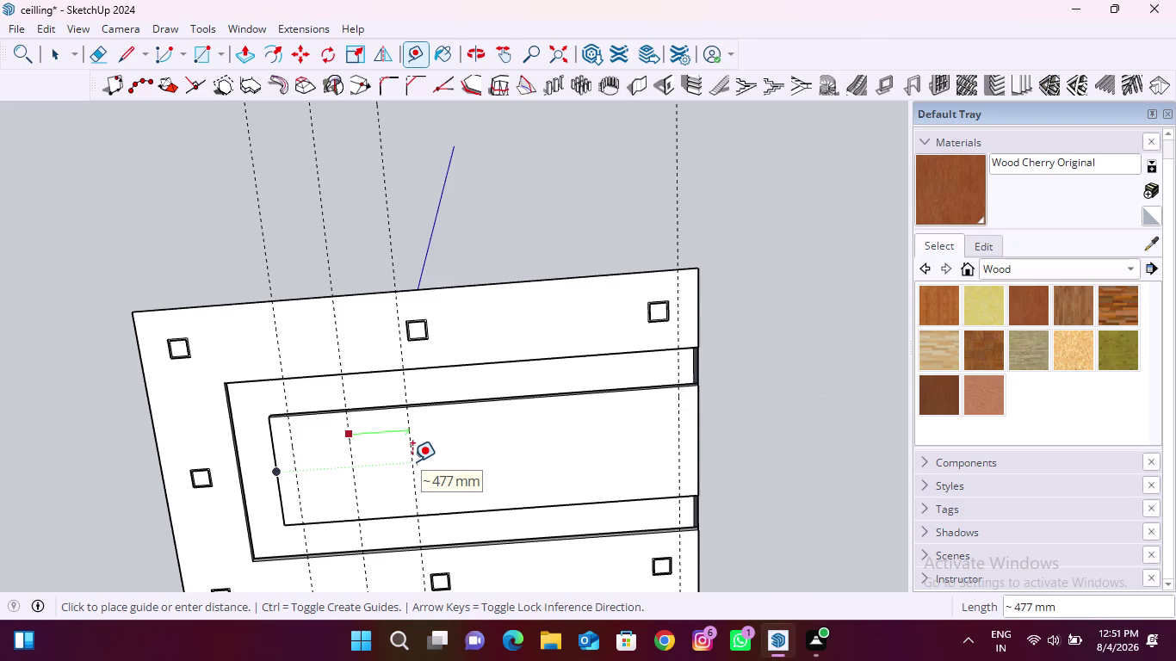
Add the first guide lines spaced 1.5 feet apart across the ceiling strips.
text(1.5')
key(Return)
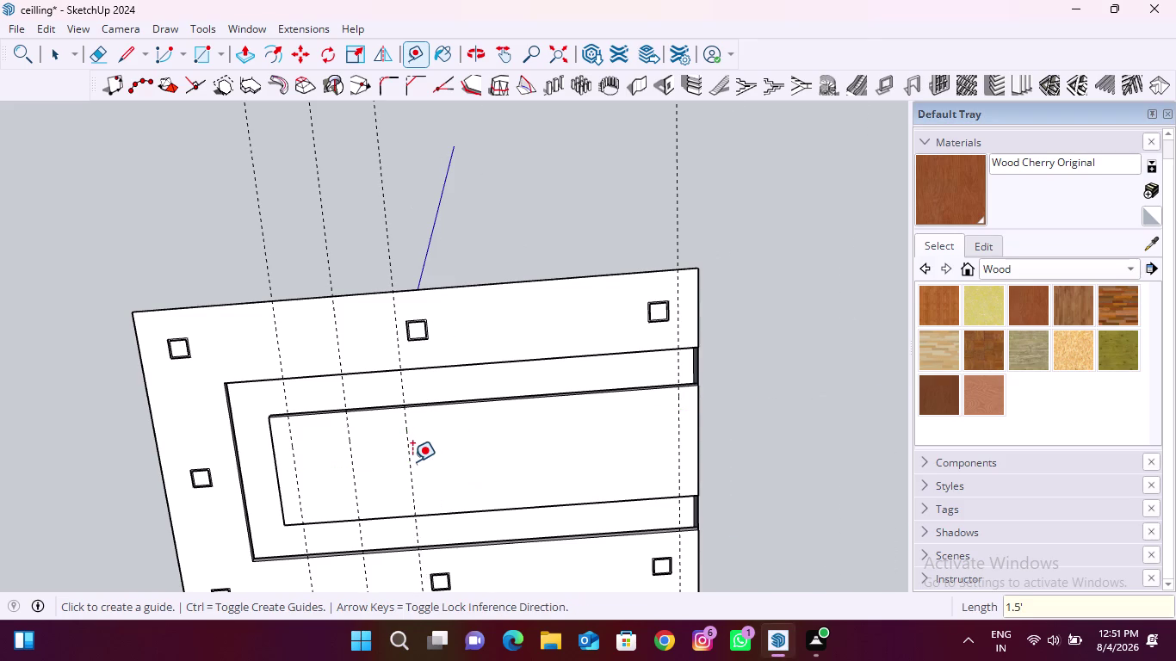
click(412, 456)
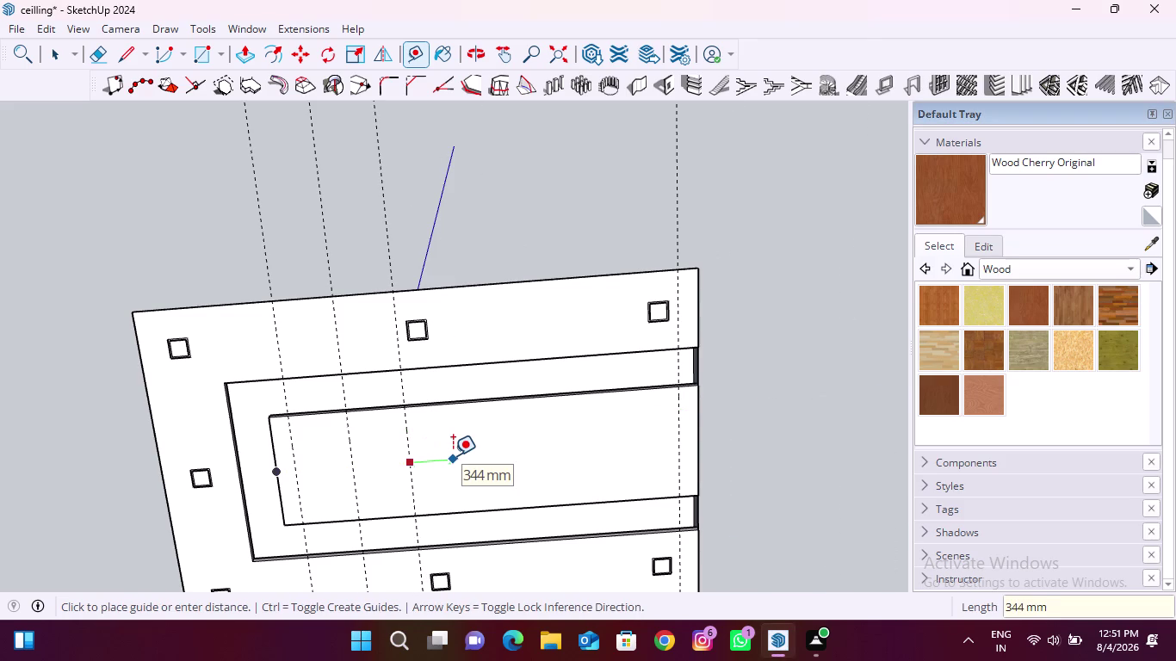
key(Escape)
click(403, 435)
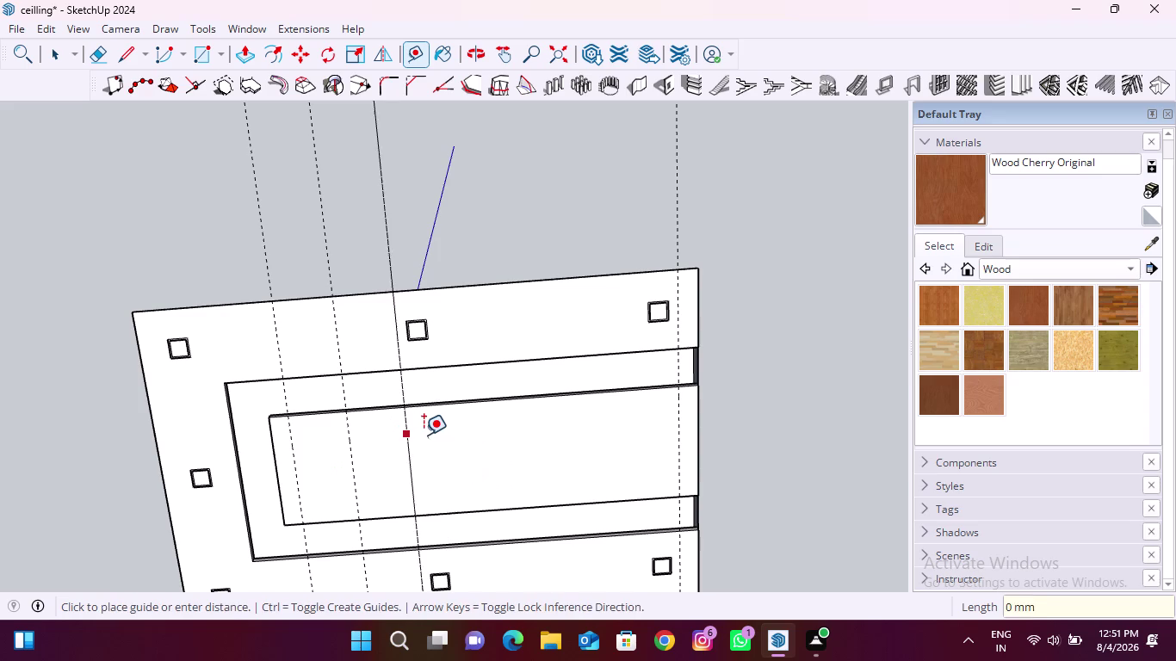
text(1.5')
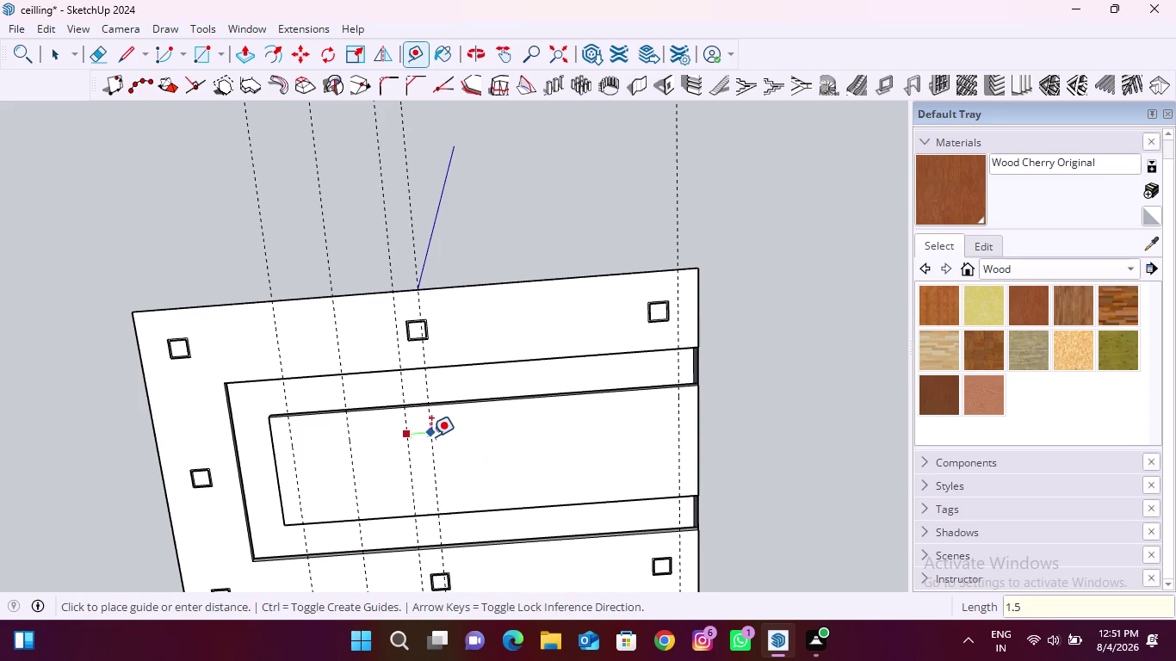
key(Return)
Add three more parallel guides at 1.5-foot spacing across the panel.
click(463, 427)
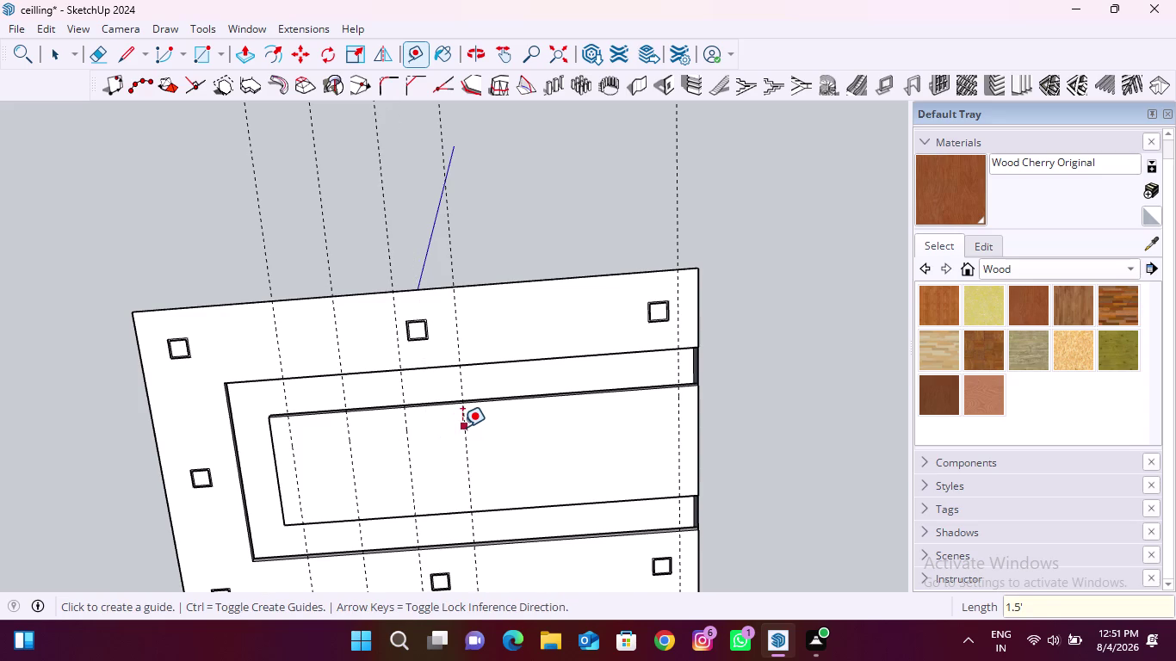
text(1.5)
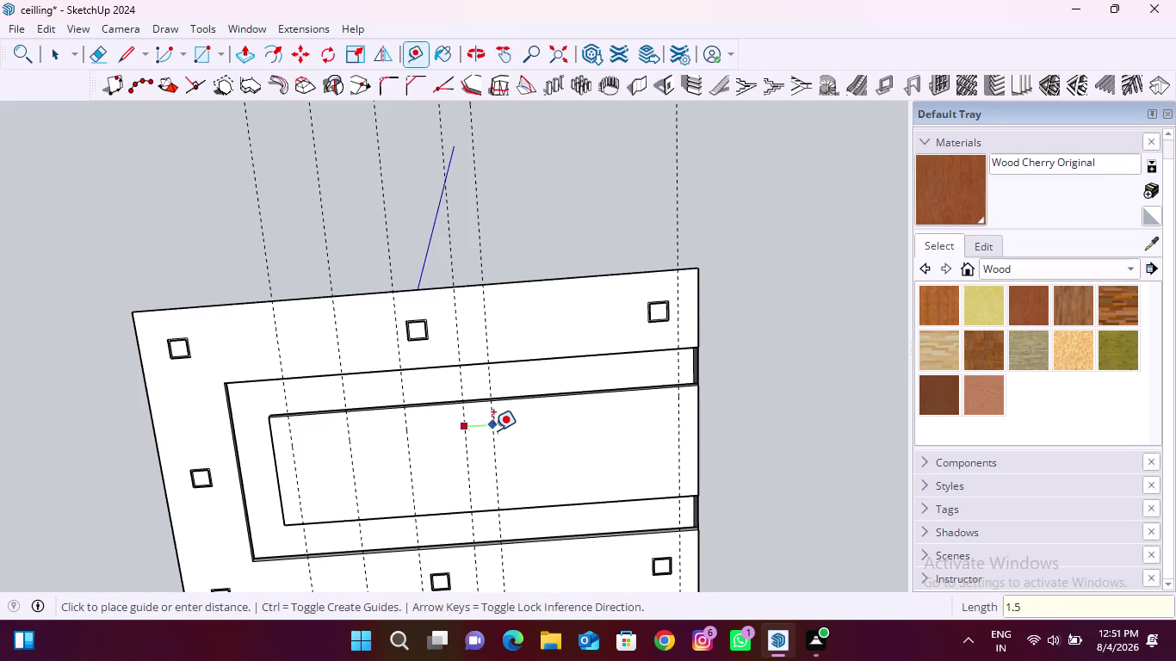
text(')
key(Return)
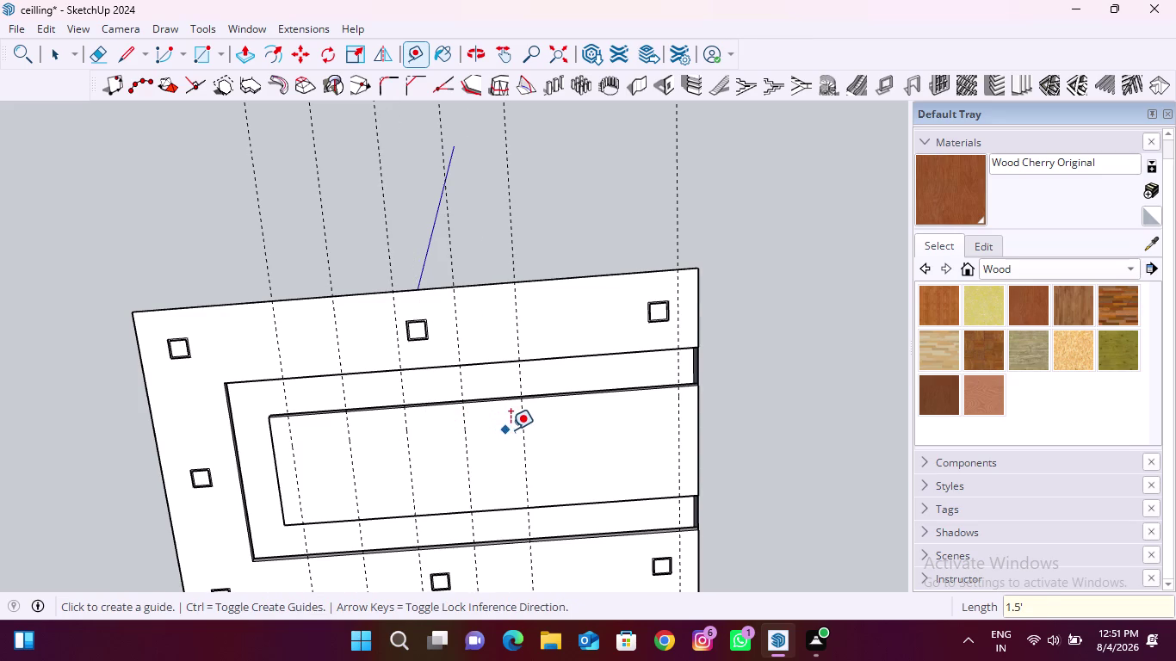
click(521, 422)
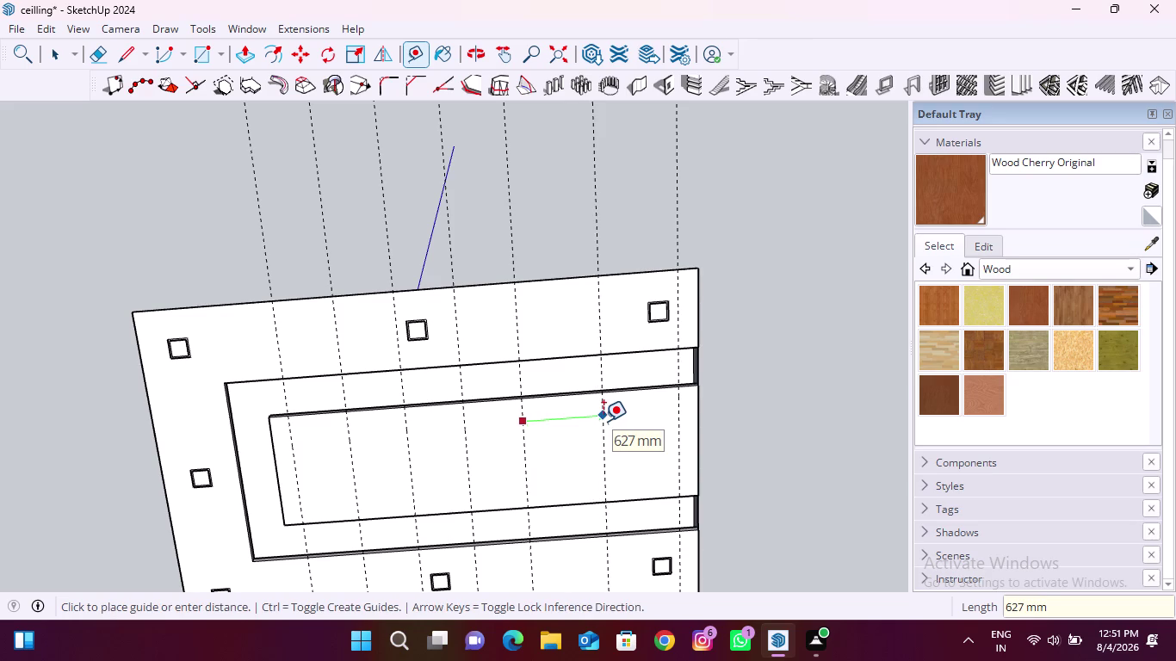
text(1)
text(.5')
key(Return)
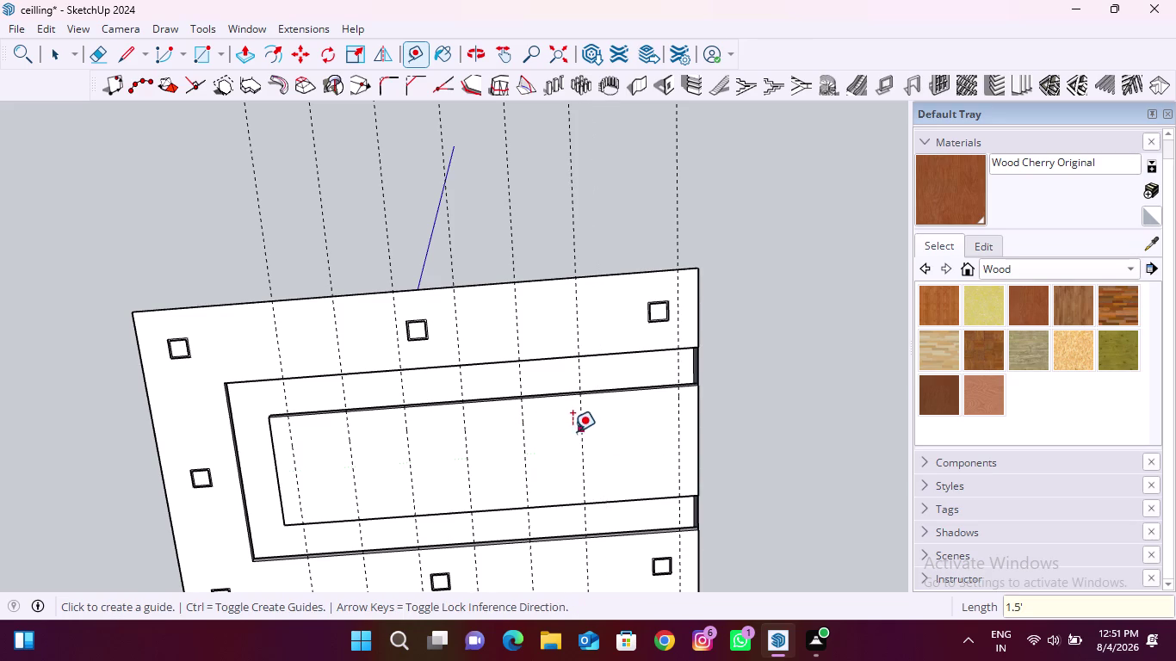
click(582, 433)
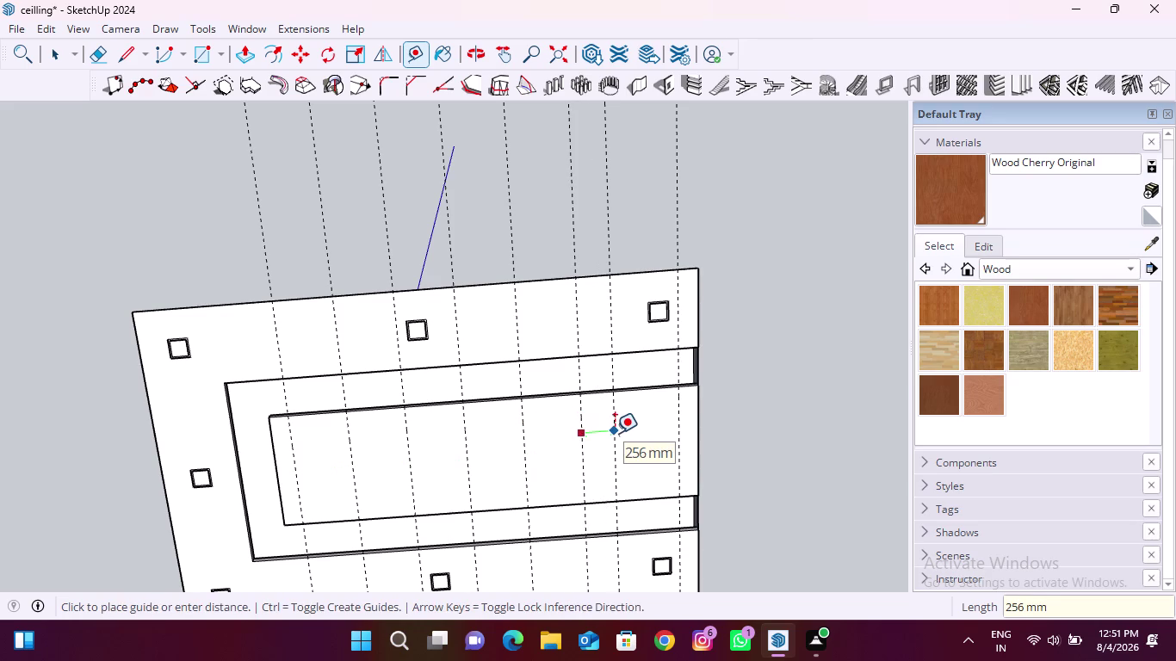
text(1.5')
key(Return)
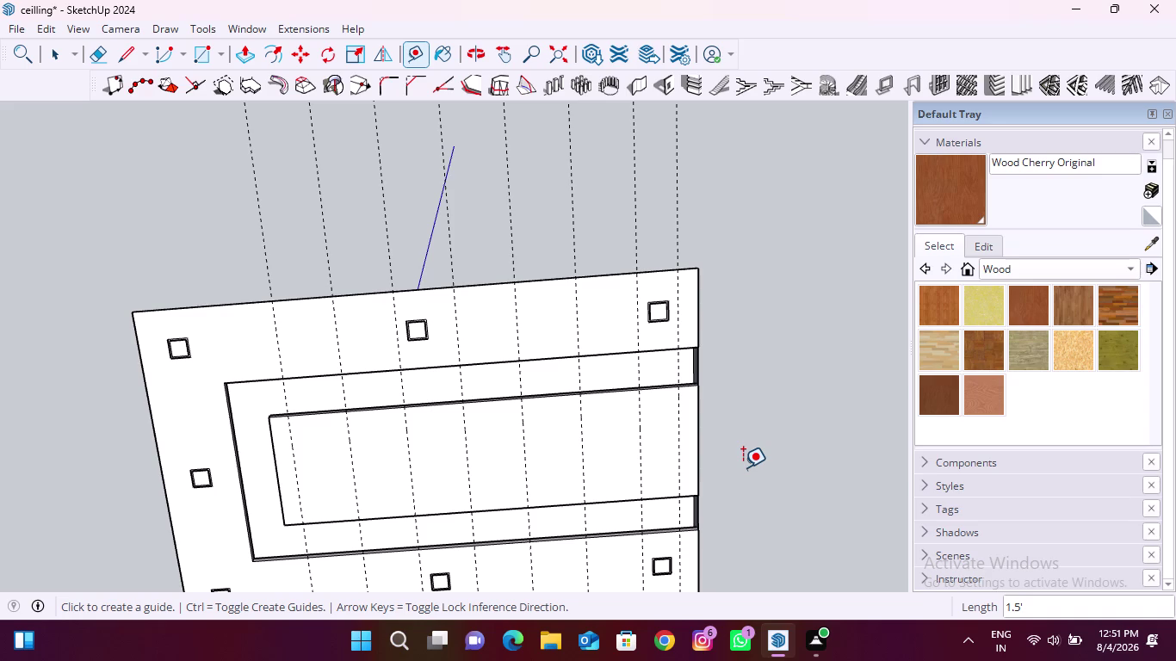
Remove the unwanted extra guide.
click(346, 439)
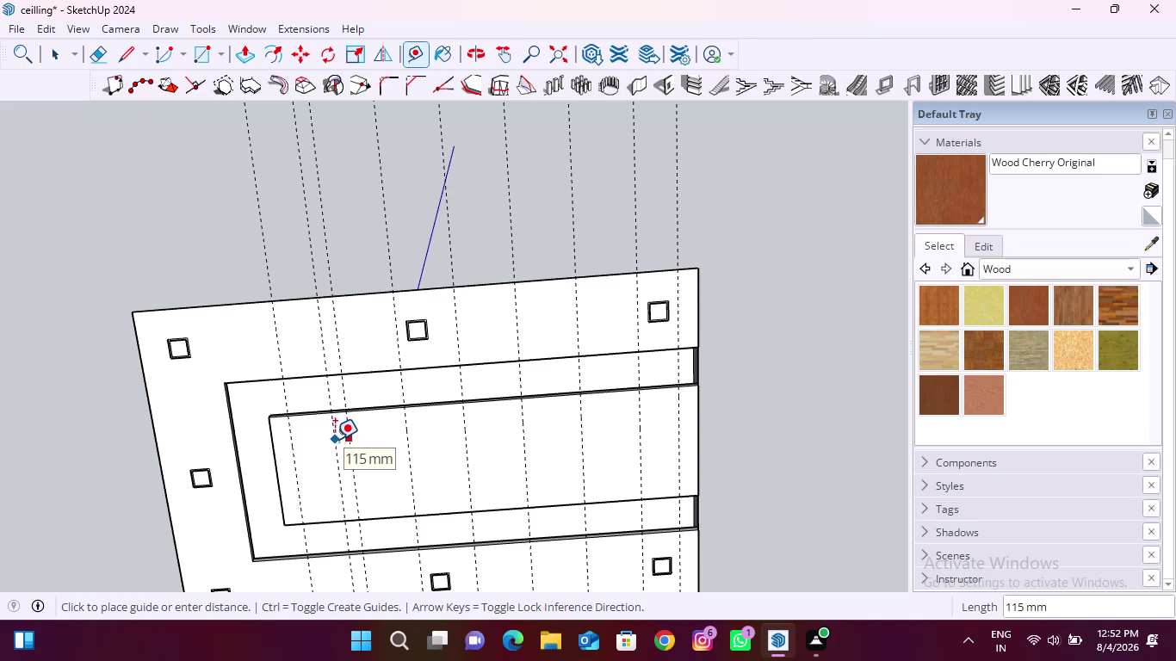
key(Escape)
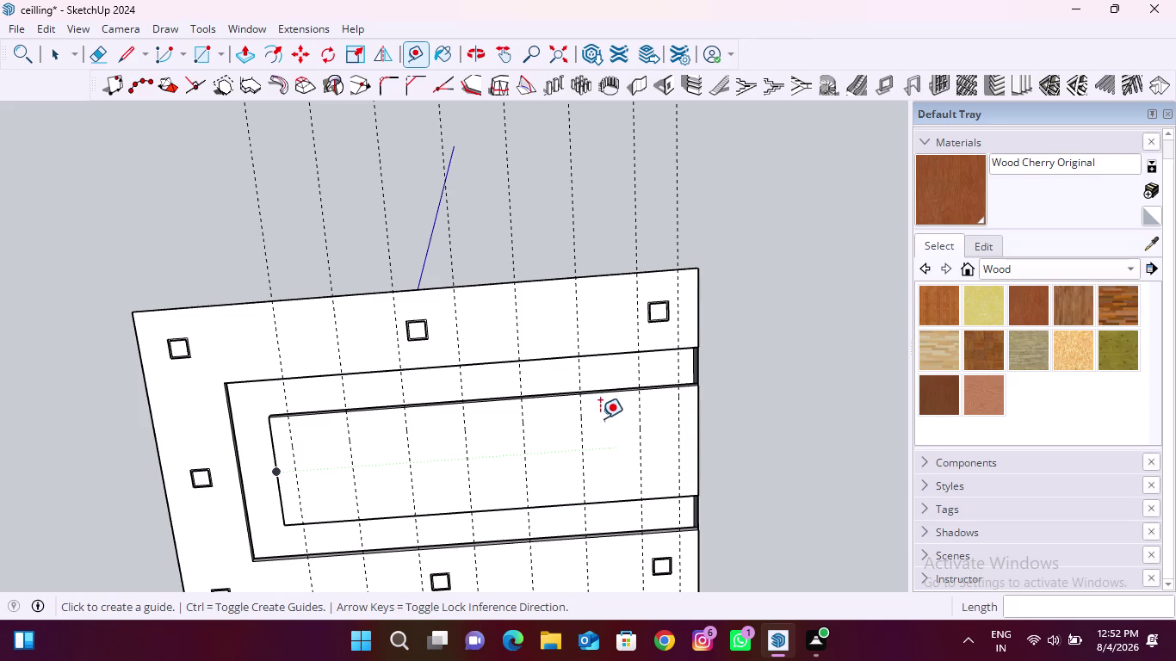
click(596, 395)
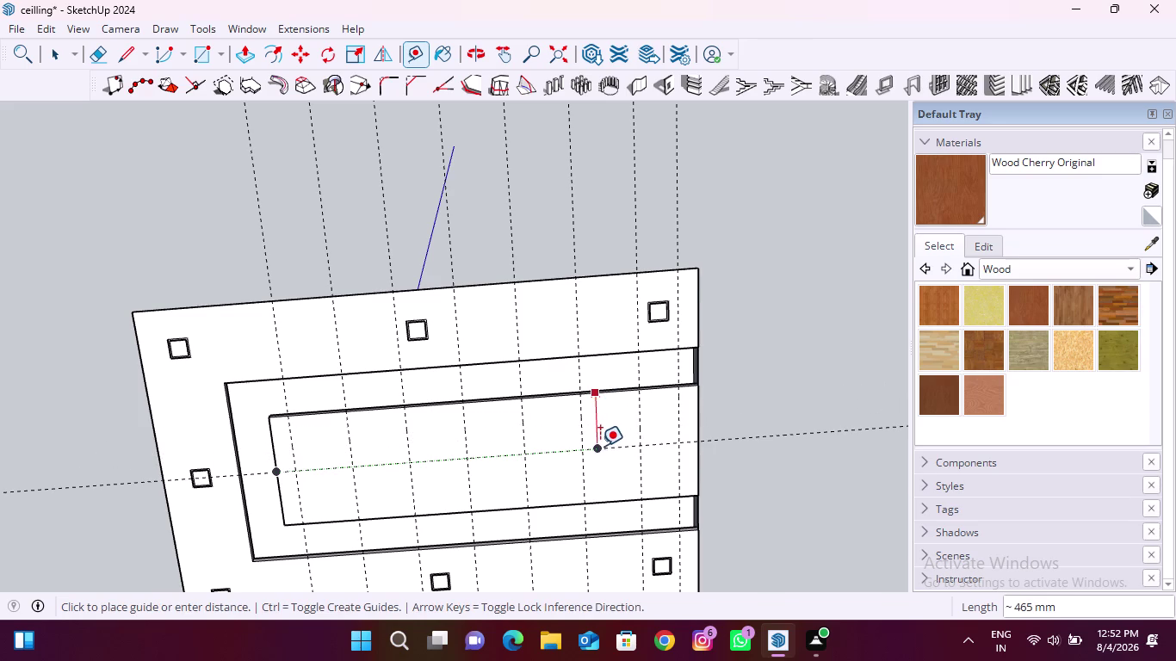
Place a lengthwise guide from the strip's end edge, crossing all 1.5-foot guides.
click(600, 450)
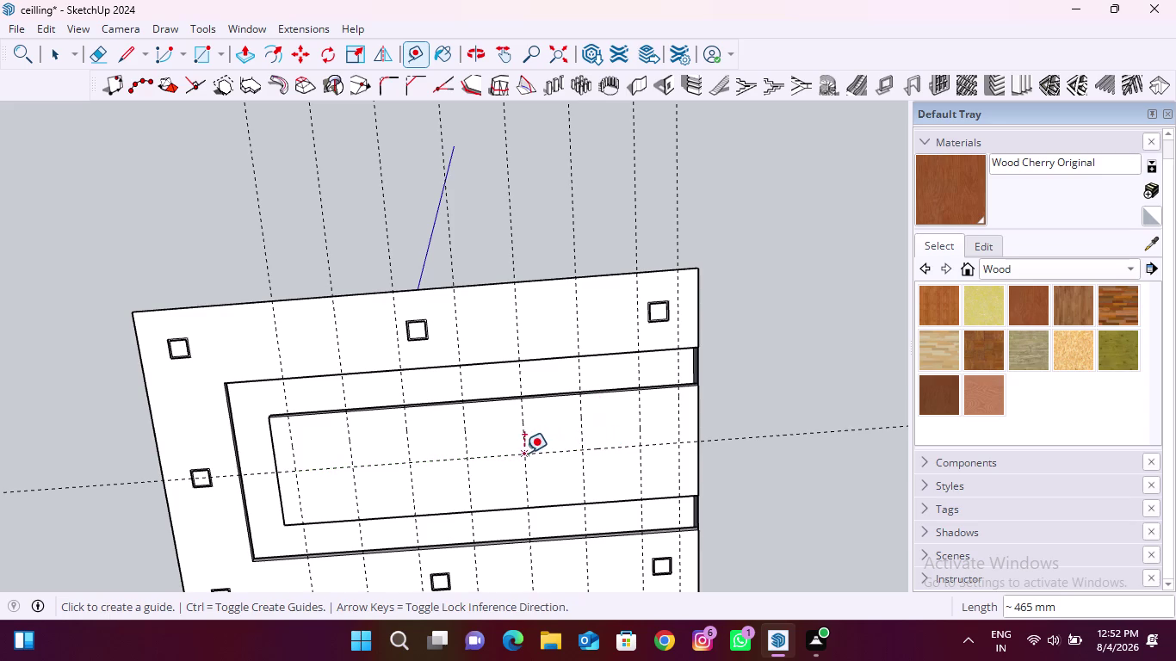
scroll(down, 3)
middle_drag(450, 550, 453, 468)
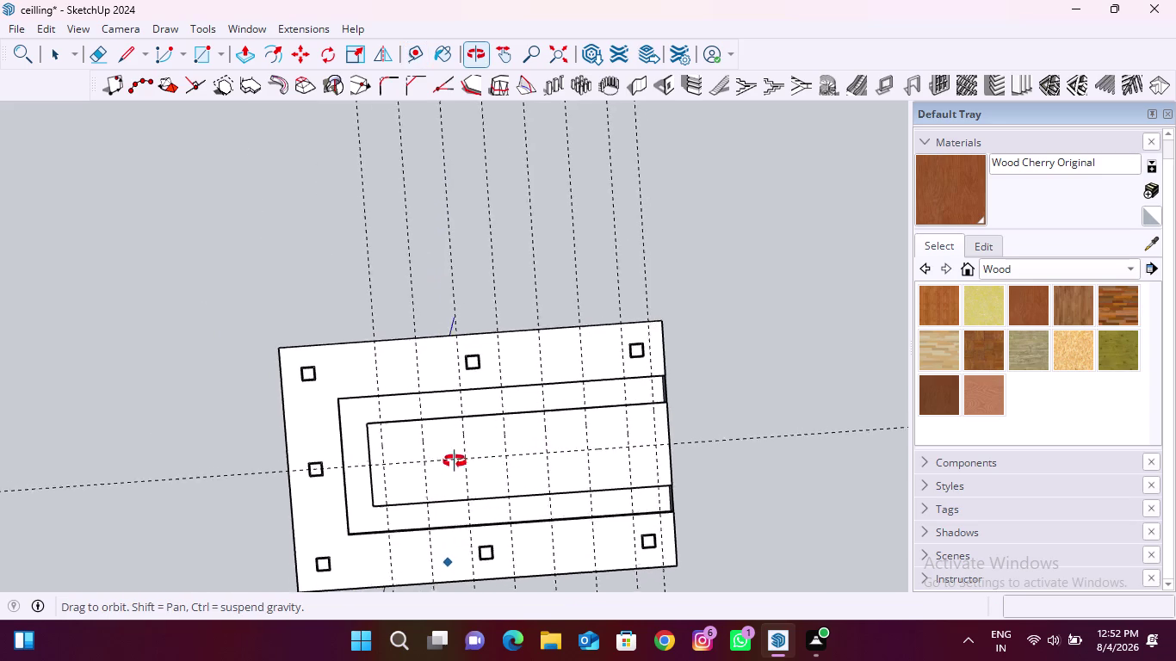
middle_drag(454, 468, 454, 414)
scroll(up, 3)
scroll(up, 3)
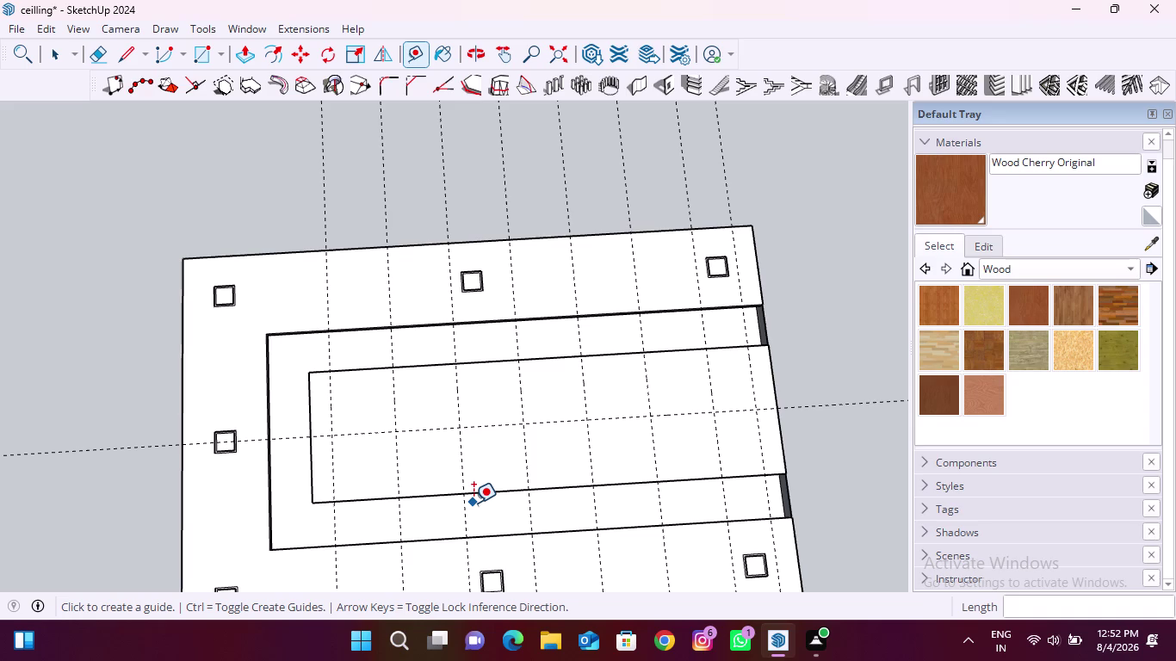
click(332, 403)
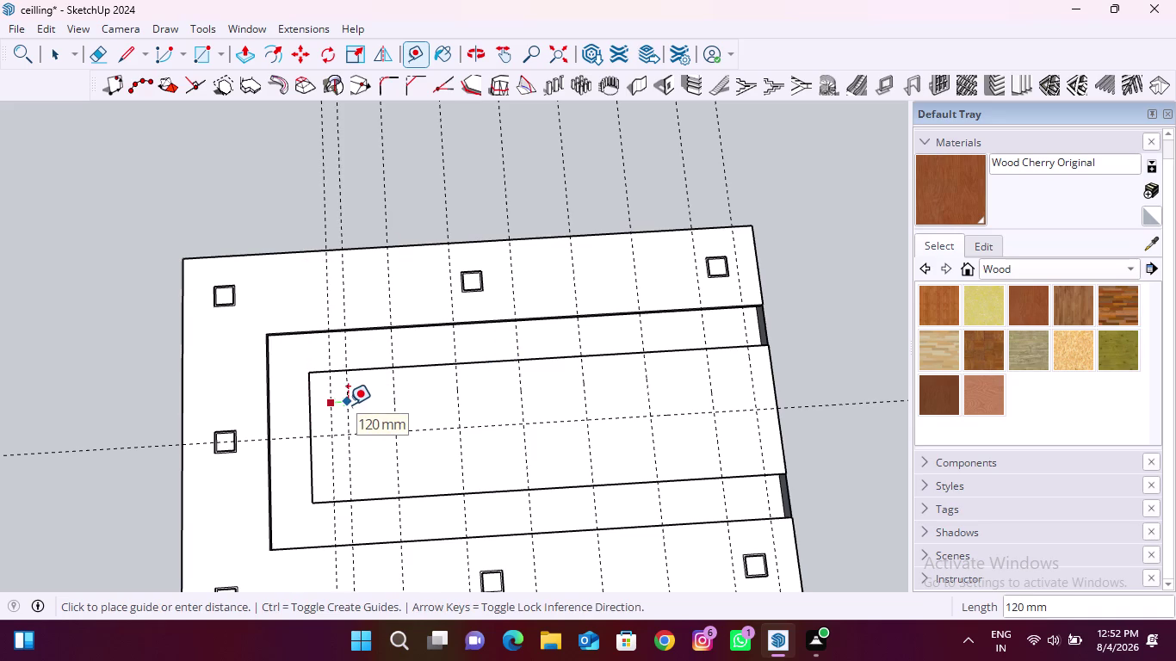
Add guides offset 1 inch from the first four spaced guides.
text(1")
key(Return)
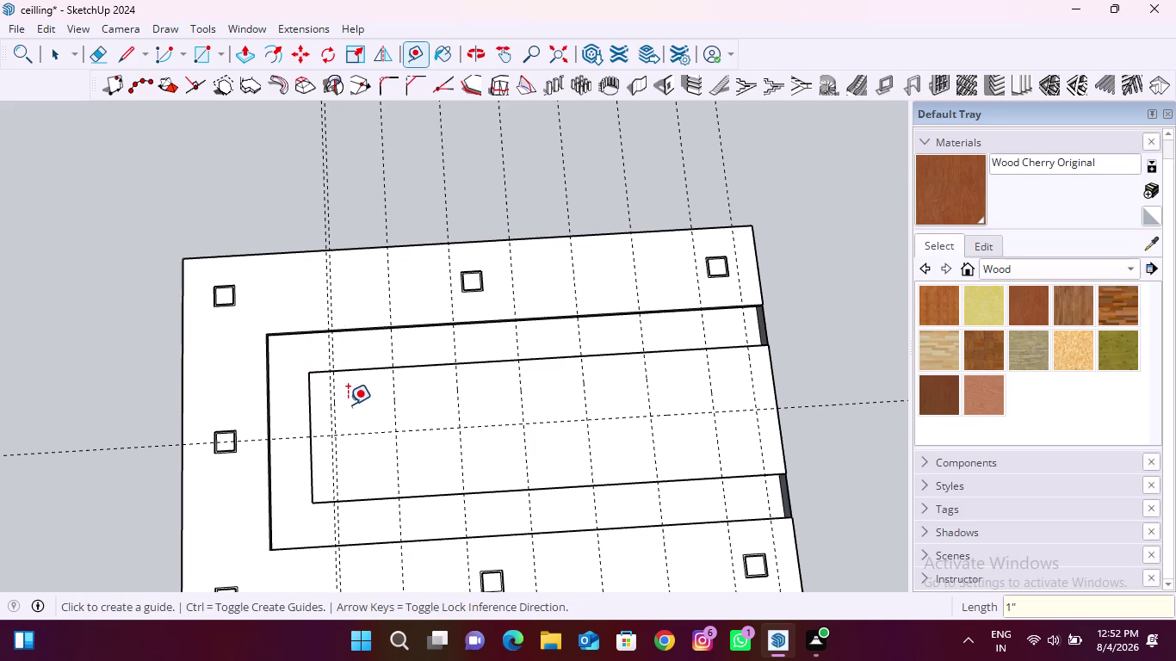
click(393, 407)
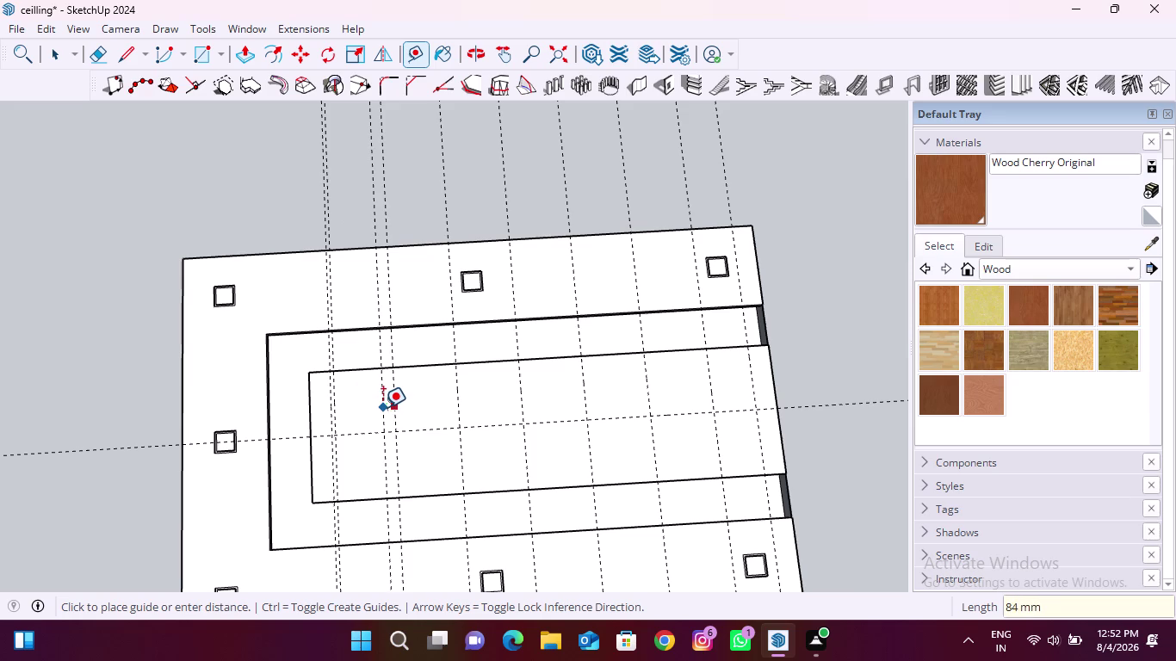
text(1")
key(Return)
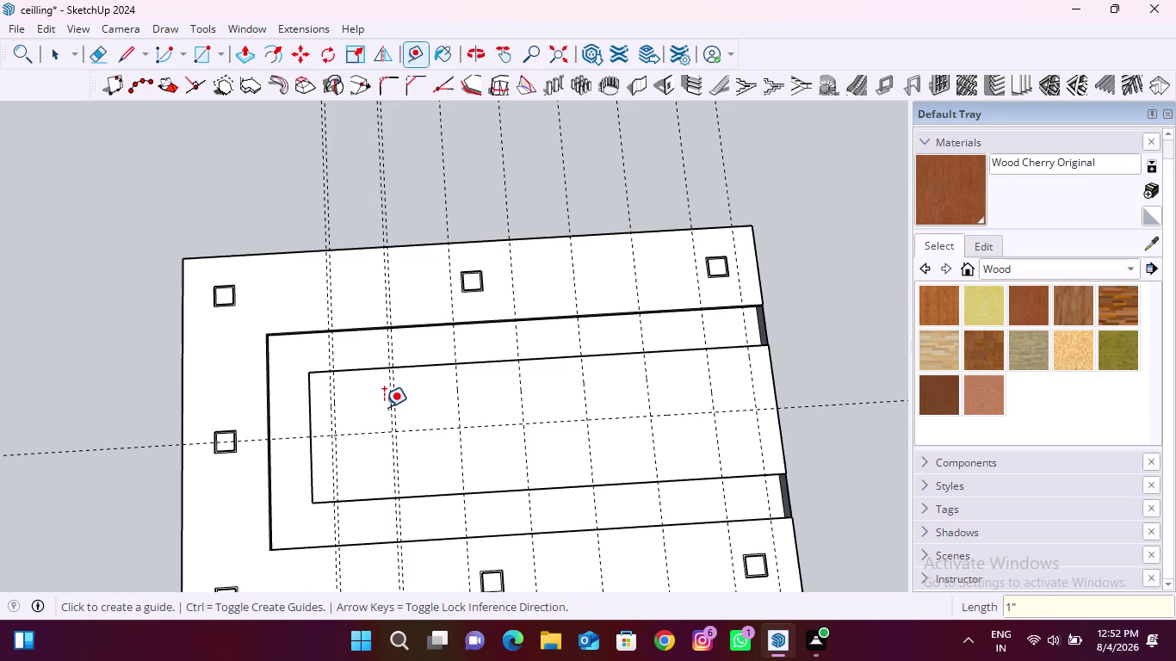
click(456, 396)
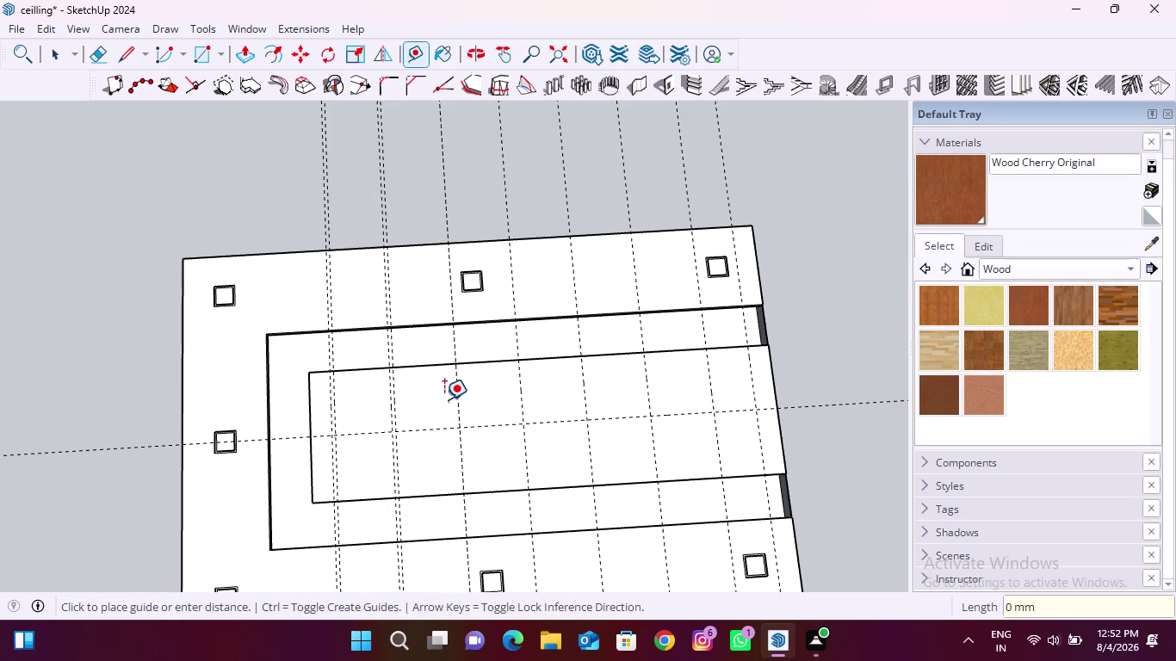
text(1")
key(Return)
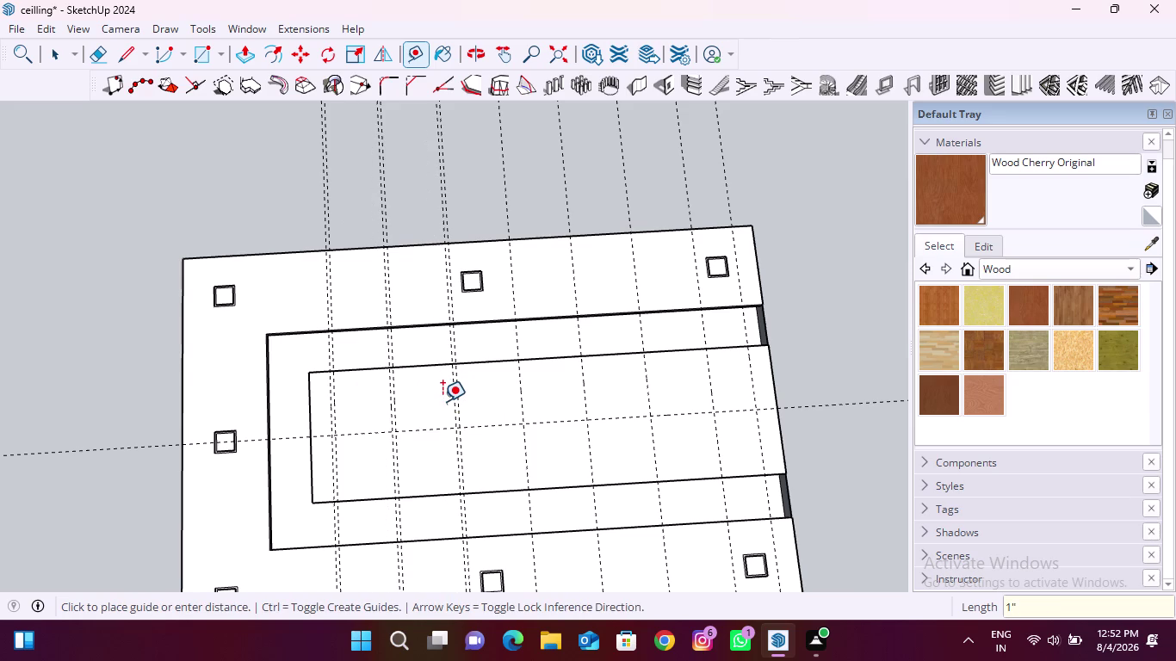
click(520, 400)
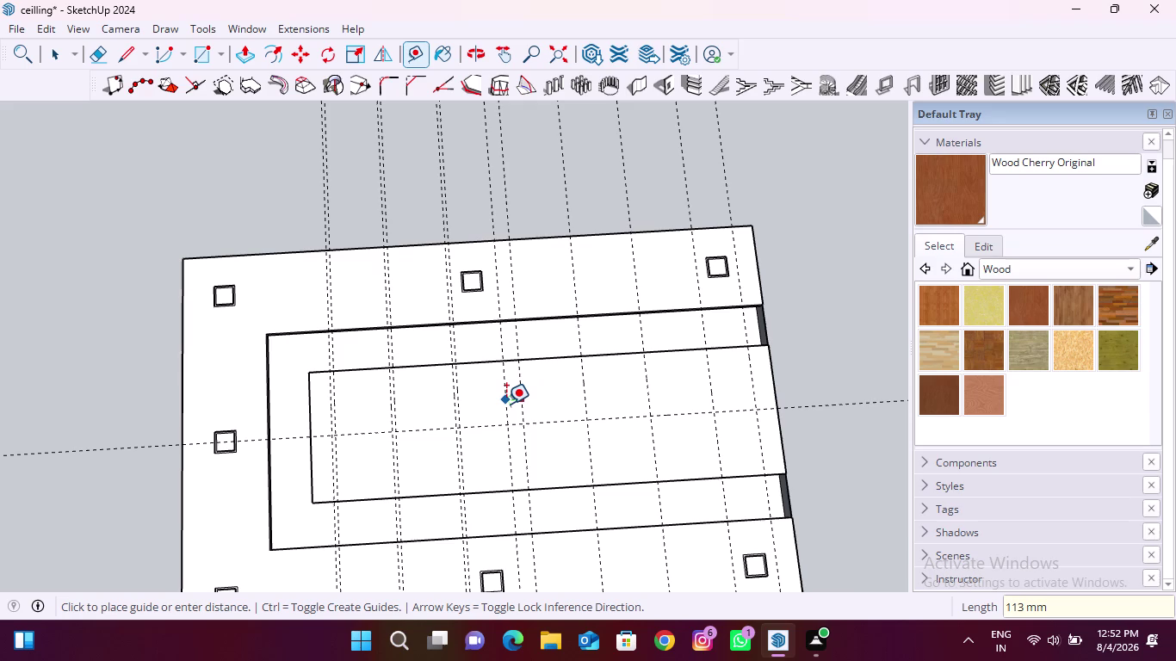
text(1")
key(Return)
Add 1-inch offset guides beside the next two spaced guides.
click(583, 395)
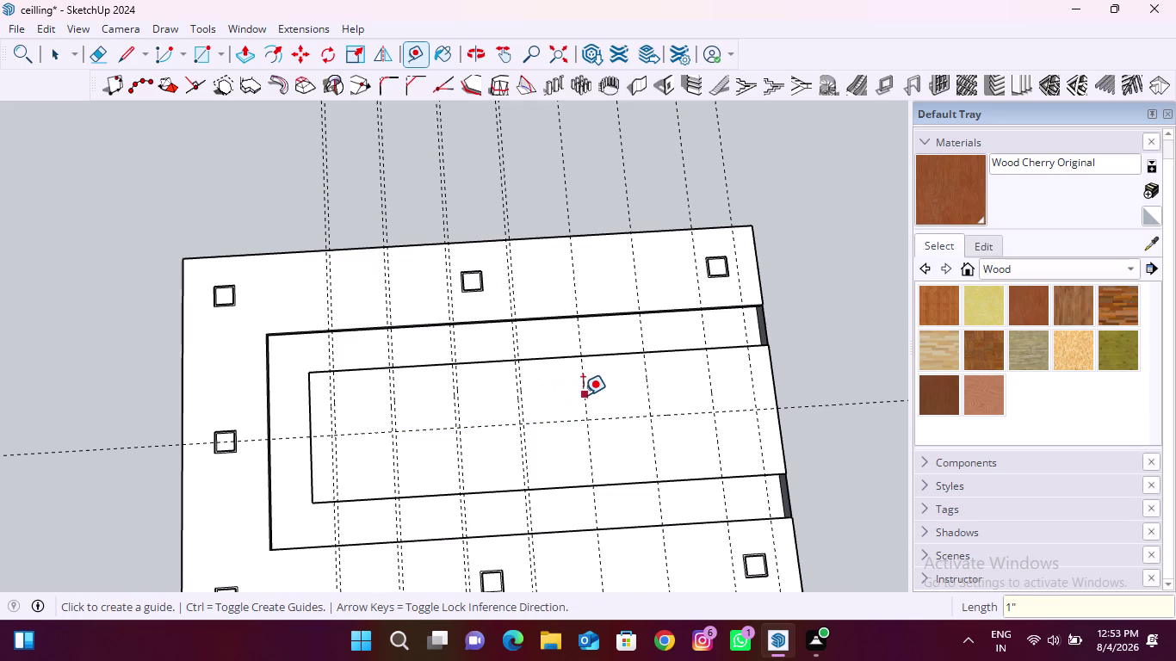
text(1")
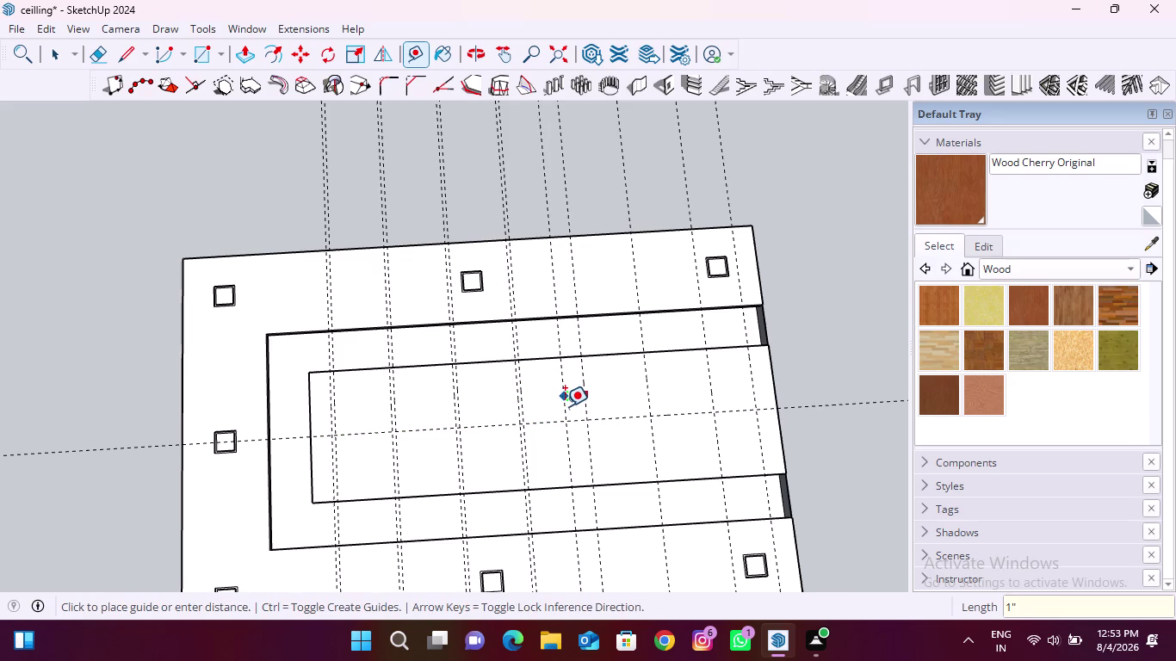
key(Return)
click(647, 388)
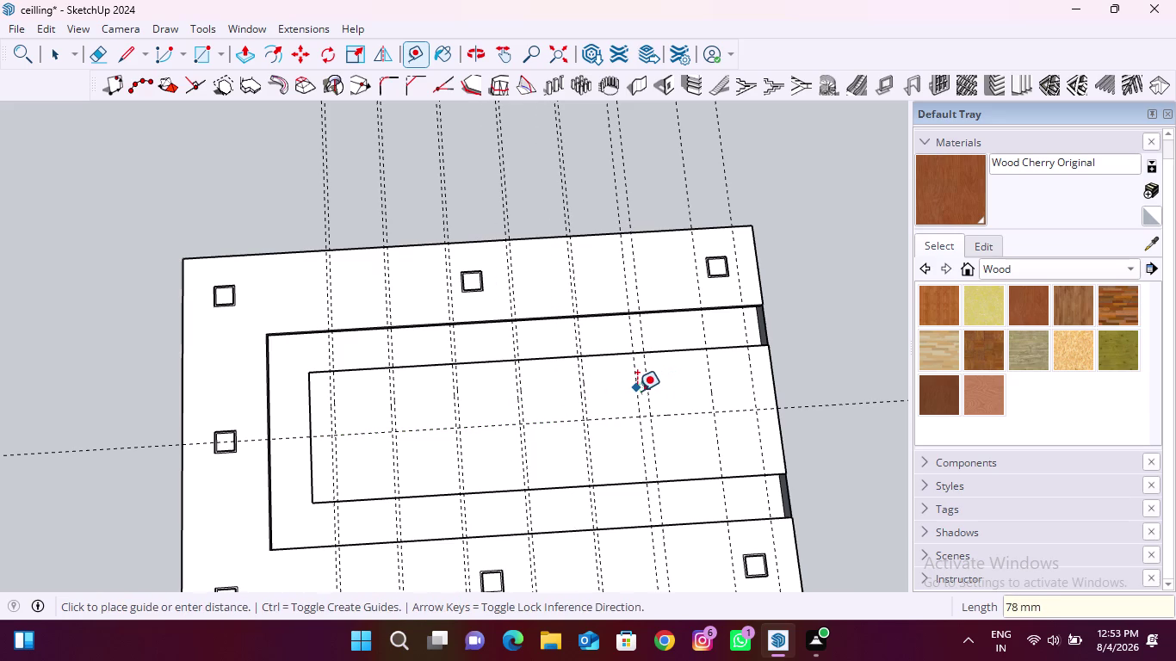
text(1")
key(Return)
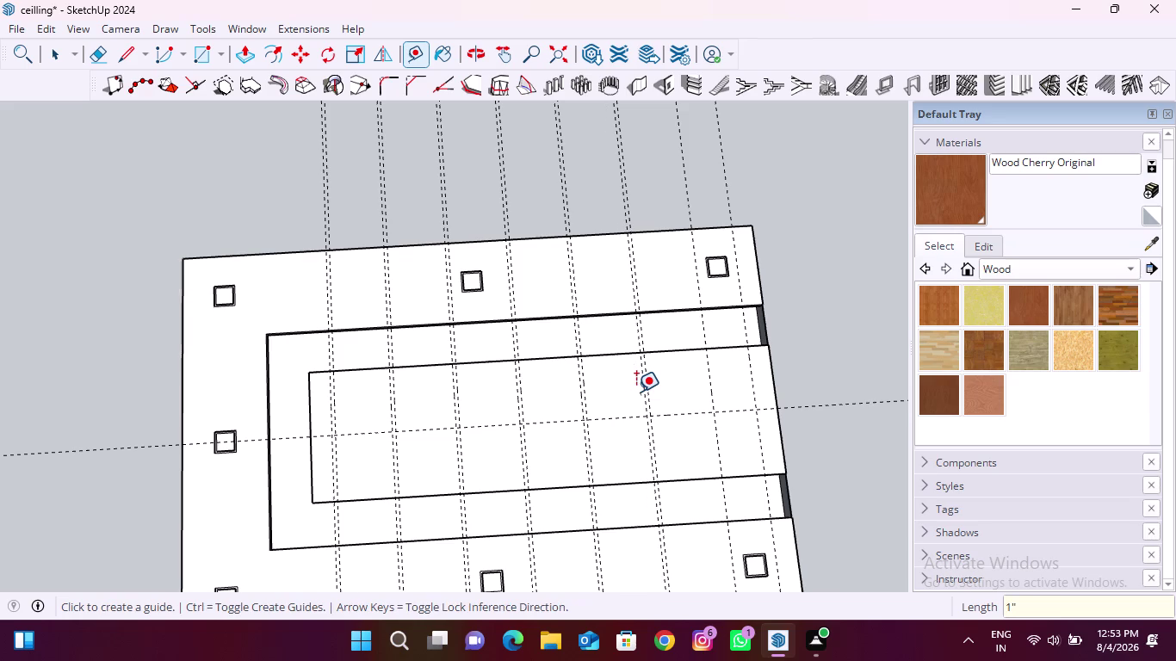
Add guides 1 inch in from both edges of the strip.
click(712, 378)
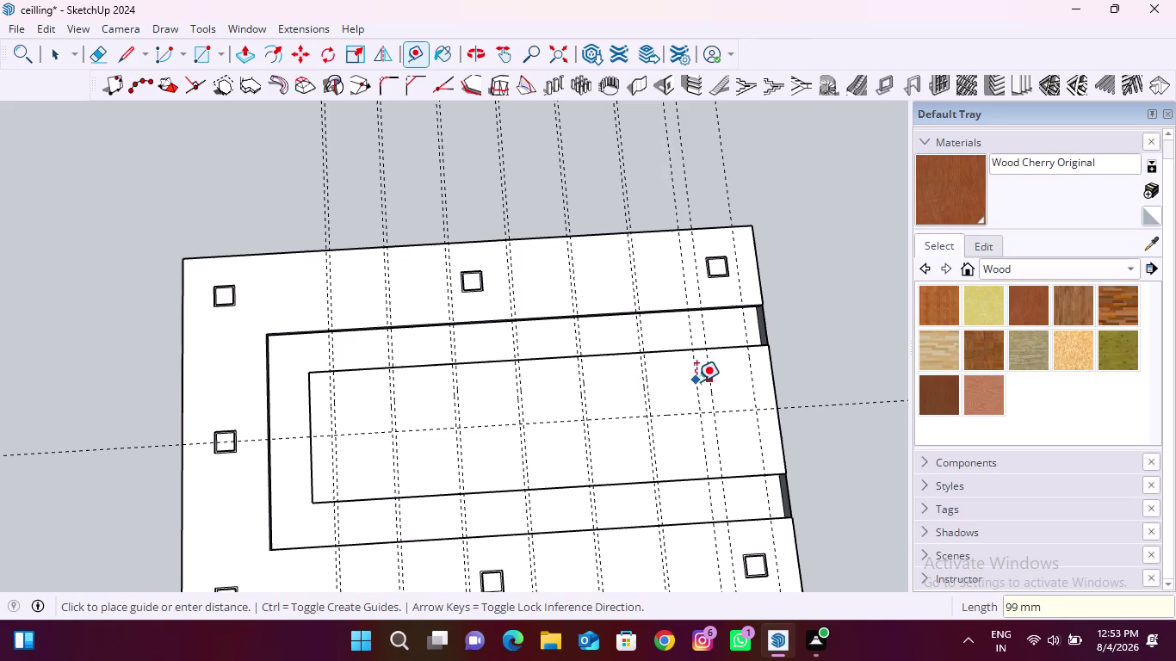
text(1")
key(Return)
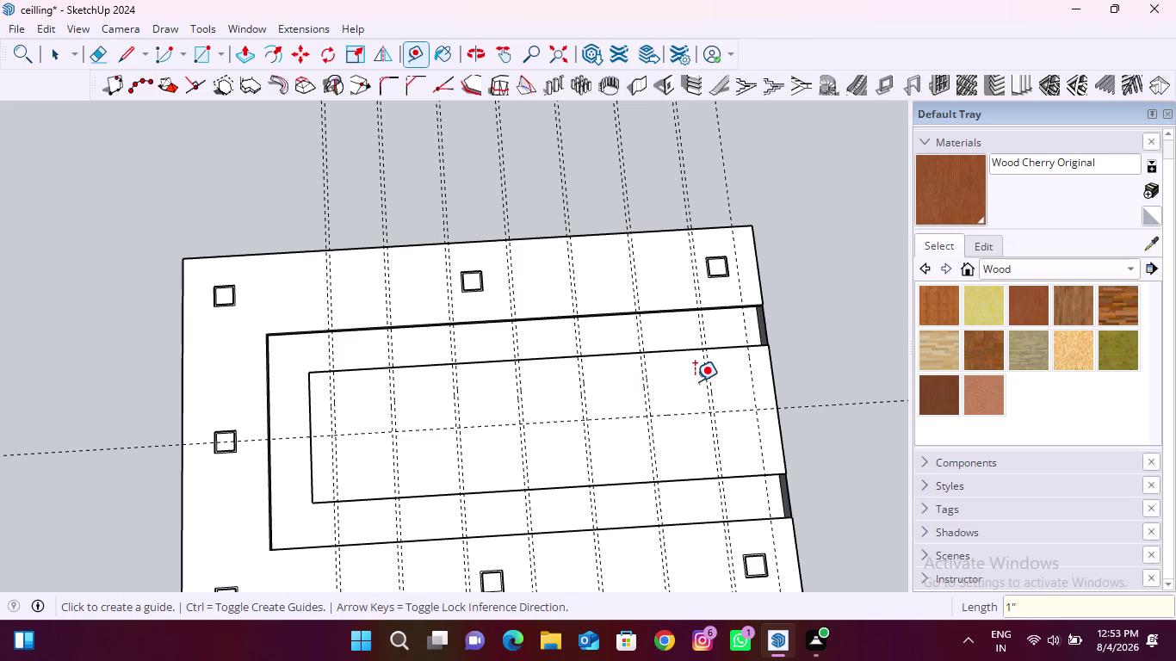
click(749, 380)
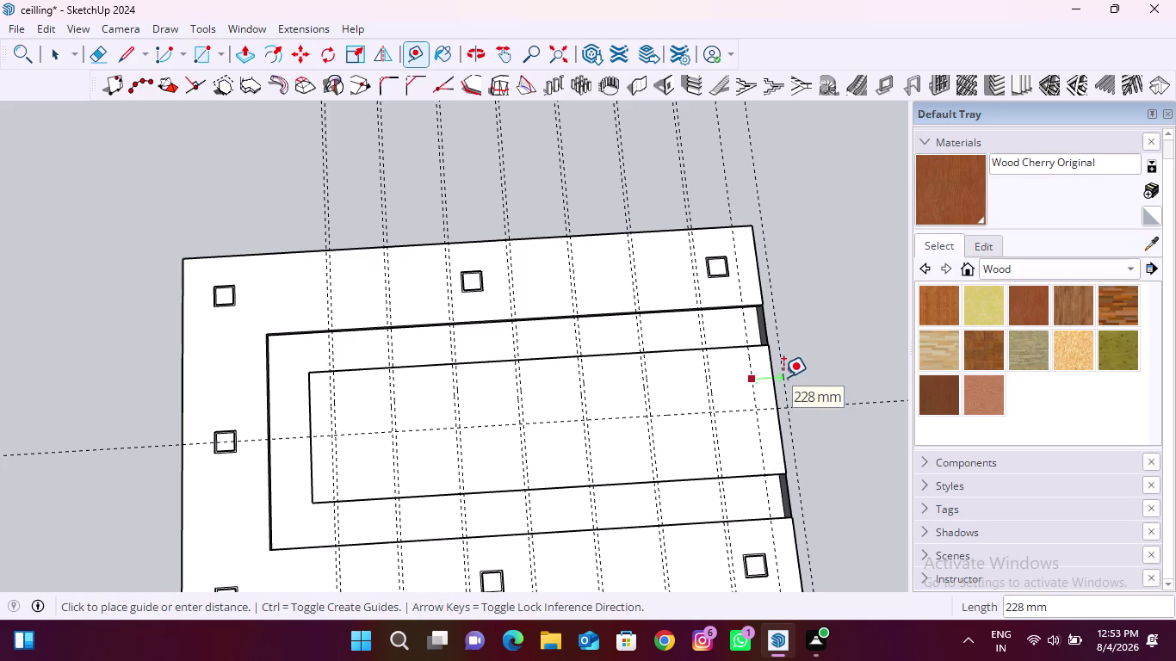
text(1")
key(Return)
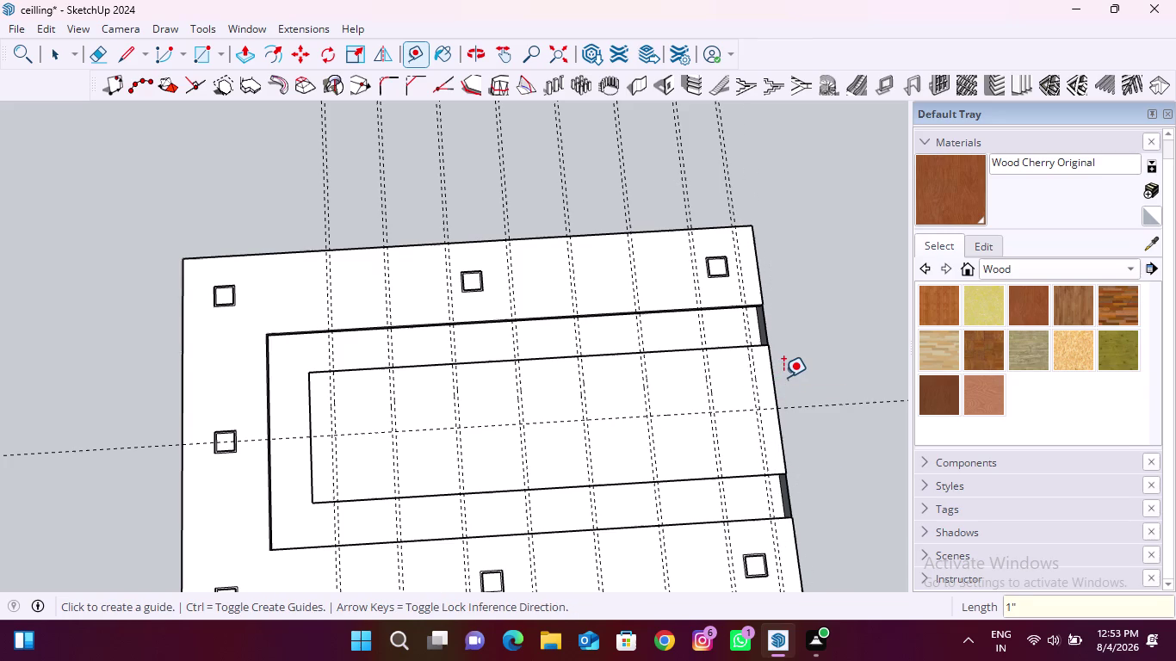
click(196, 53)
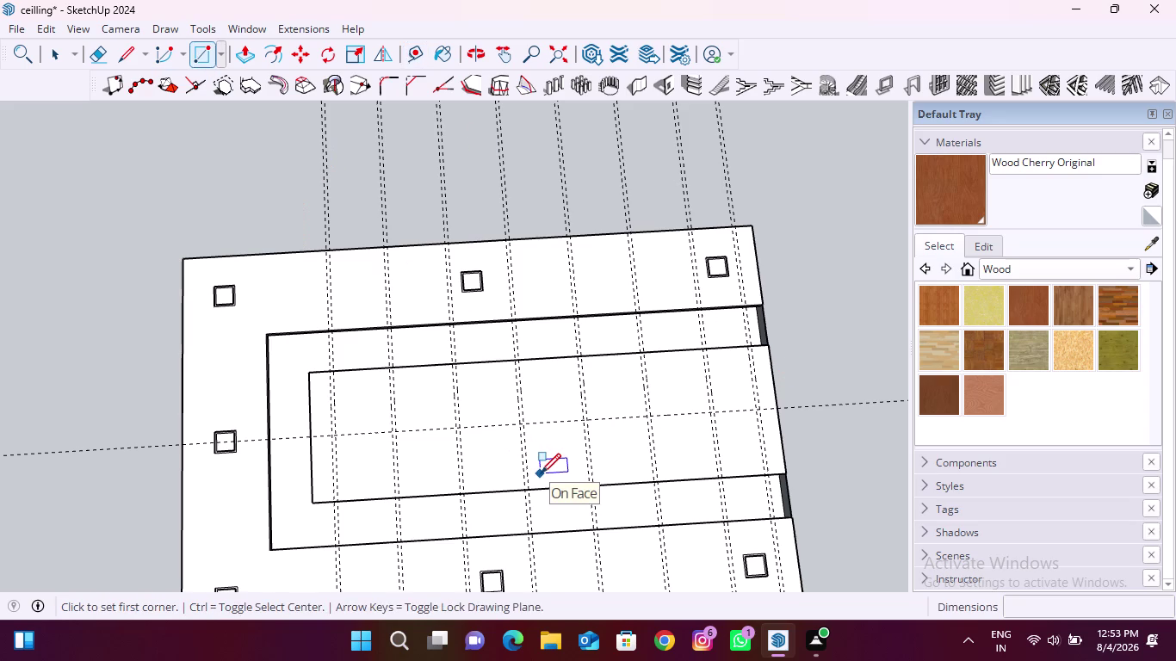
Draw a thin rectangle across the first panel end between guide lines.
scroll(down, 3)
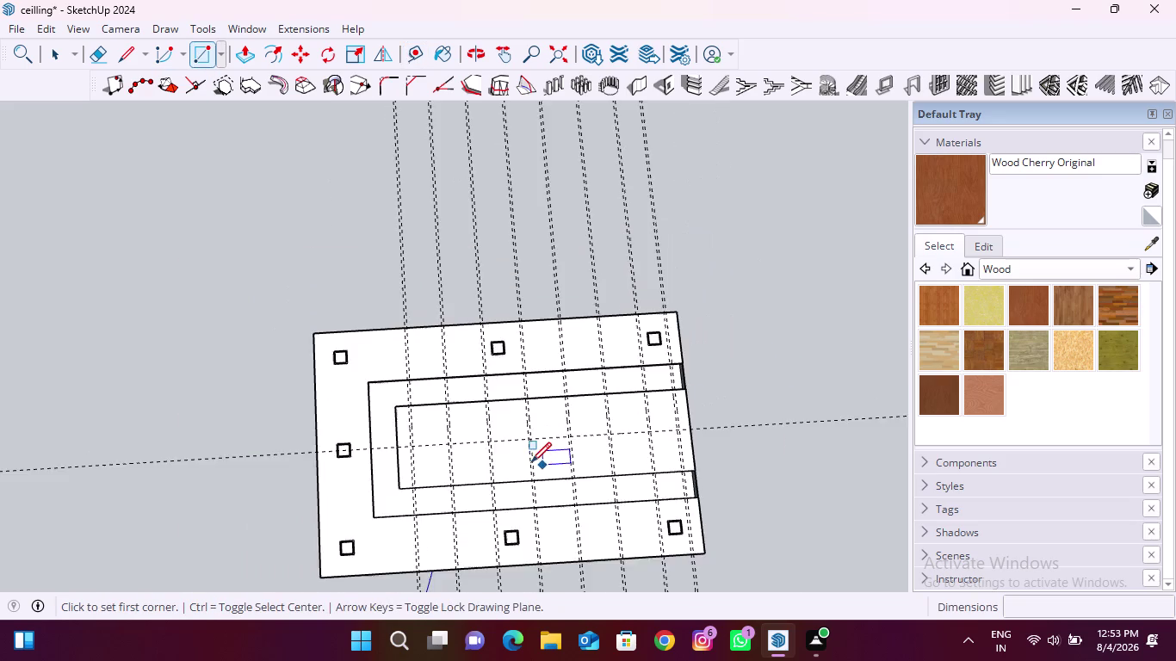
scroll(down, 3)
middle_drag(449, 468, 750, 428)
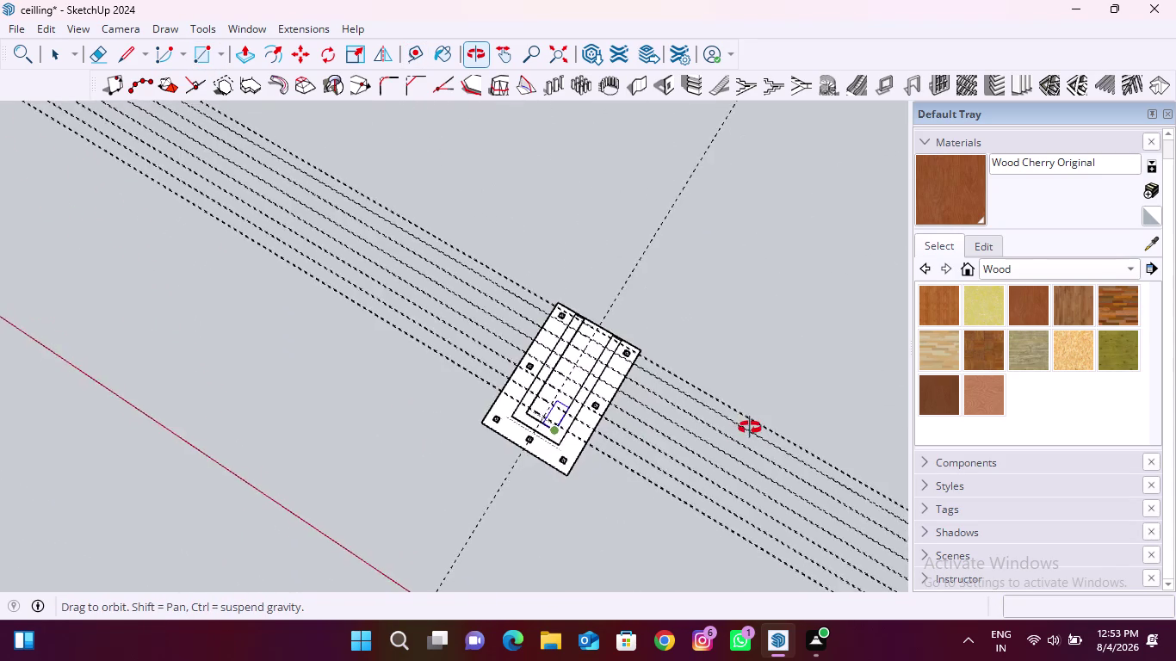
middle_drag(750, 428, 302, 483)
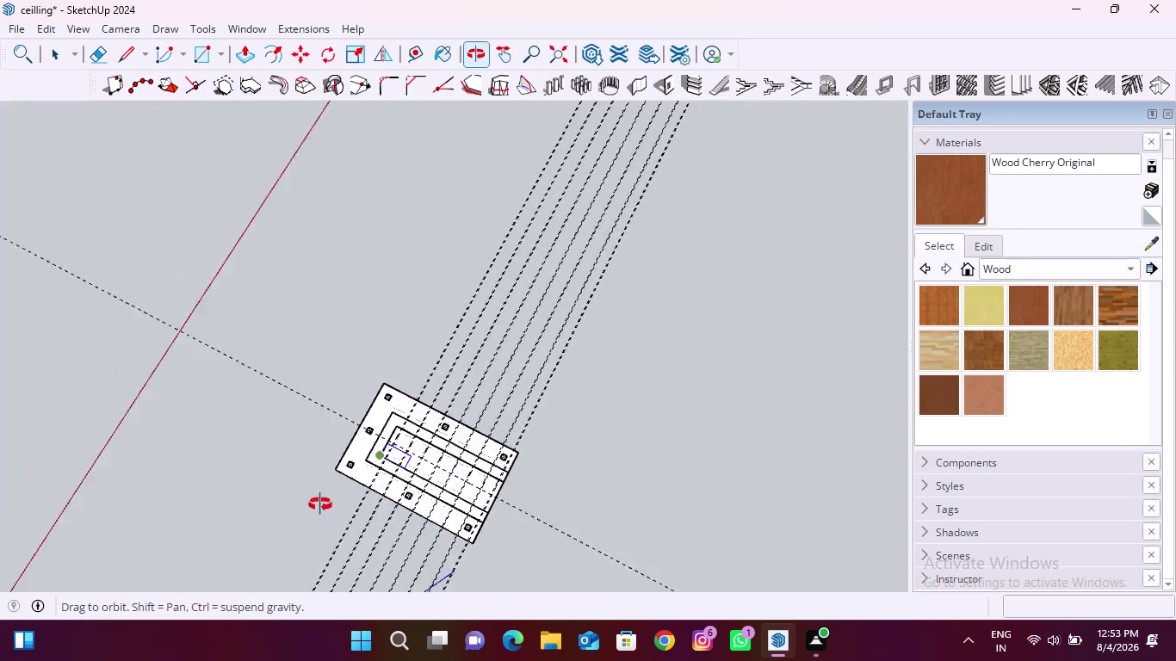
middle_drag(303, 483, 657, 547)
scroll(down, 3)
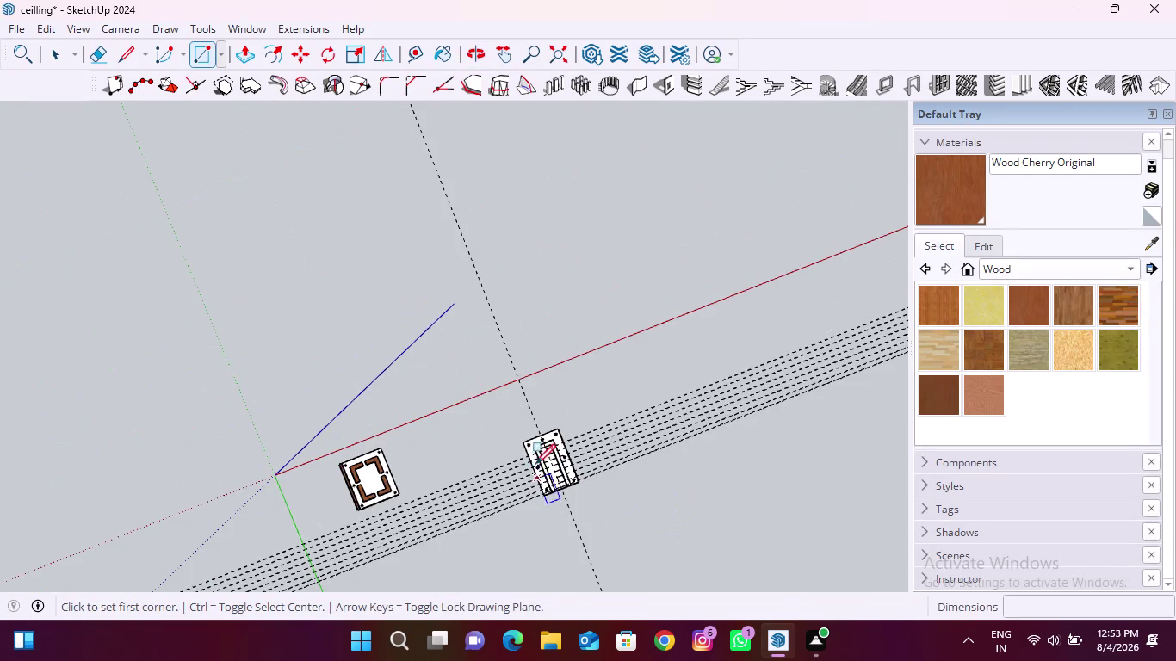
middle_drag(540, 461, 277, 437)
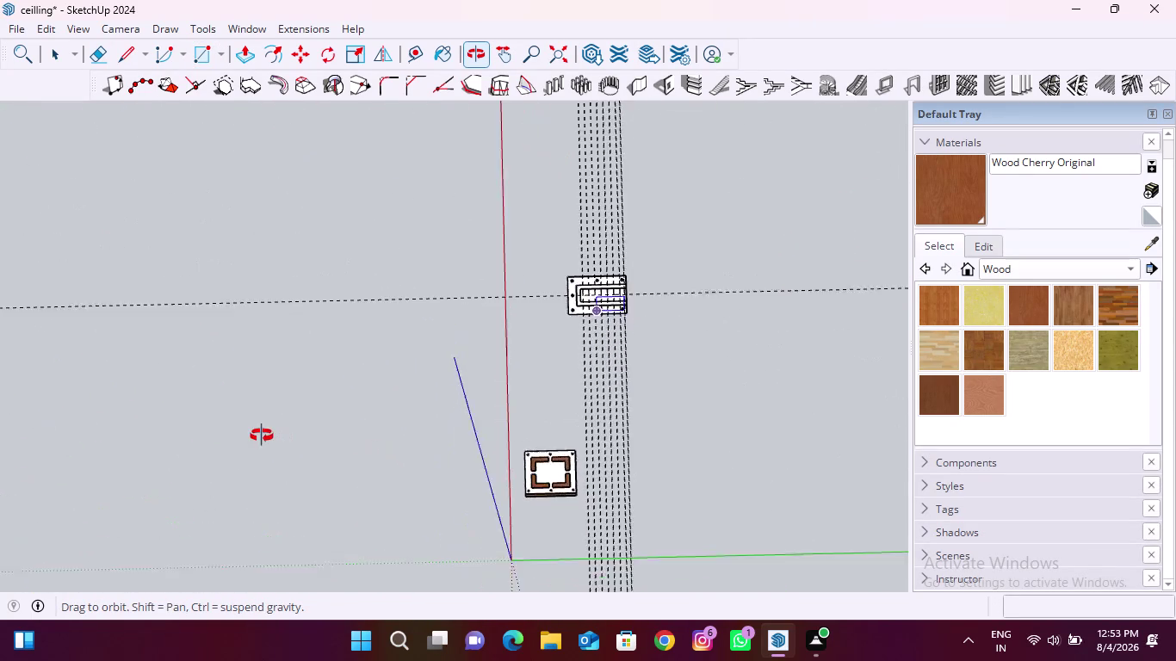
middle_drag(277, 437, 246, 381)
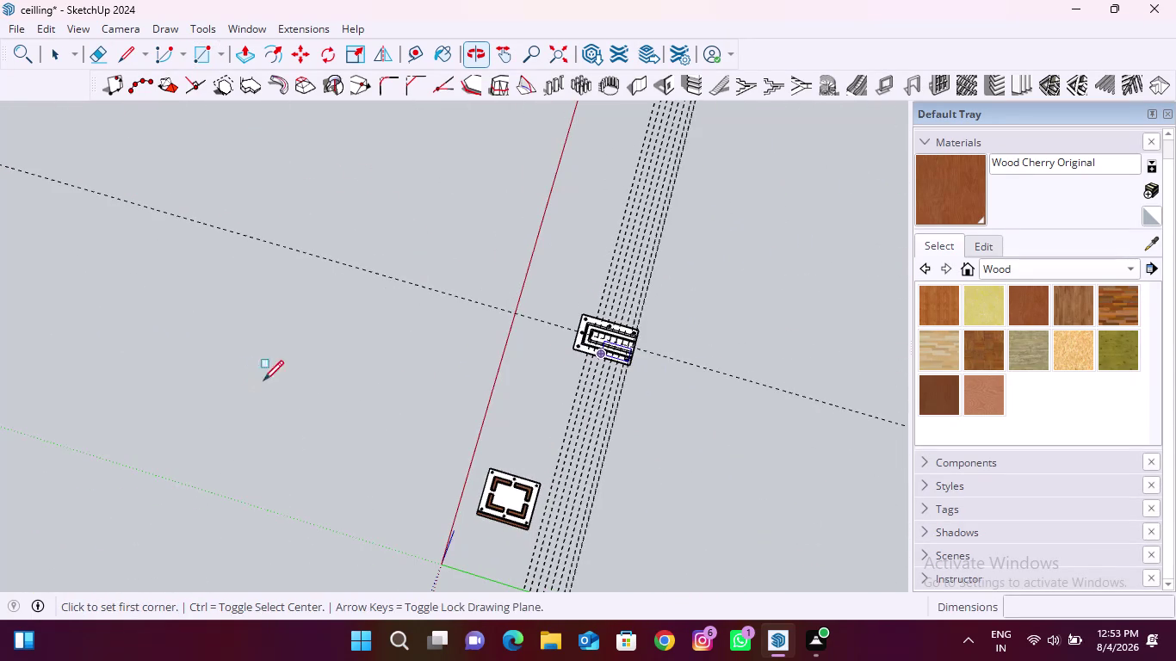
middle_drag(750, 287, 823, 411)
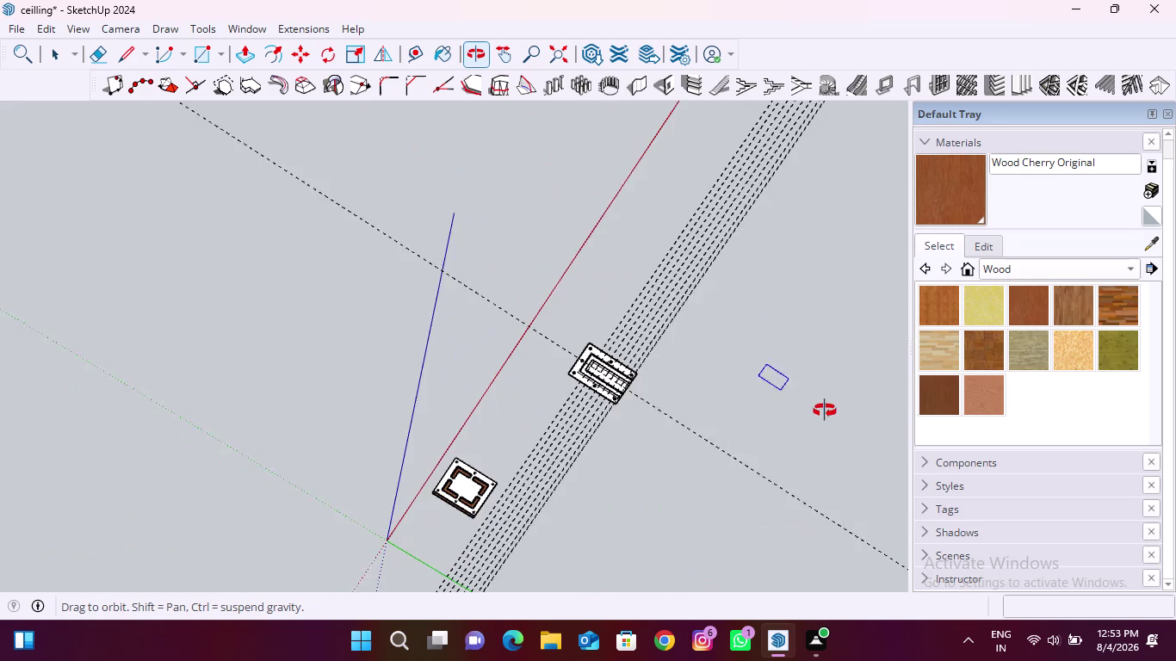
middle_drag(823, 410, 825, 410)
middle_drag(318, 464, 690, 480)
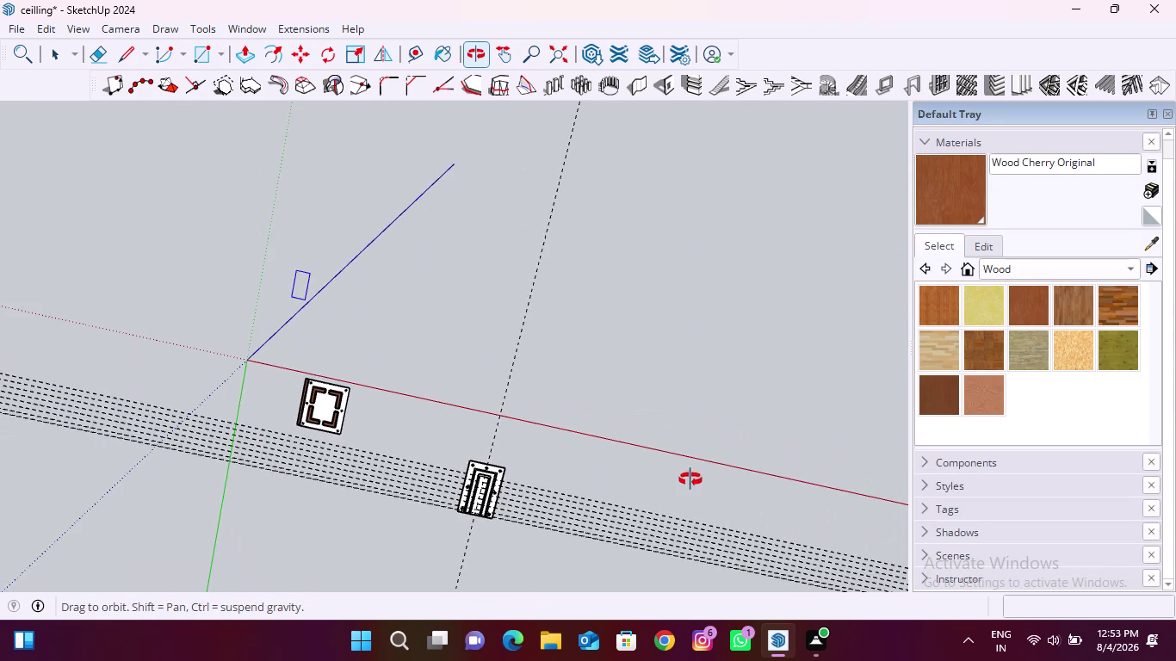
middle_drag(690, 480, 691, 476)
scroll(up, 3)
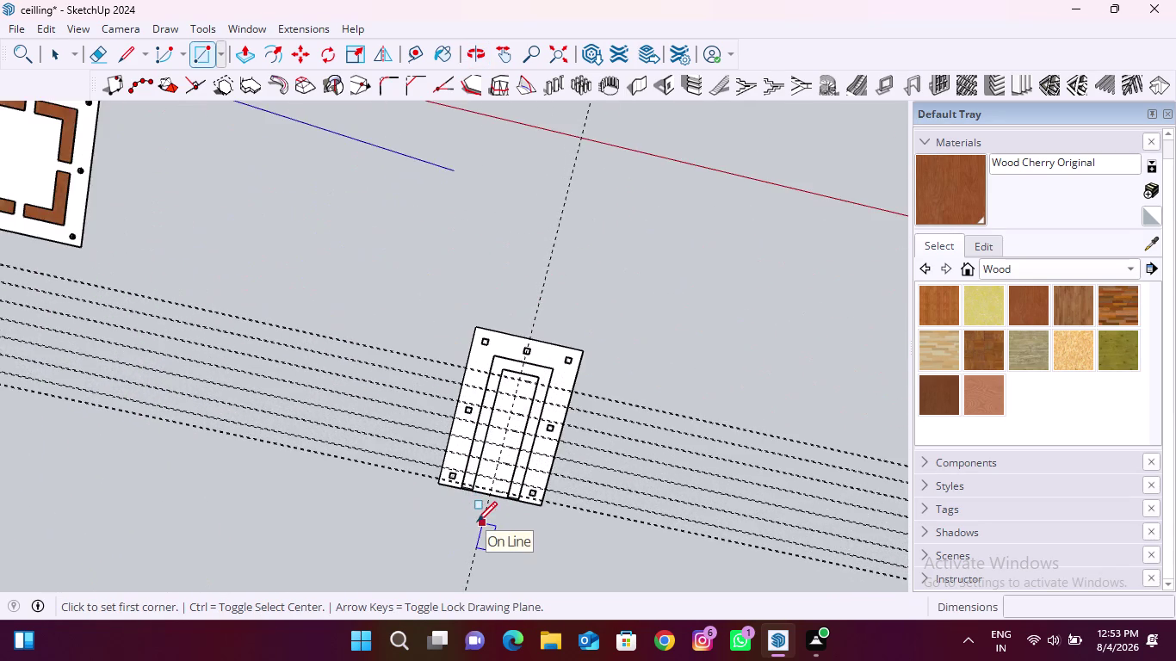
scroll(up, 3)
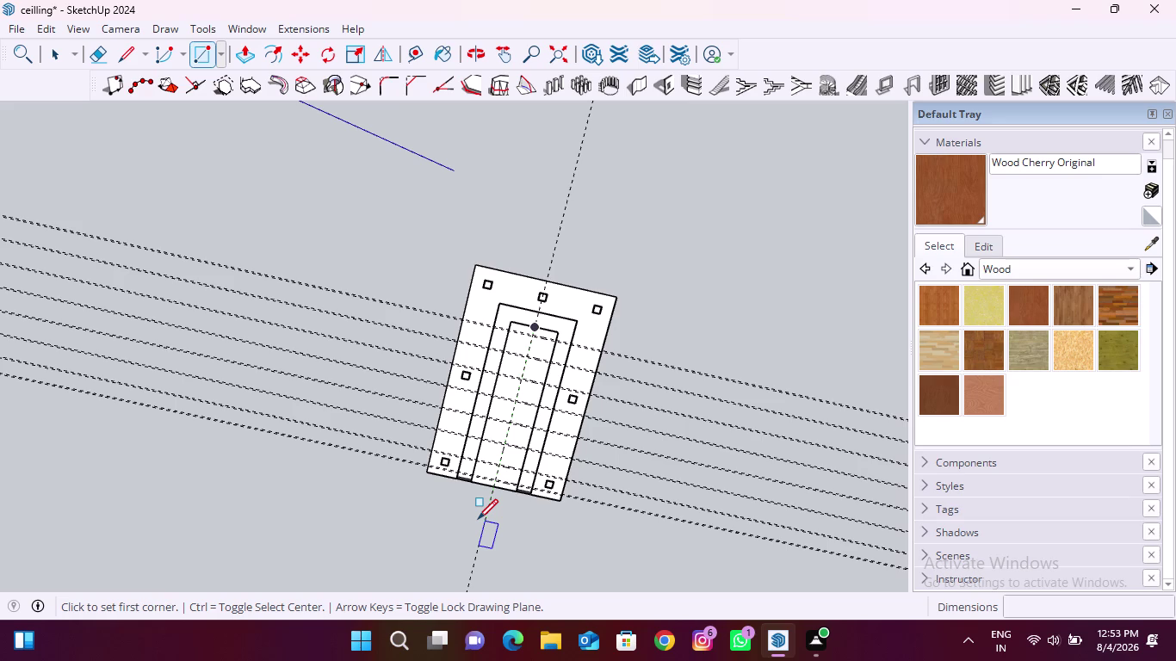
scroll(up, 3)
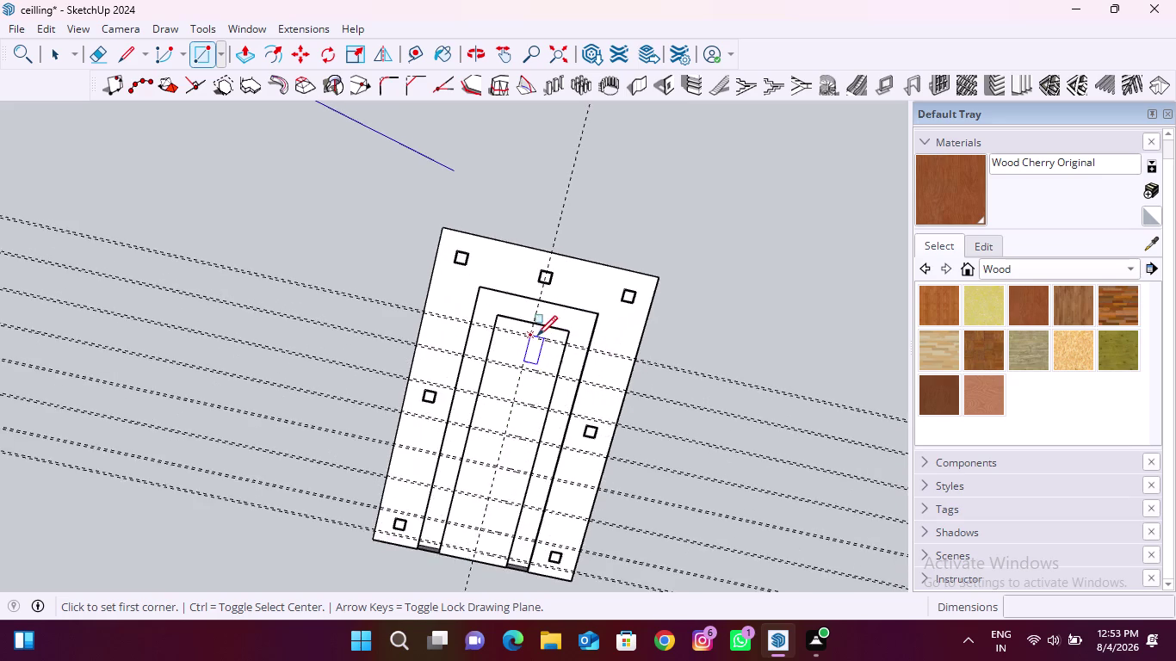
scroll(up, 3)
scroll(up, 3)
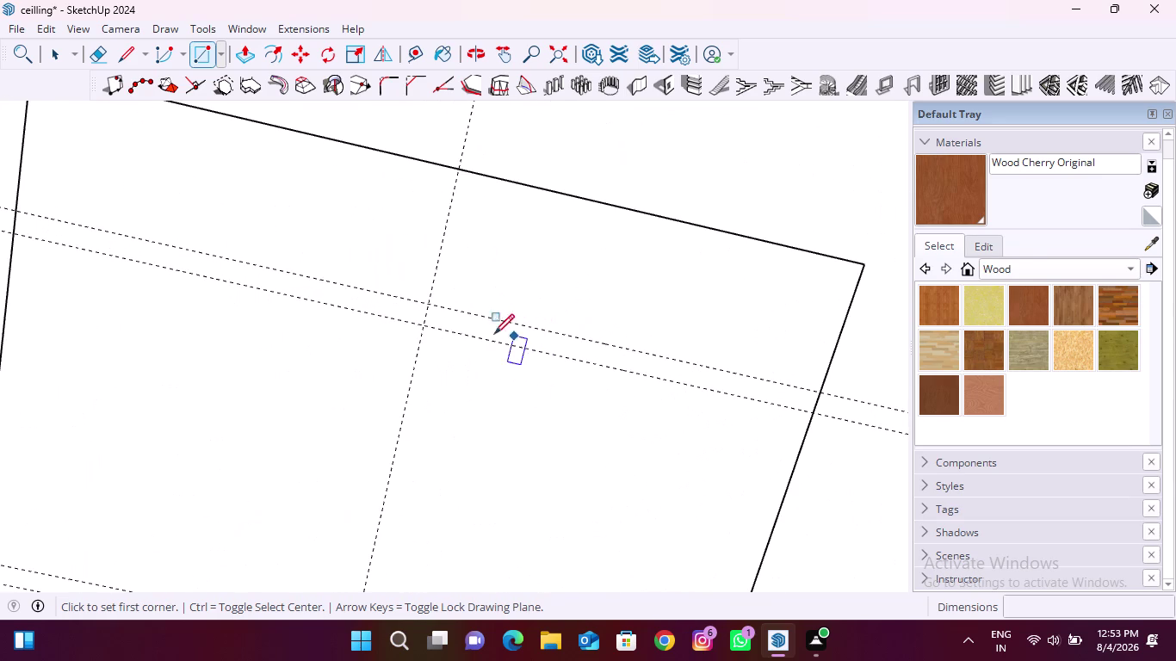
click(431, 305)
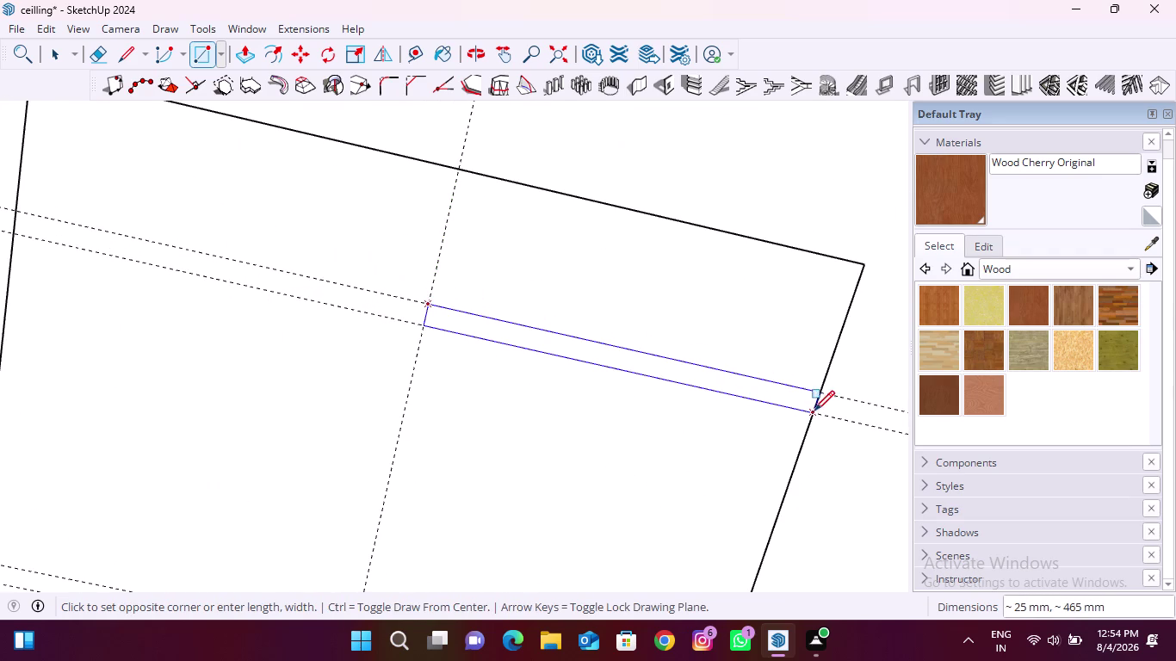
click(819, 414)
Draw a thin strip across the end of the outer panel.
scroll(down, 3)
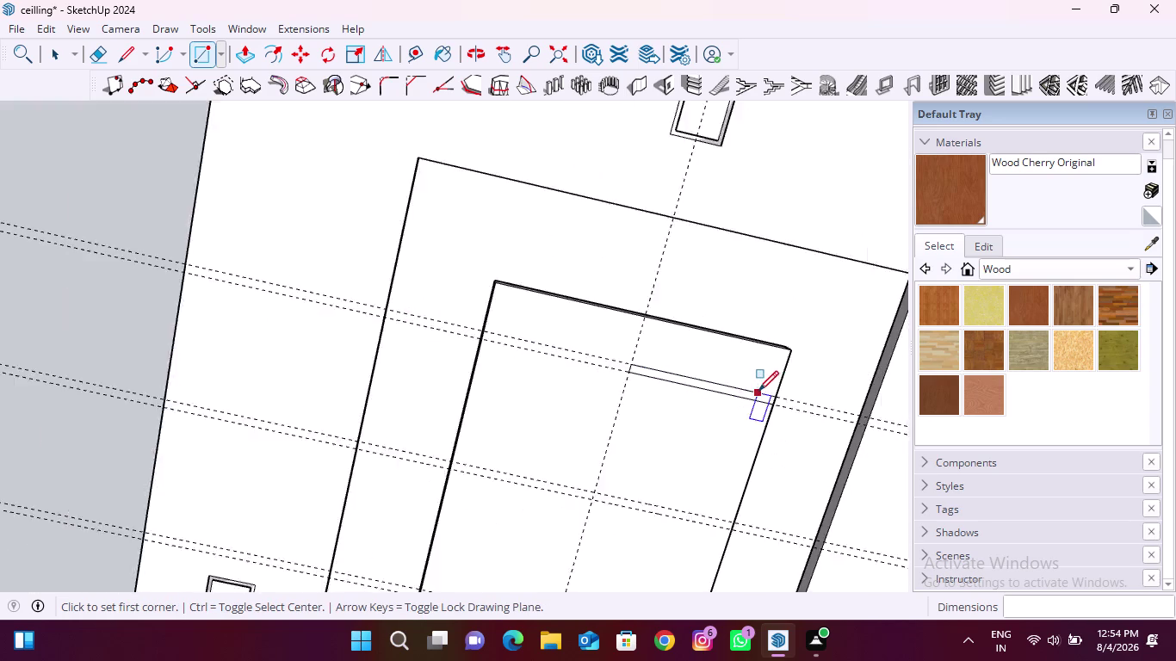
scroll(down, 3)
scroll(up, 3)
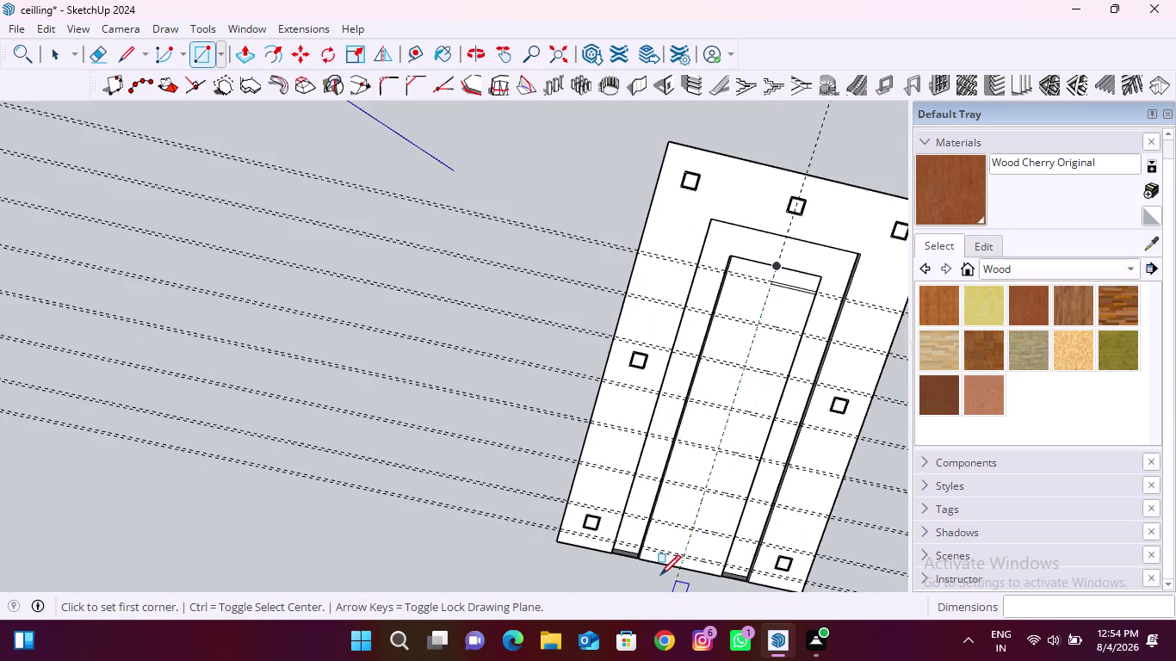
scroll(up, 3)
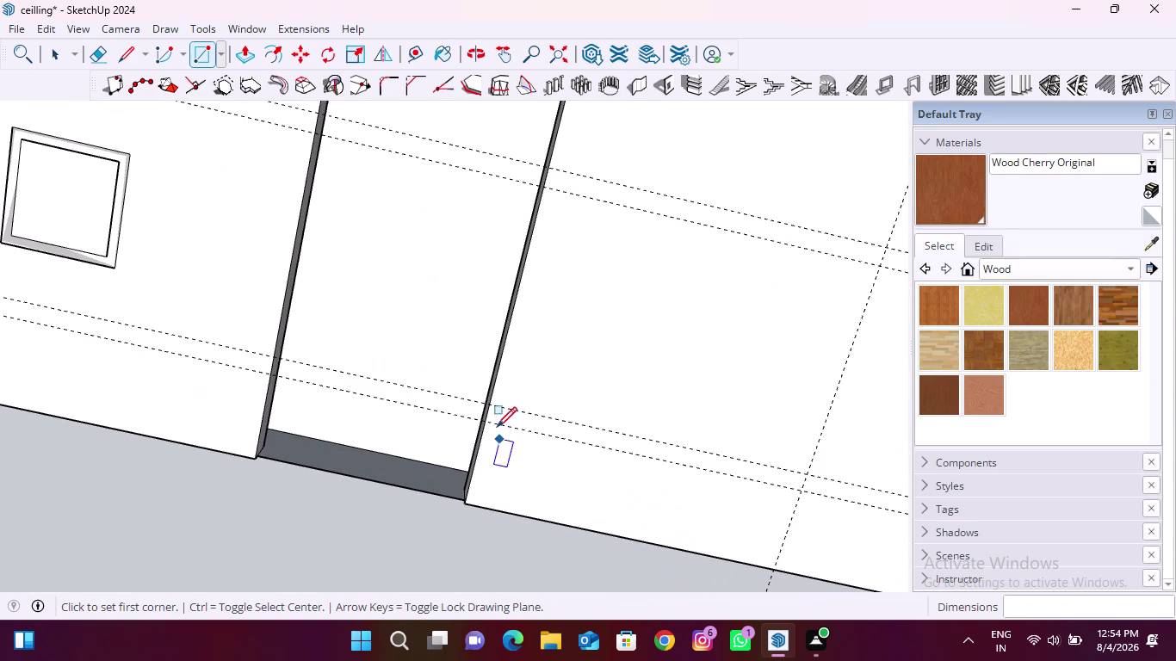
click(490, 407)
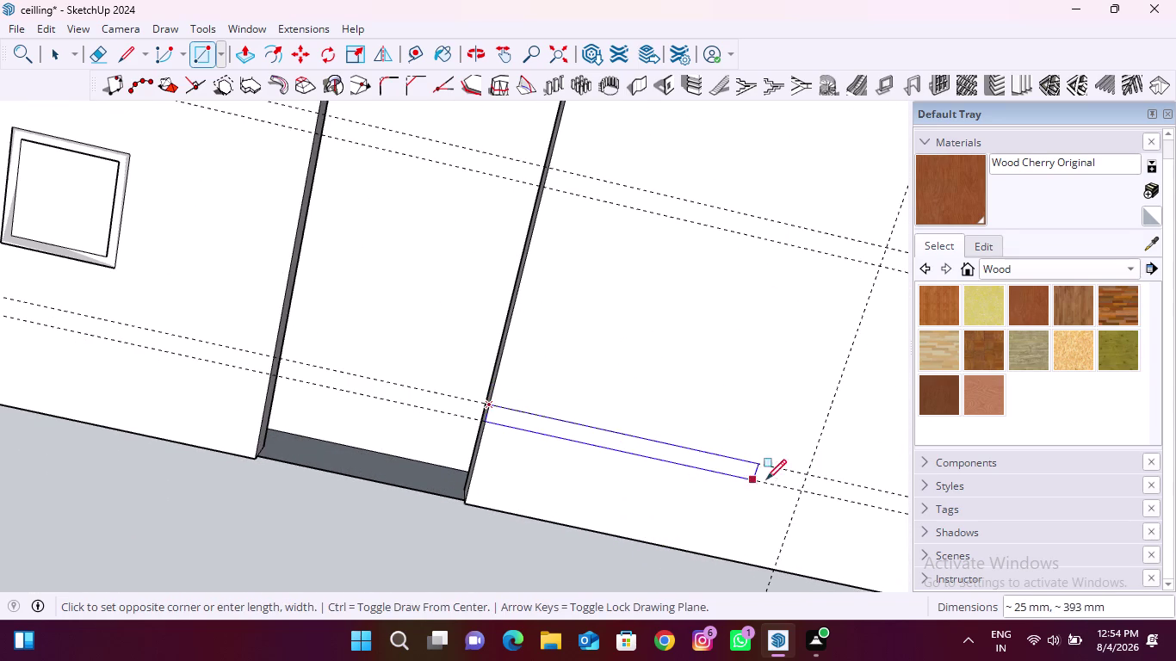
click(801, 491)
scroll(down, 3)
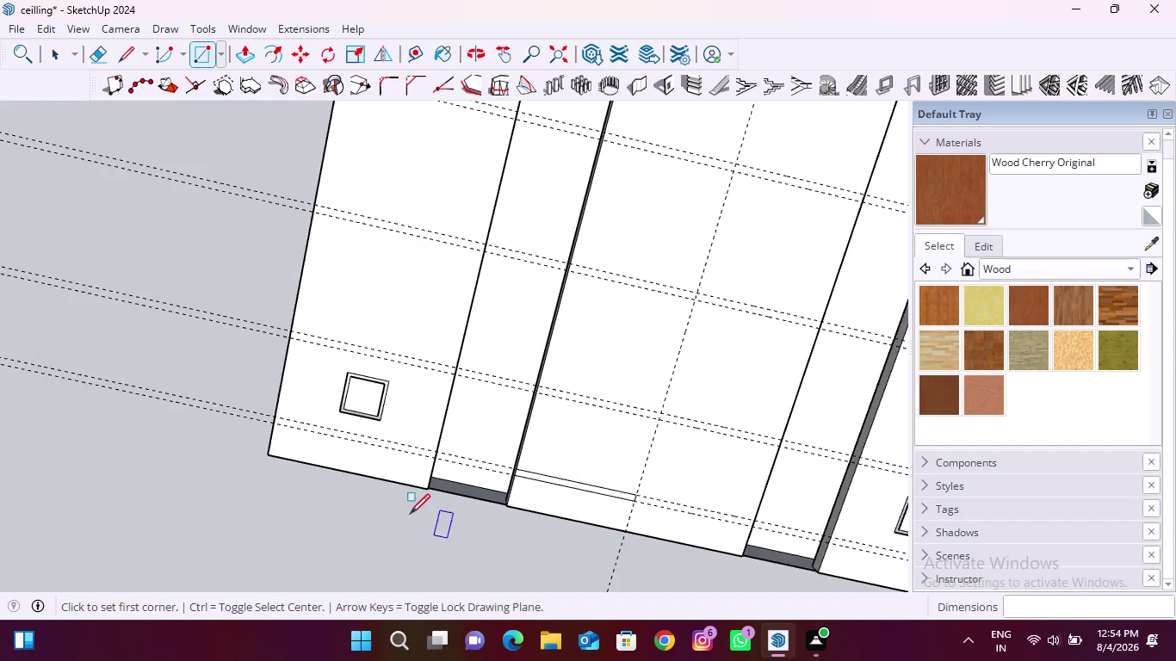
scroll(down, 3)
scroll(down, 3)
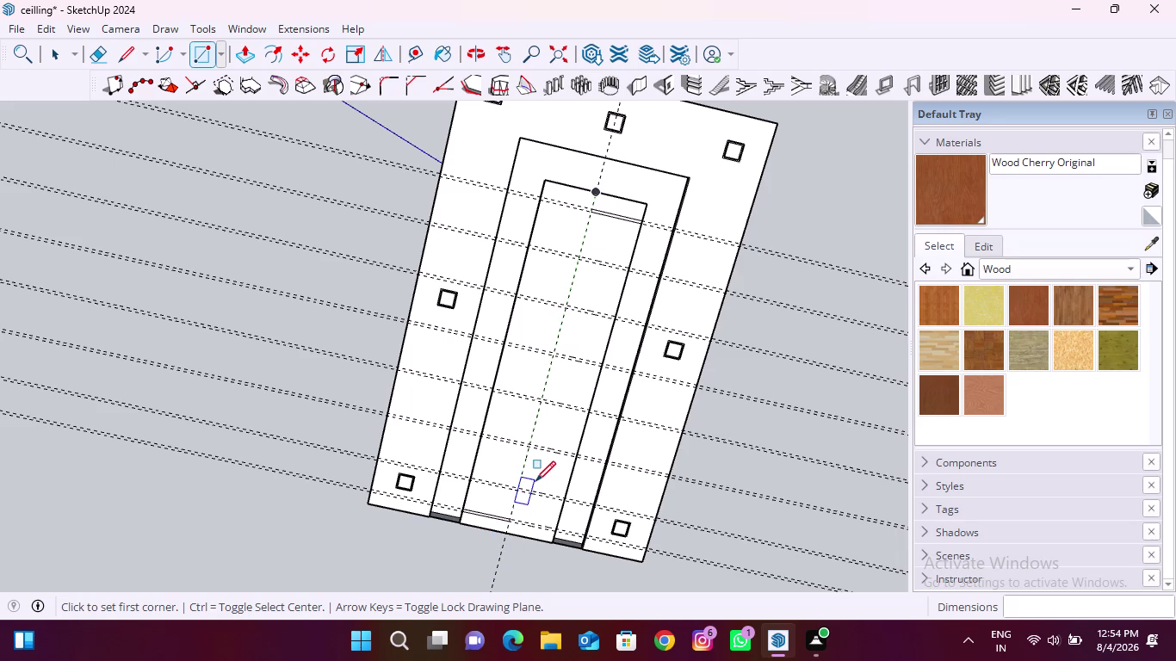
scroll(up, 3)
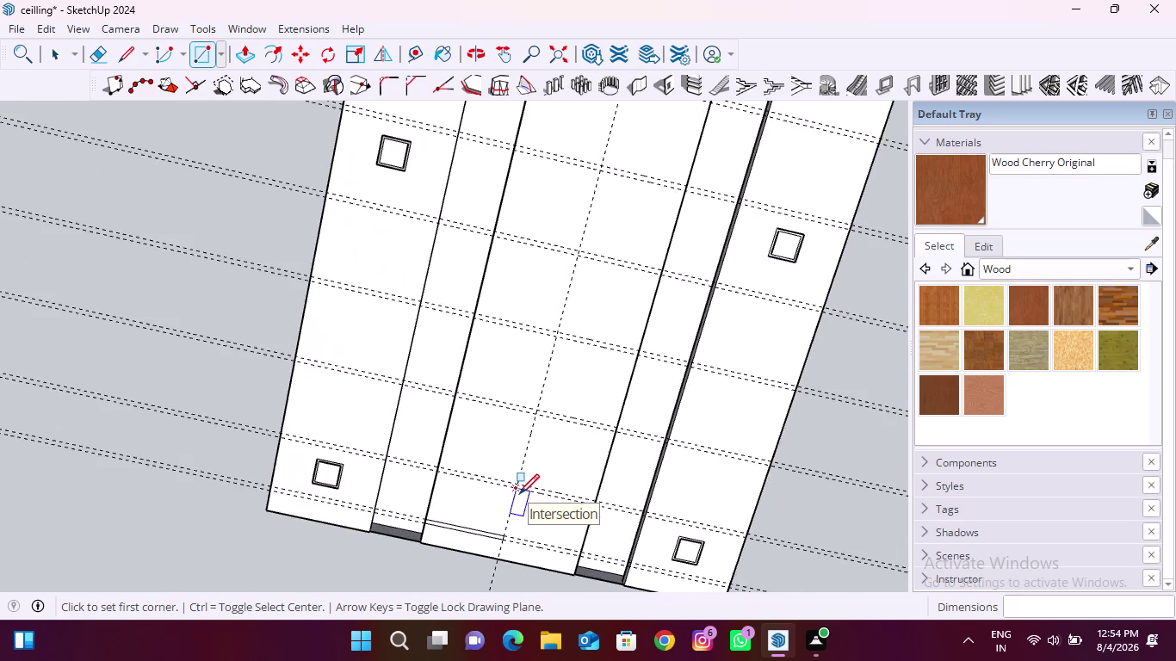
scroll(up, 3)
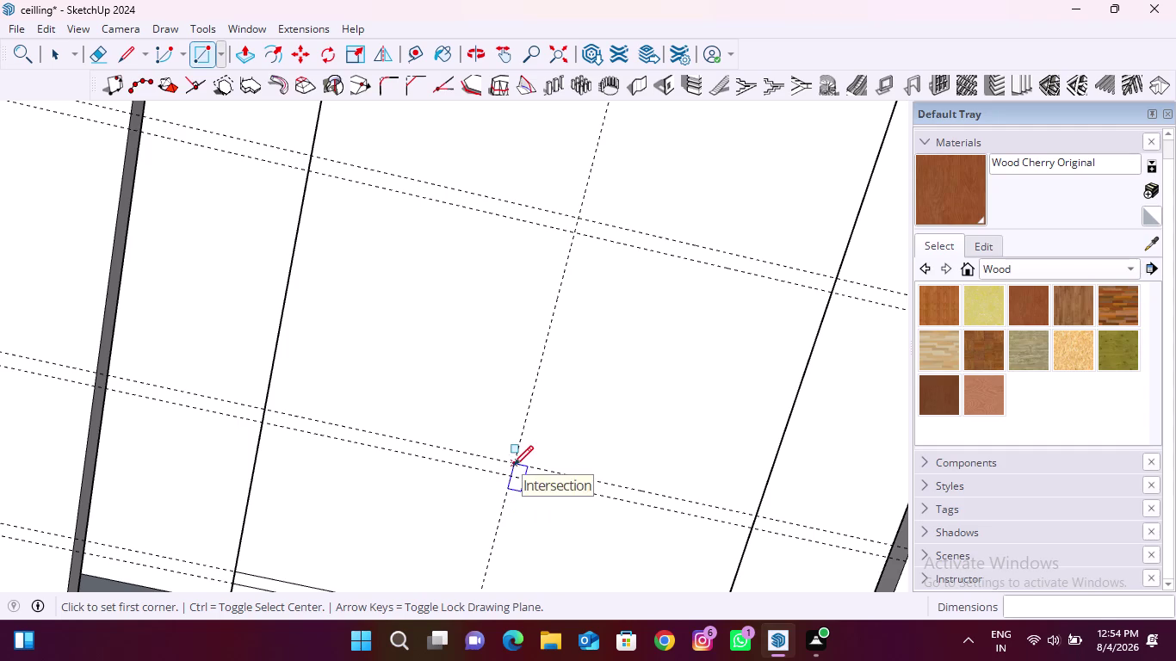
Draw two short strips from guide intersections, one across the central panel.
click(513, 466)
click(751, 530)
scroll(down, 3)
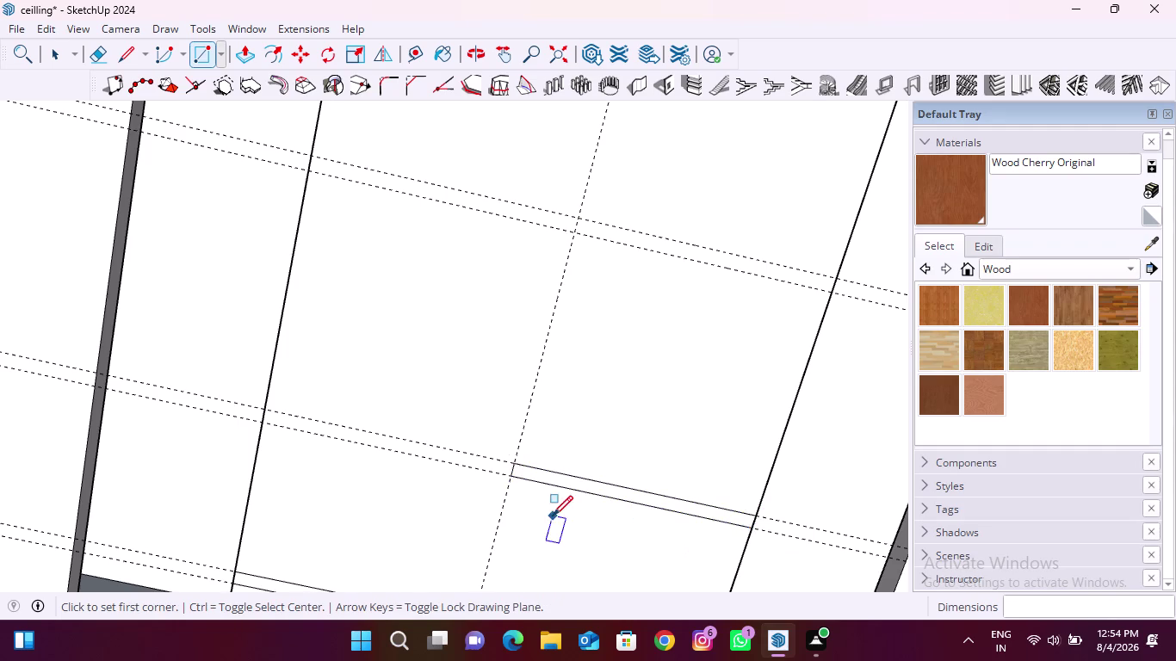
scroll(down, 3)
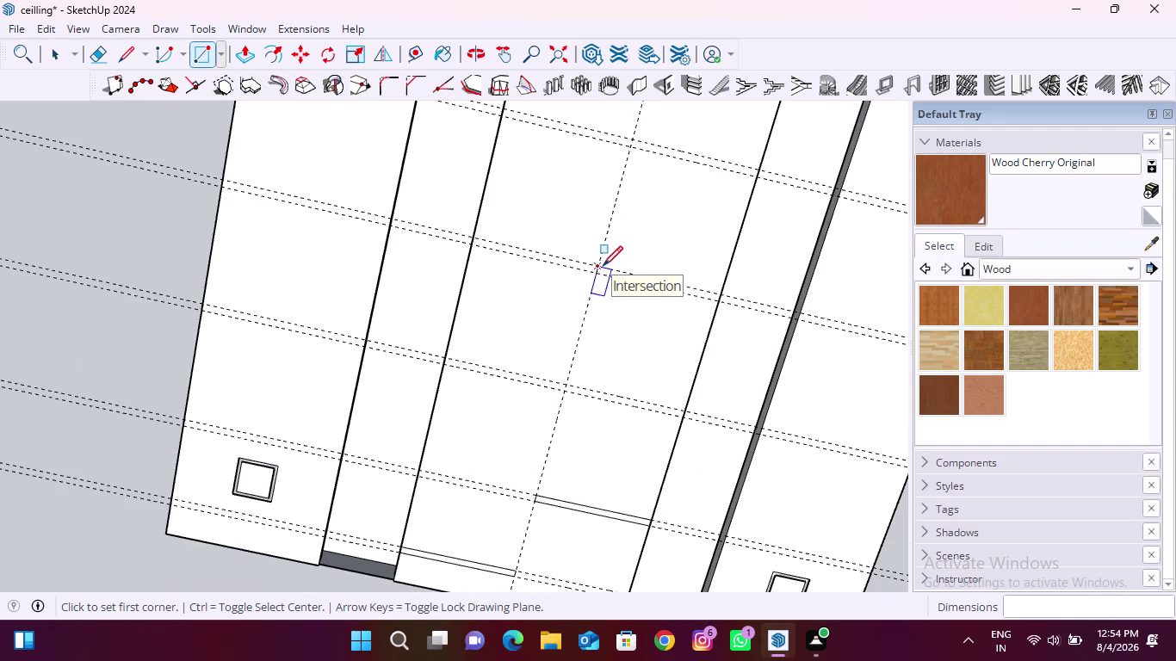
click(603, 266)
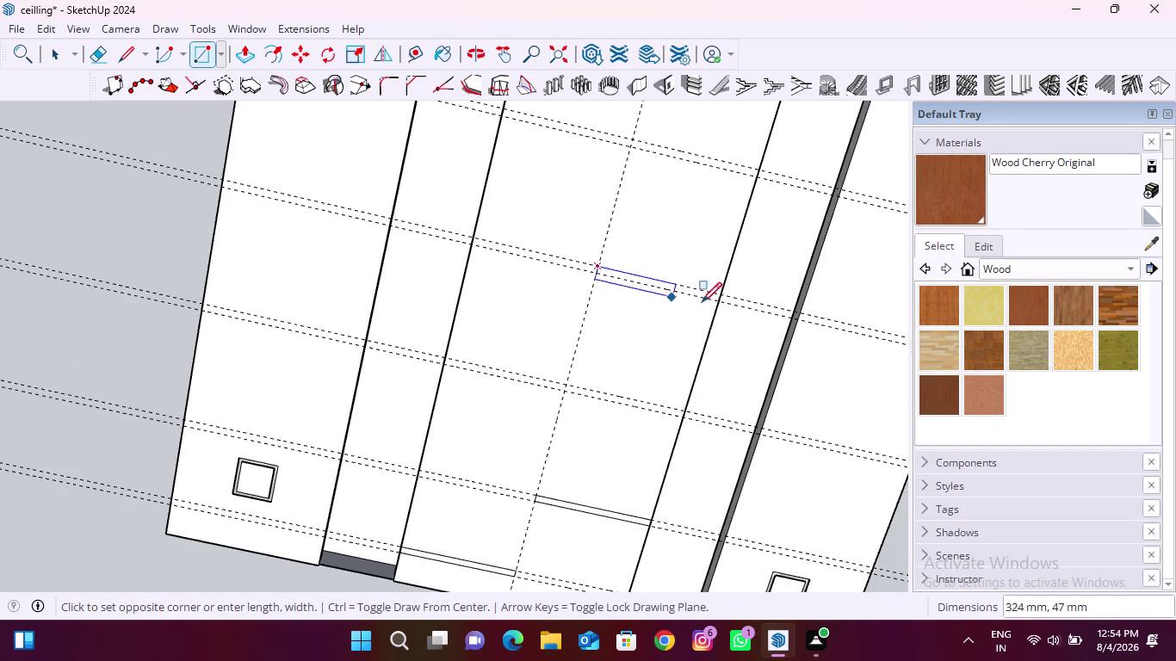
click(717, 304)
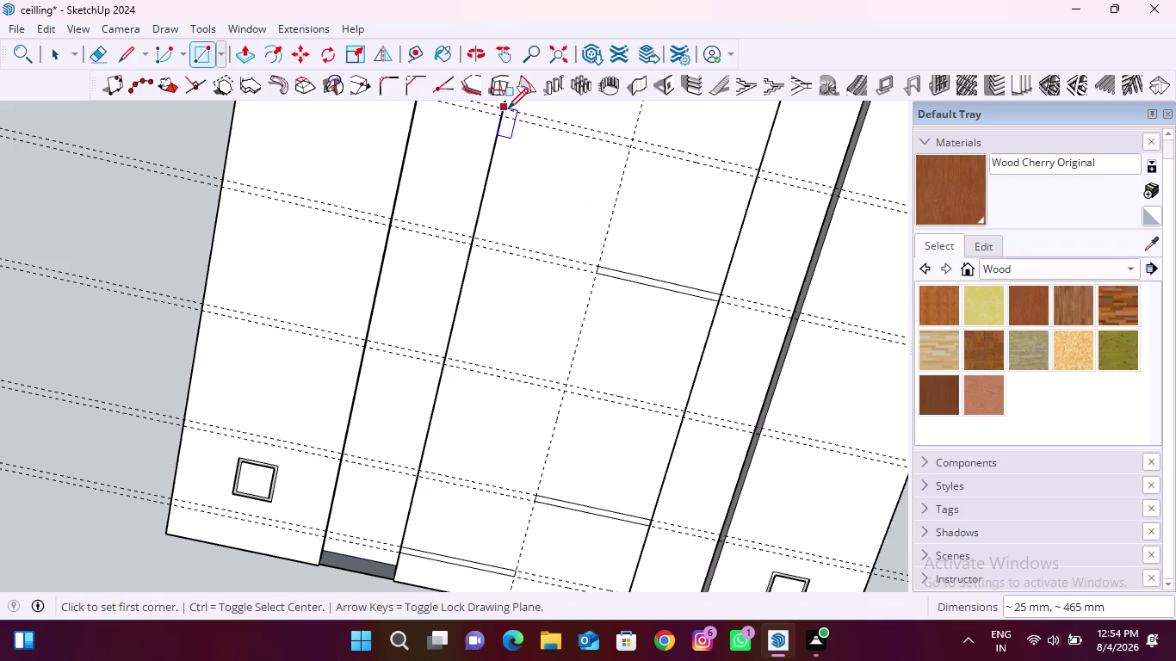
Draw three thin 25 mm strips across the inner panel, starting at its far end.
click(508, 109)
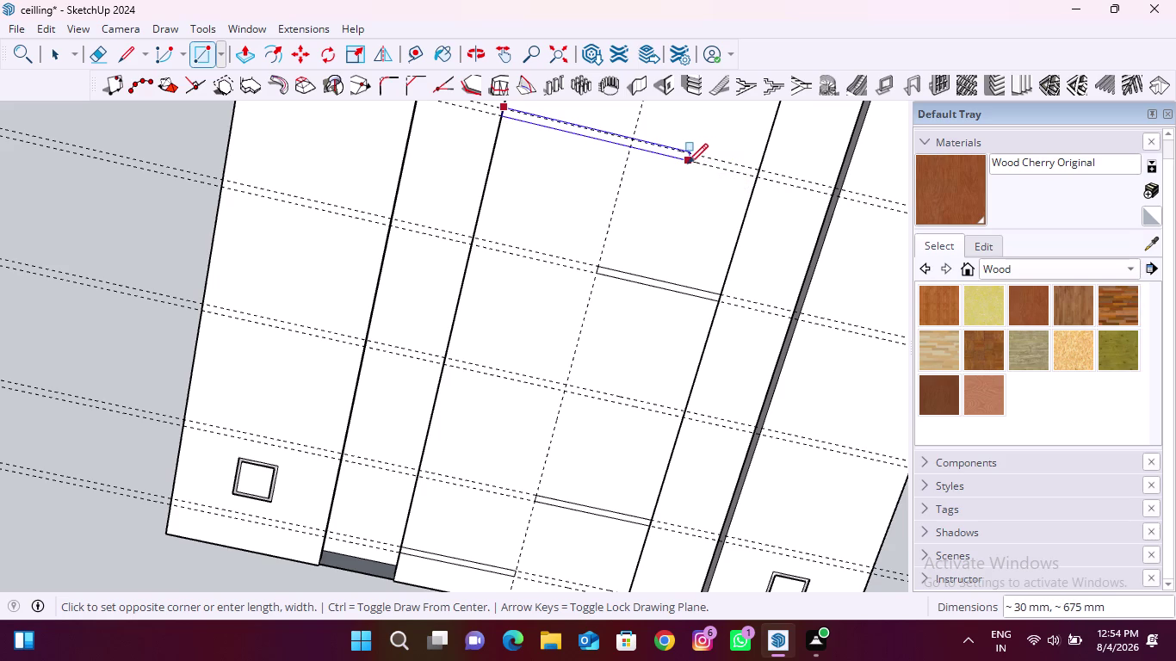
click(697, 164)
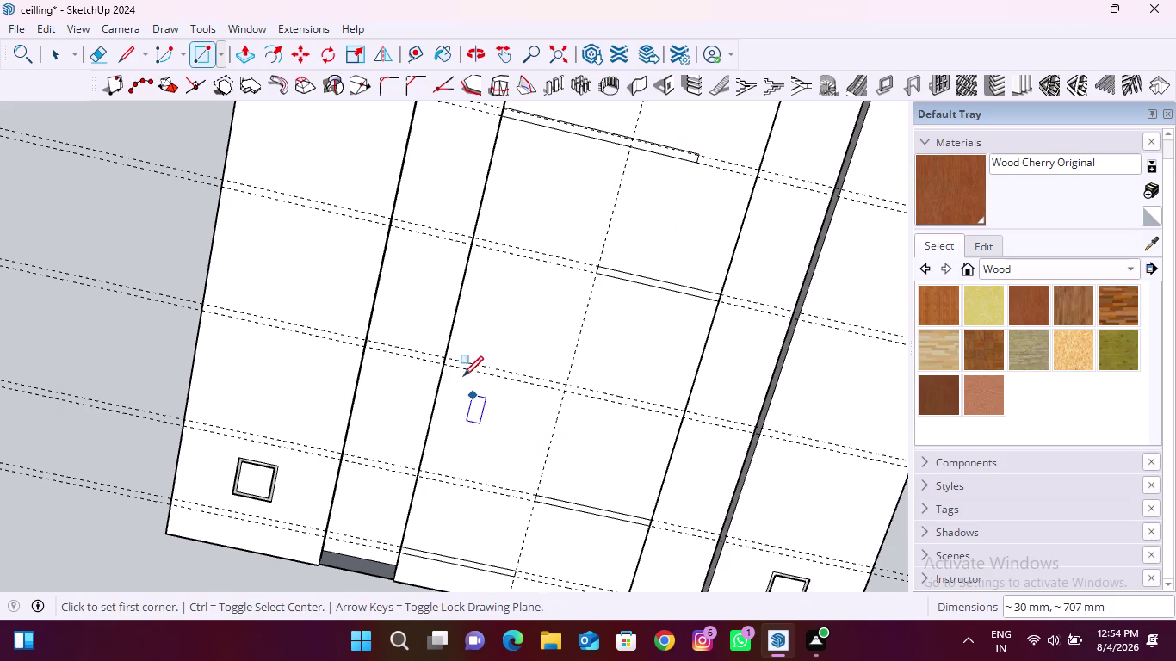
click(445, 357)
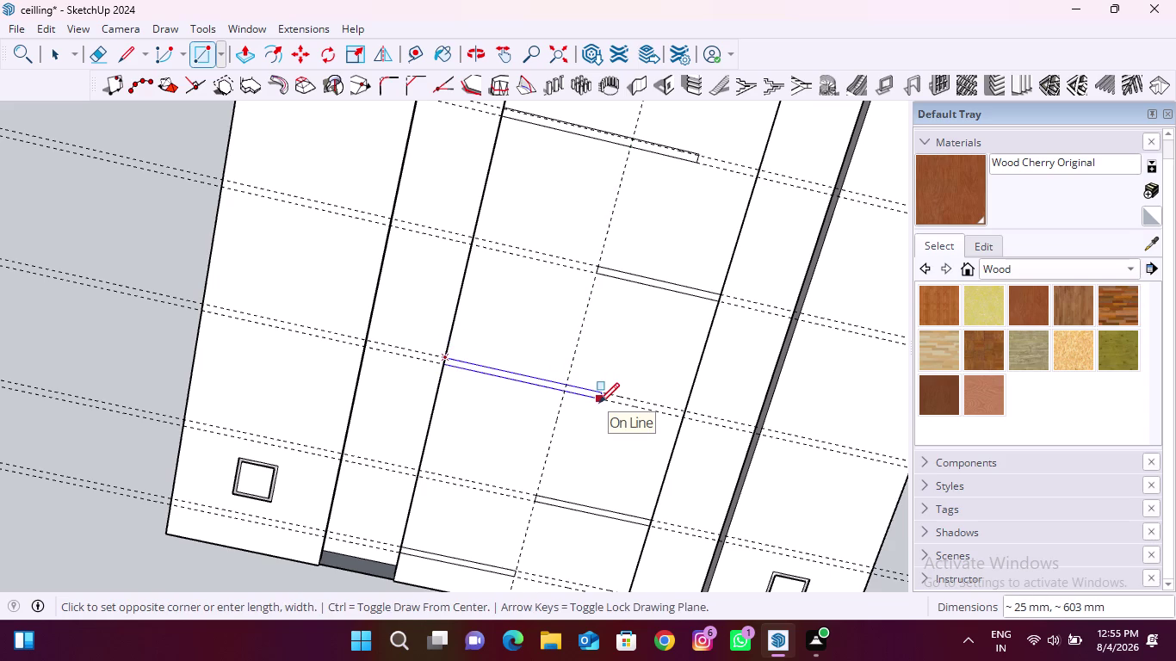
click(597, 403)
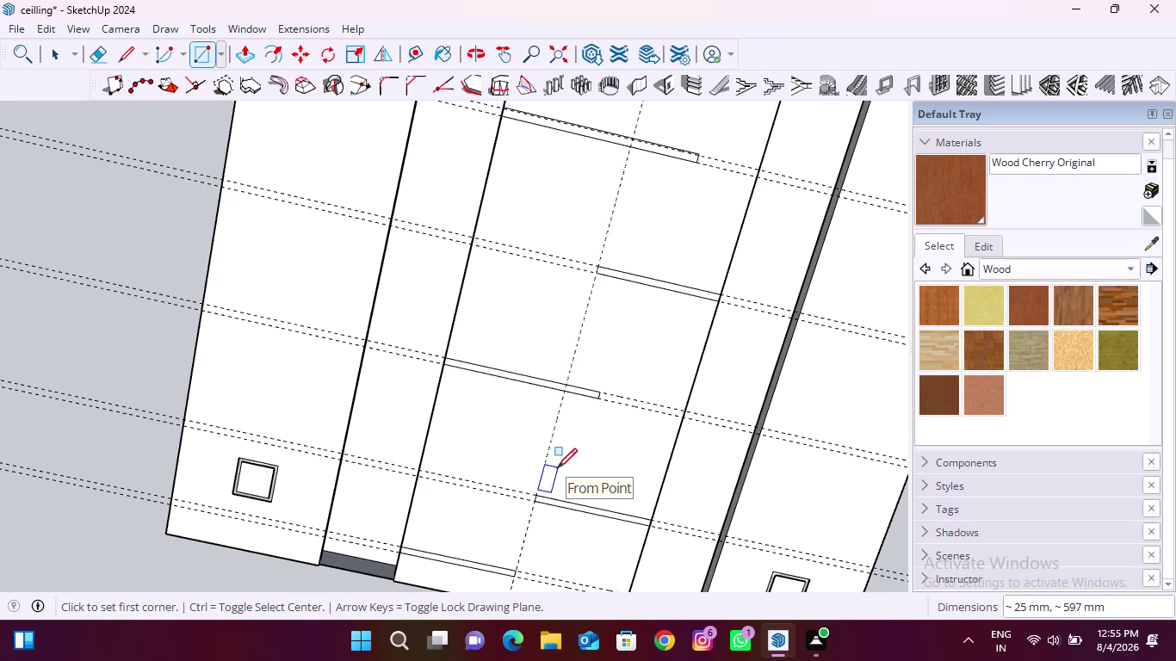
scroll(down, 3)
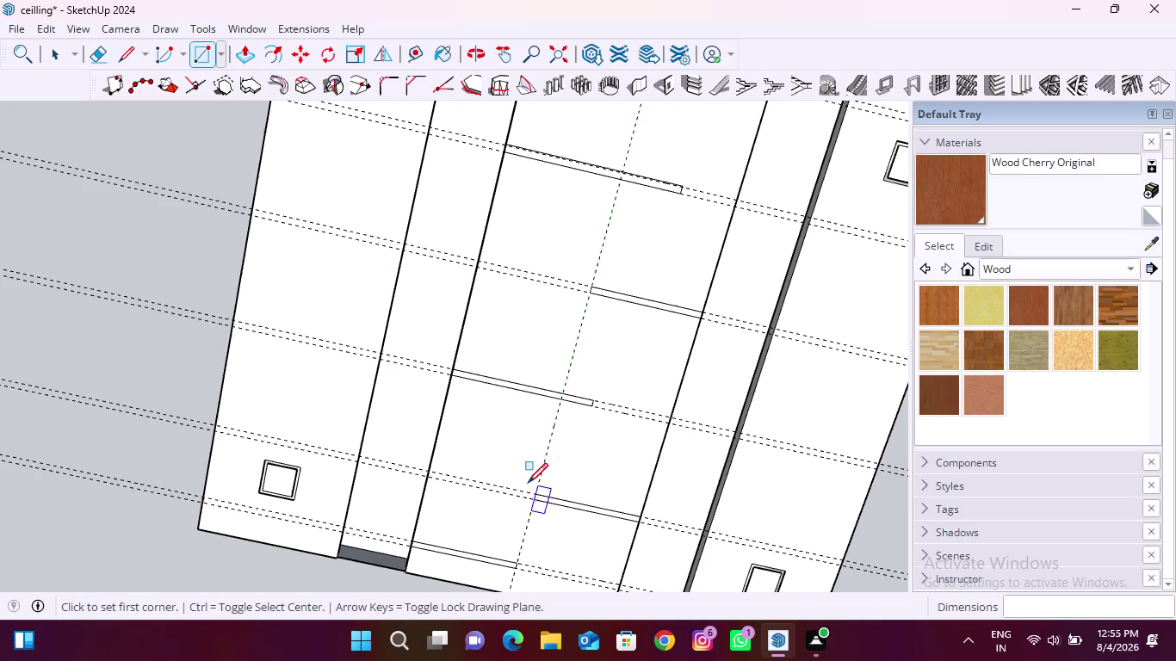
scroll(down, 3)
scroll(down, 3)
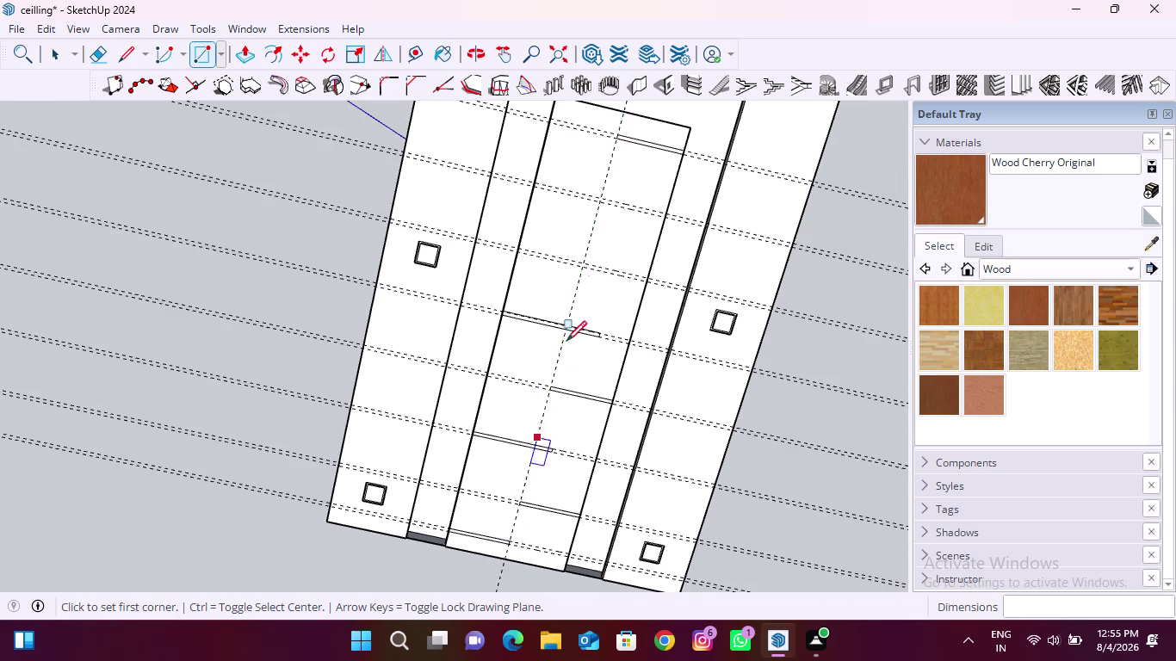
scroll(up, 3)
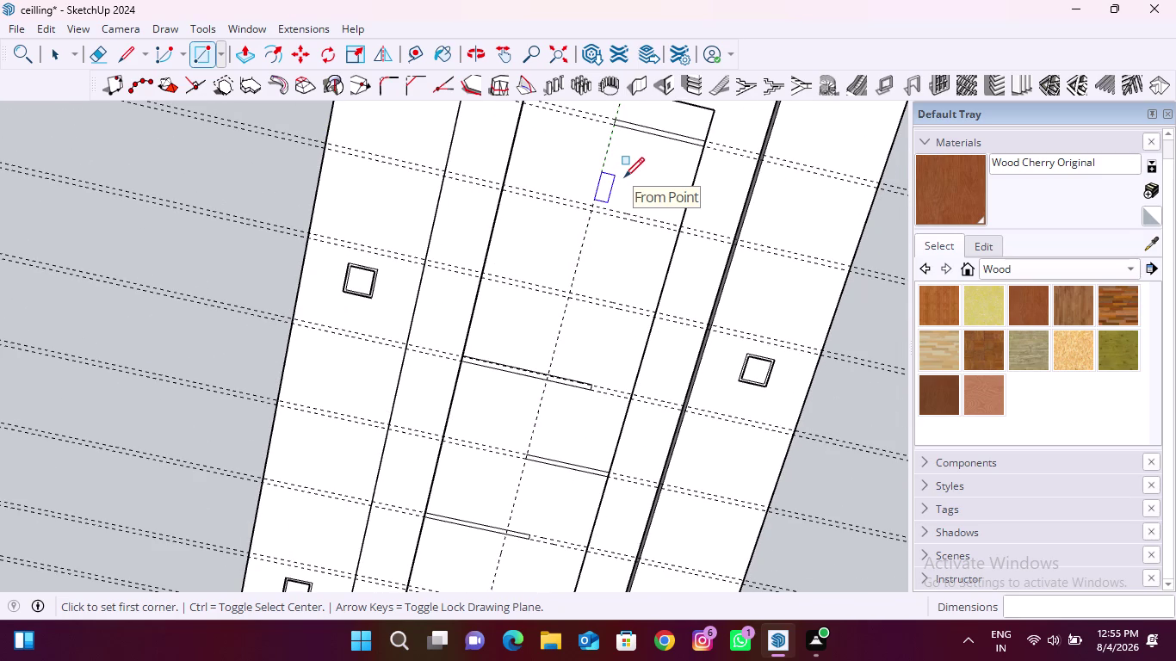
click(502, 186)
click(595, 215)
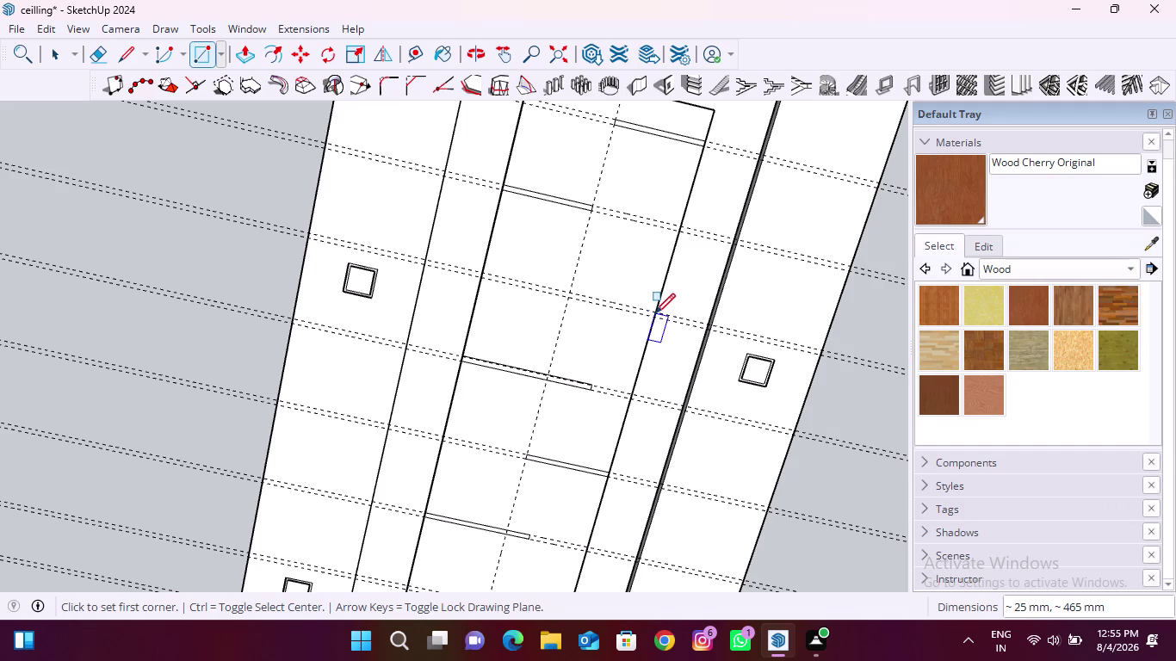
Redraw the oversized rectangle as a narrow 25 mm strip across the inner panel.
click(655, 314)
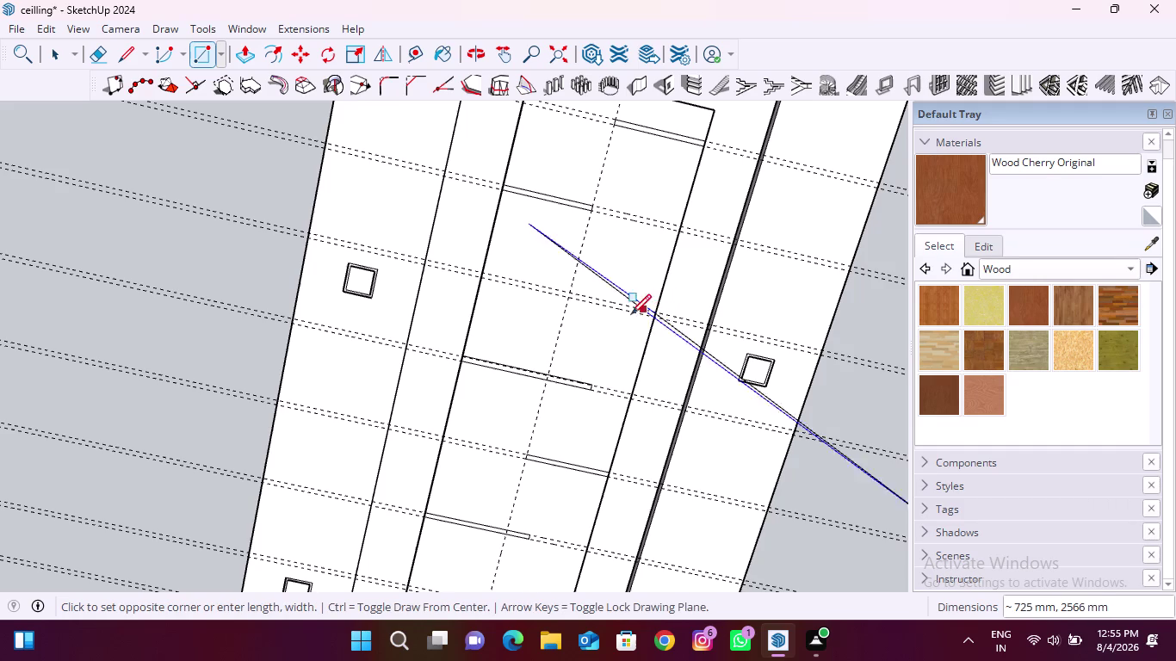
key(Escape)
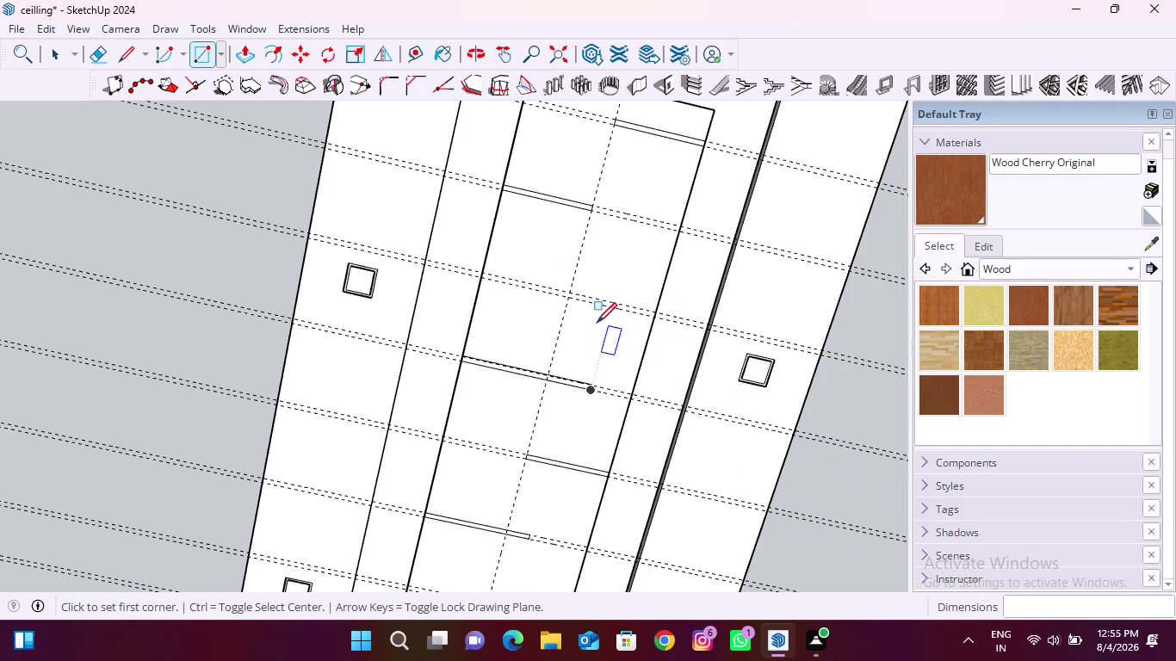
scroll(up, 3)
click(682, 314)
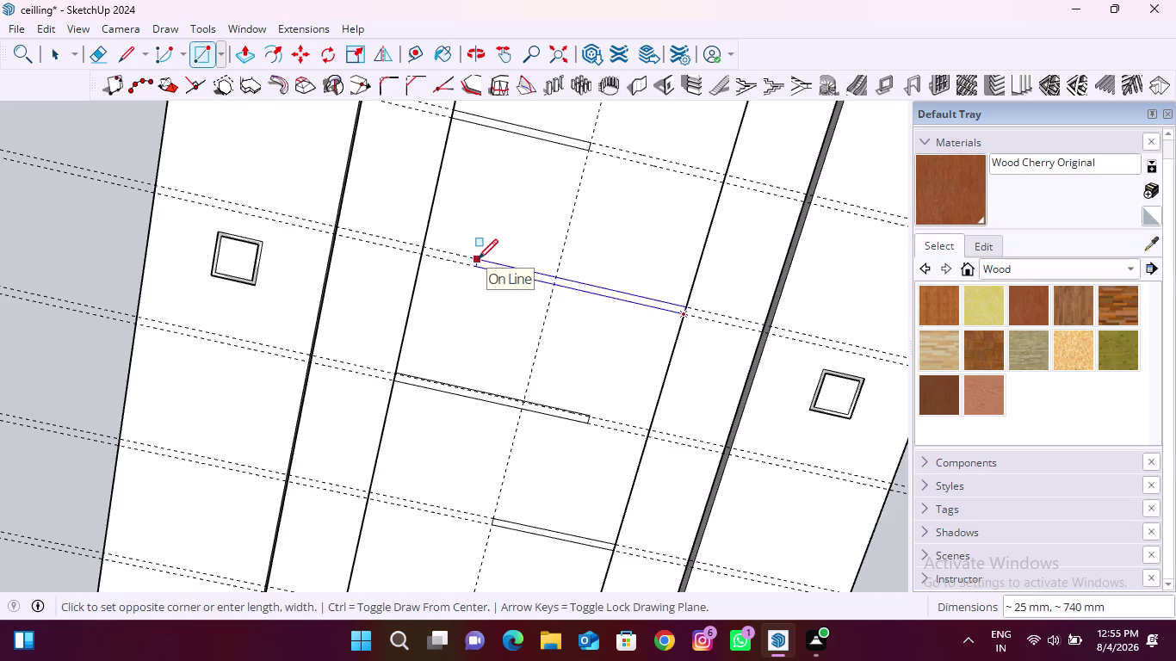
click(481, 260)
scroll(down, 3)
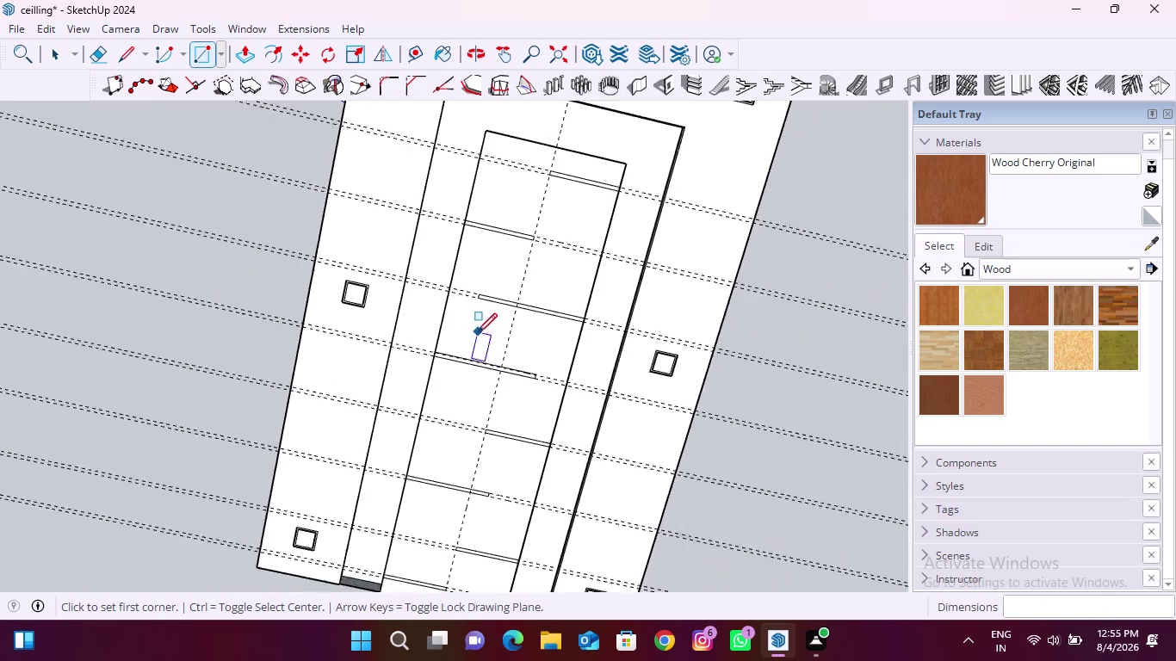
scroll(down, 3)
Delete all the guide lines from the model.
click(49, 29)
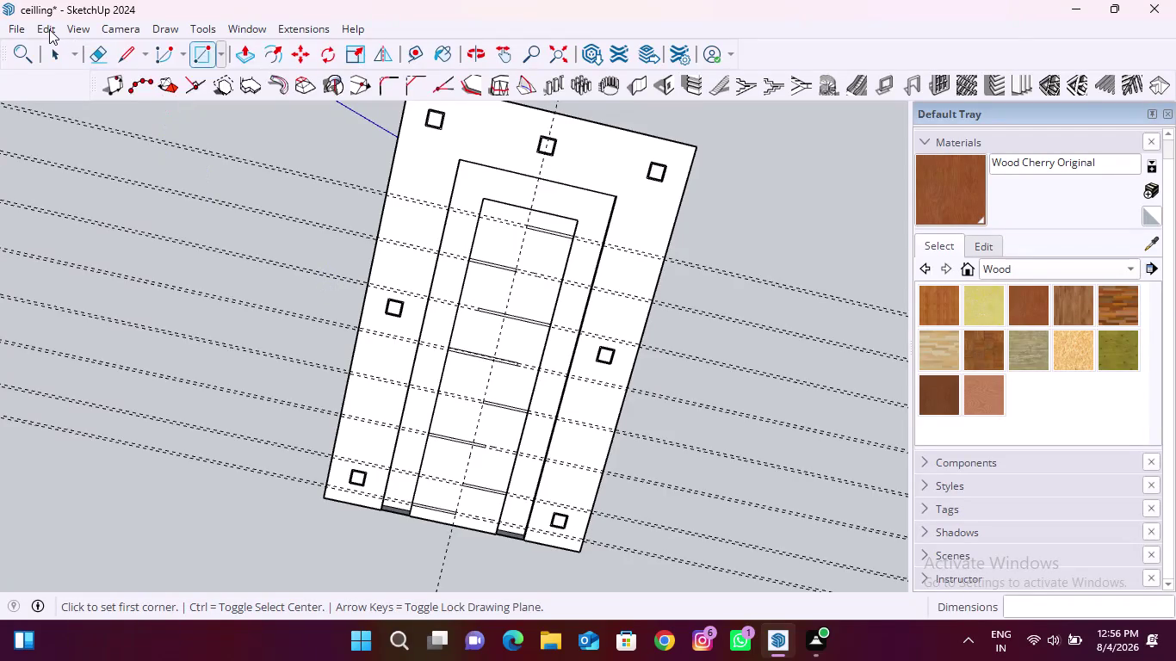
click(127, 201)
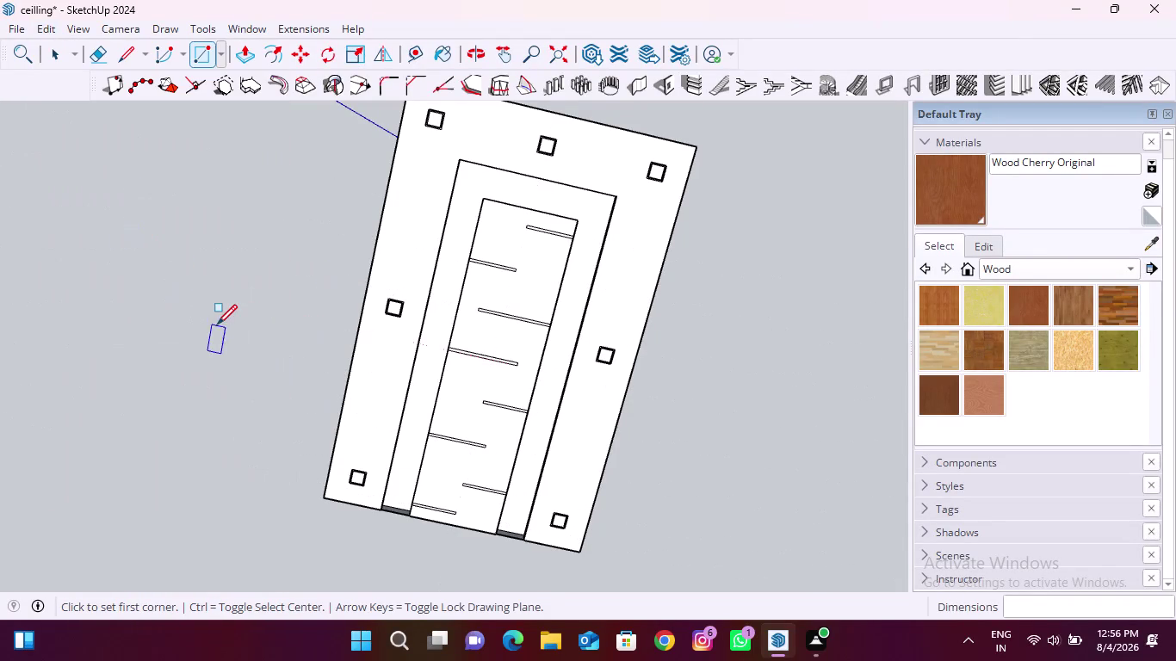
scroll(down, 3)
Switch to Push/Pull and push the first narrow strip face 10 mm.
key(space)
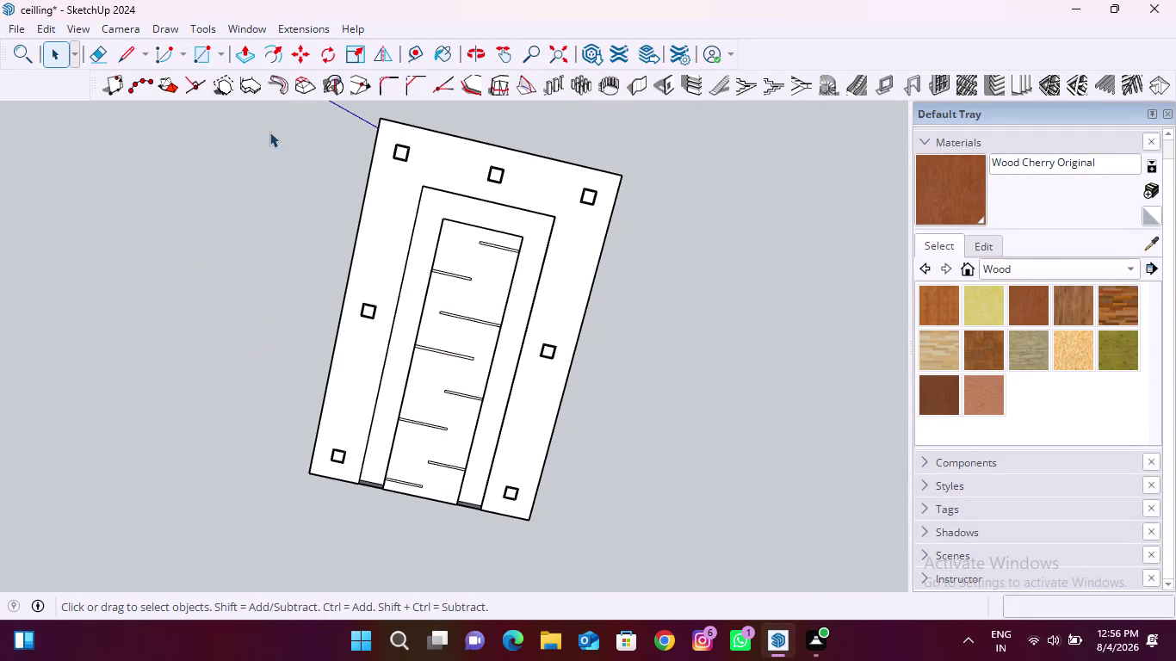
click(250, 56)
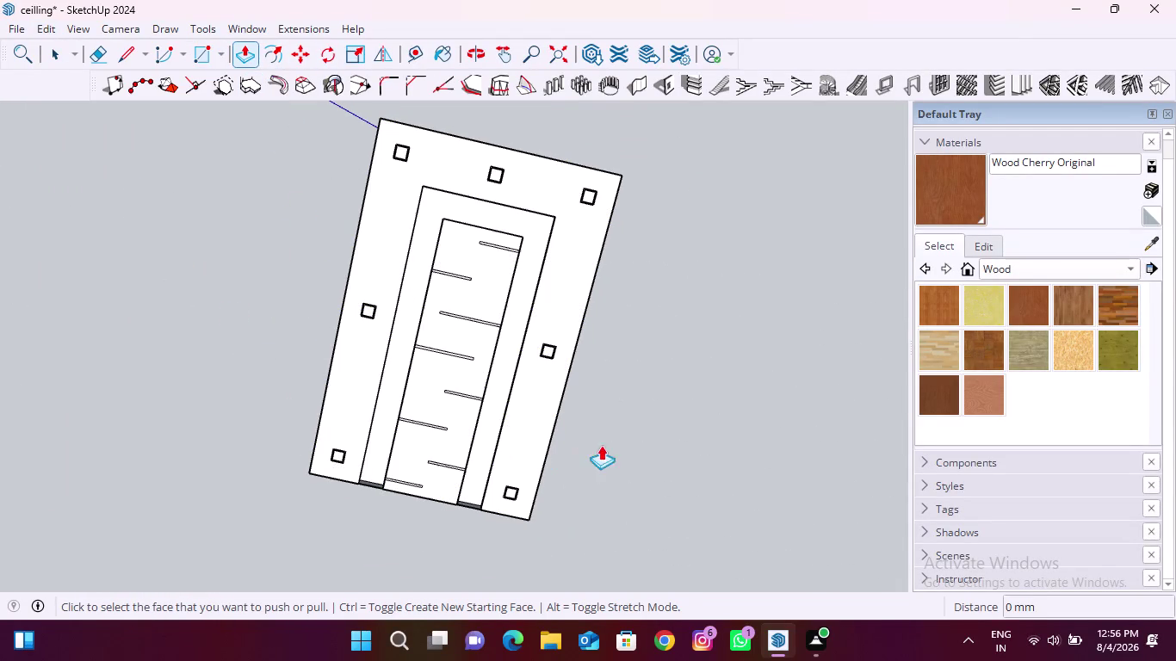
scroll(up, 3)
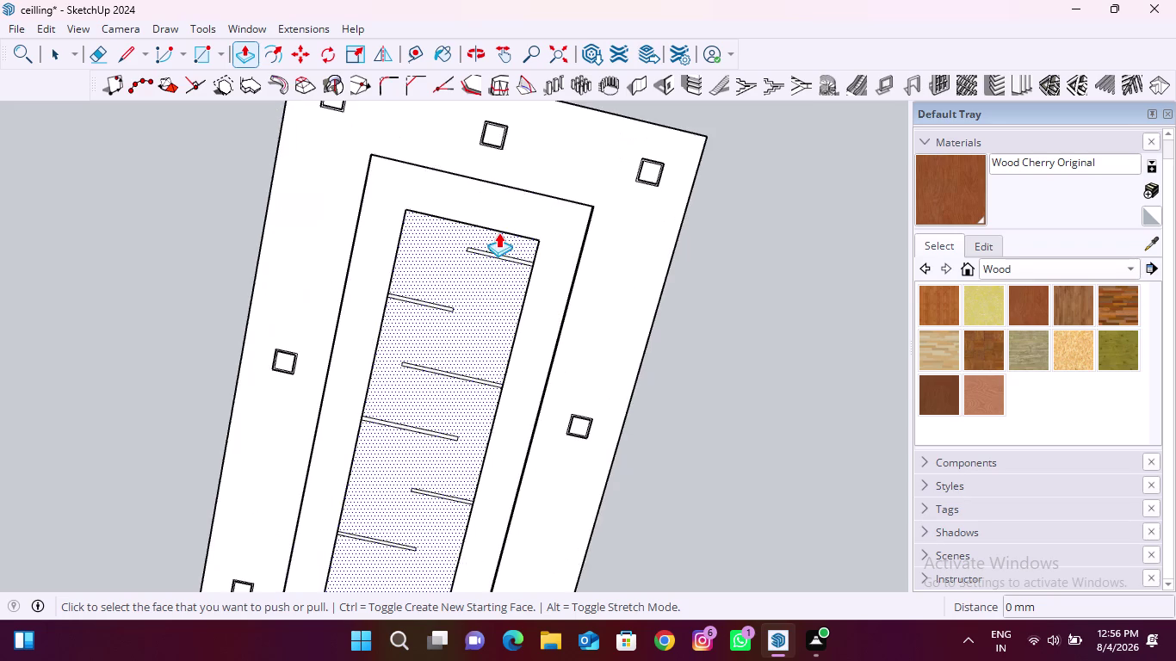
scroll(up, 3)
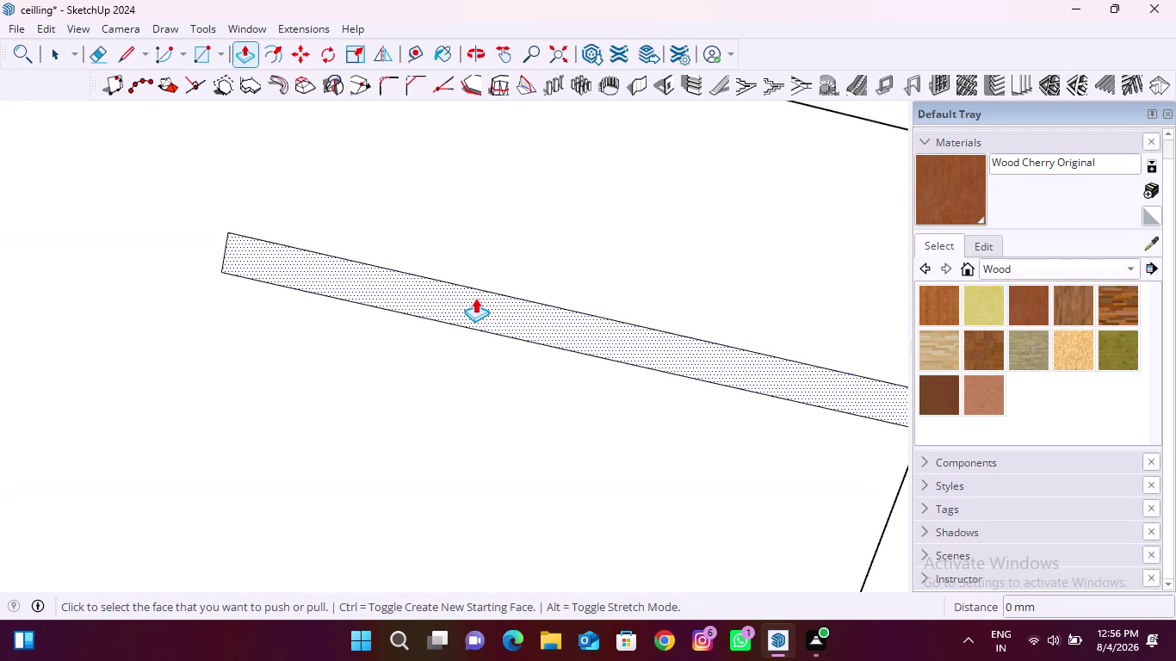
click(475, 298)
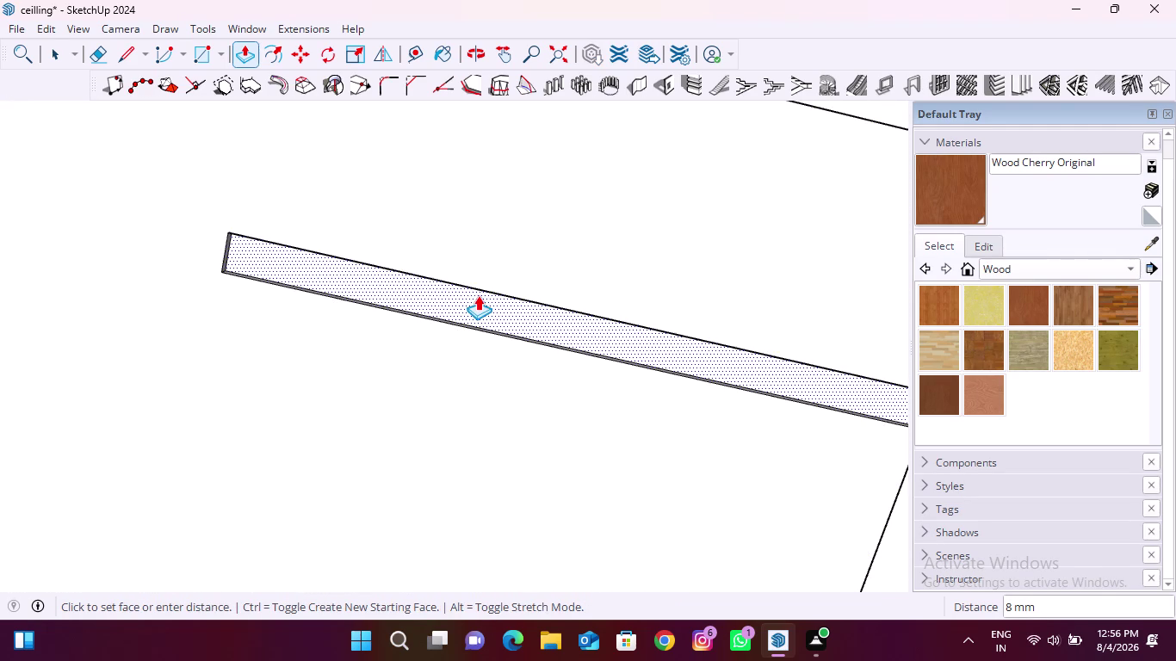
text(10)
key(Return)
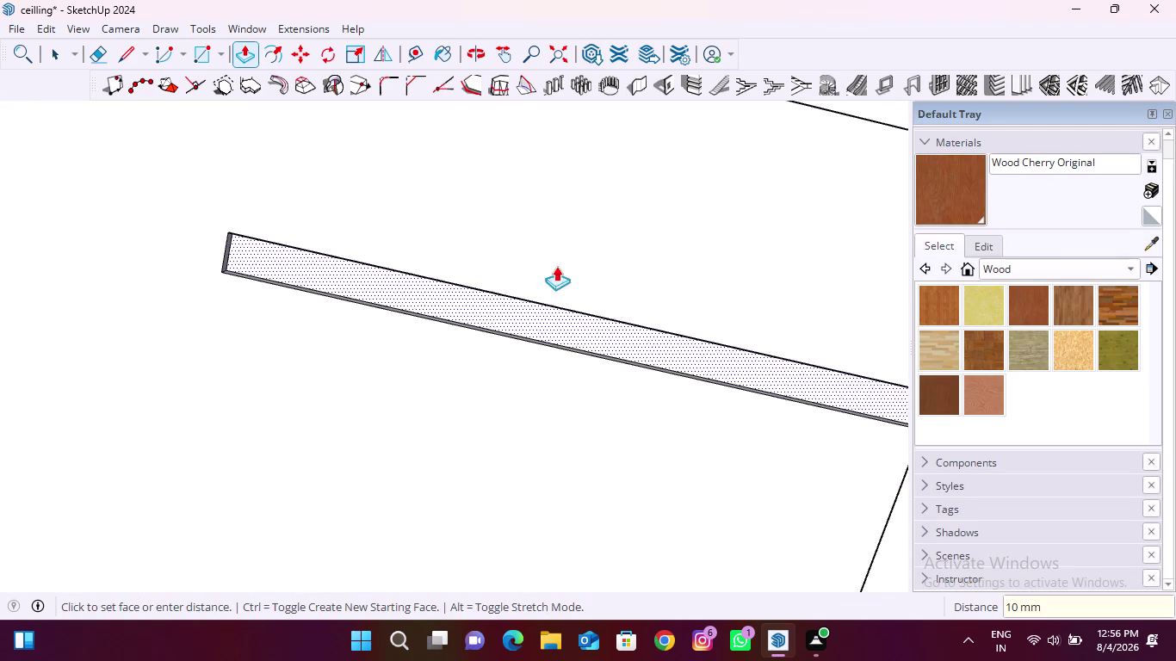
Orbit below the ceiling and push a second strip face 10 mm.
scroll(down, 3)
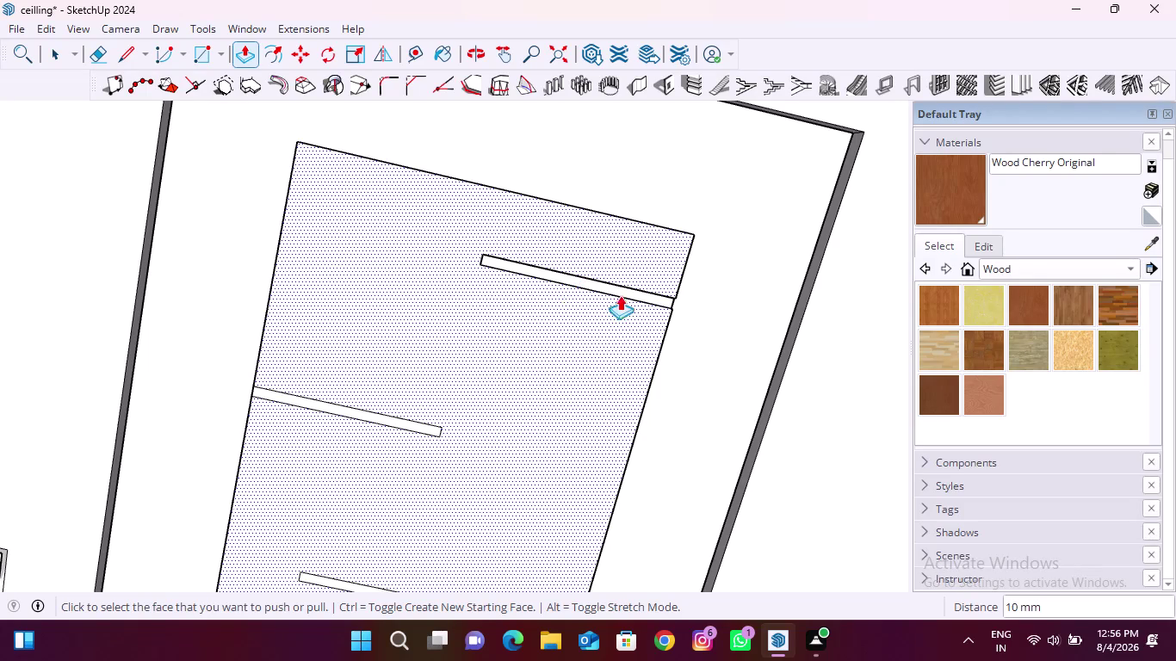
scroll(up, 3)
middle_drag(676, 313, 498, 273)
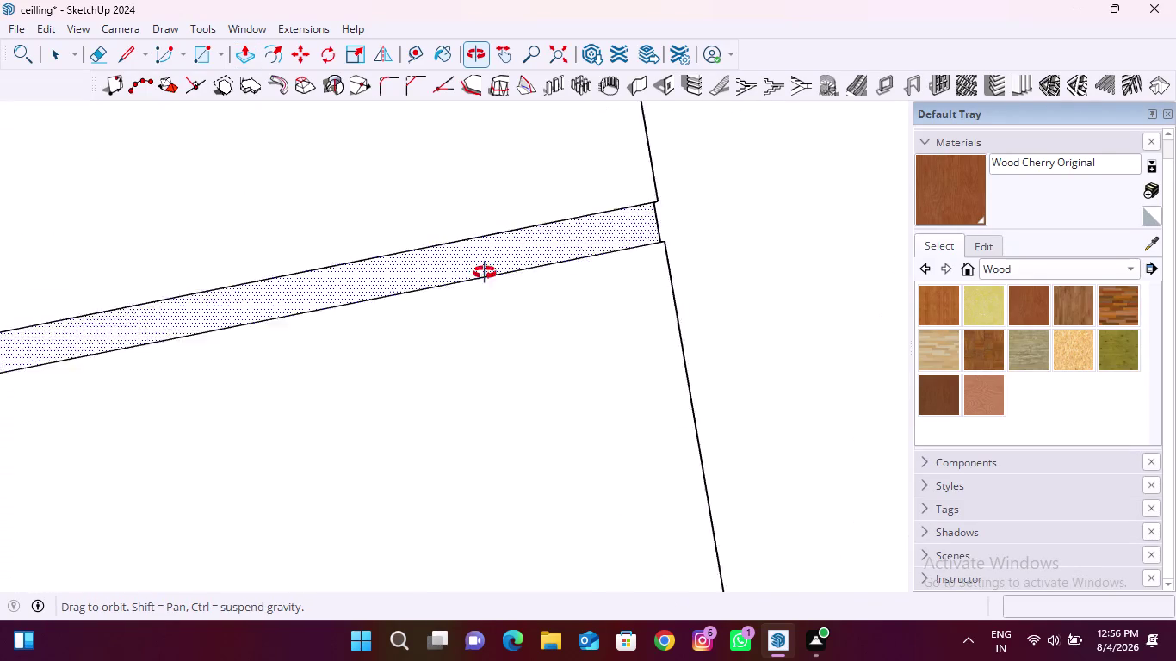
middle_drag(498, 273, 300, 515)
middle_drag(521, 257, 471, 349)
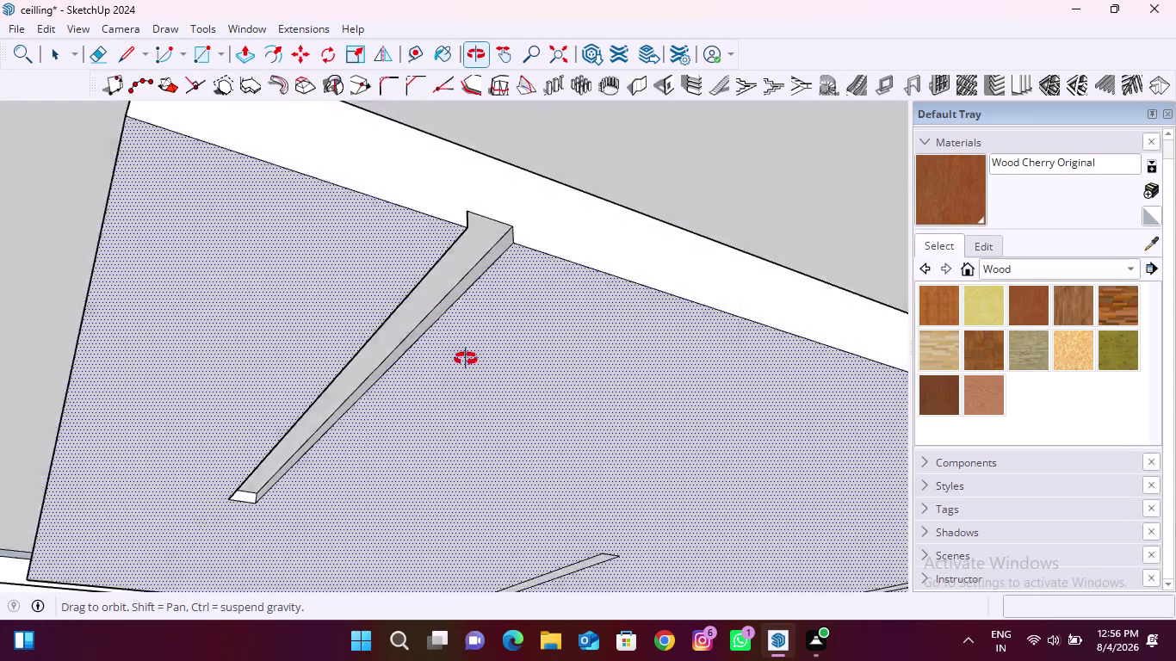
middle_drag(471, 349, 382, 463)
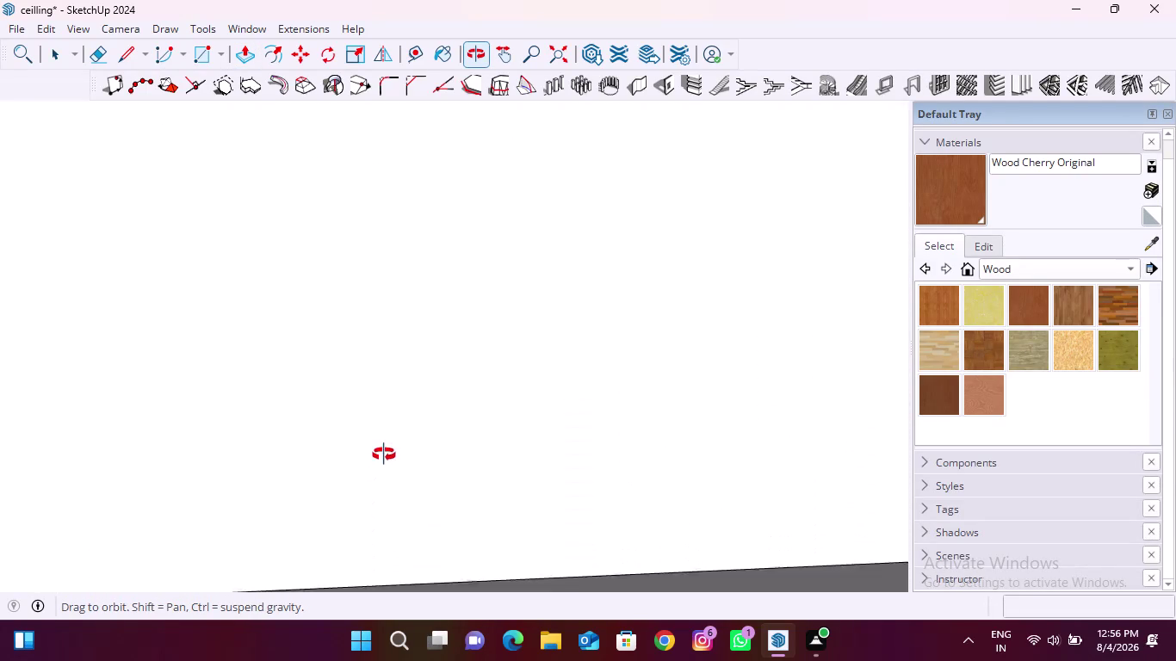
middle_drag(382, 463, 429, 396)
click(422, 309)
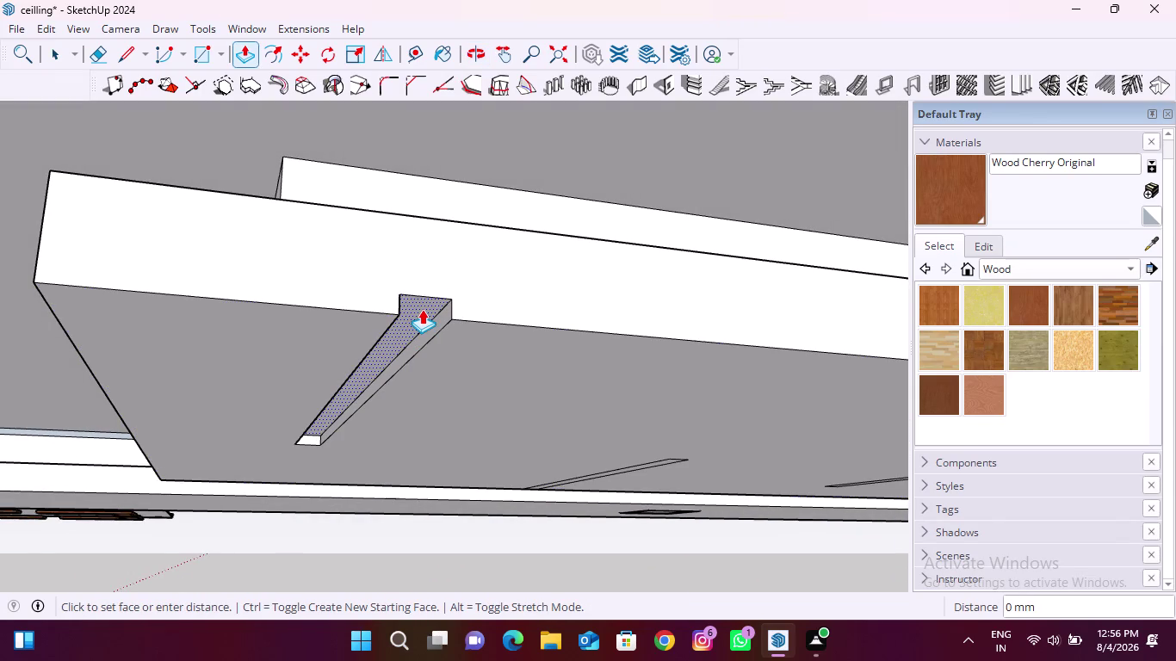
text(10)
key(Return)
Orbit to the ceiling's side edge and start pushing the perimeter face, then cancel.
scroll(down, 3)
scroll(up, 3)
scroll(down, 3)
scroll(up, 3)
middle_drag(436, 313, 426, 384)
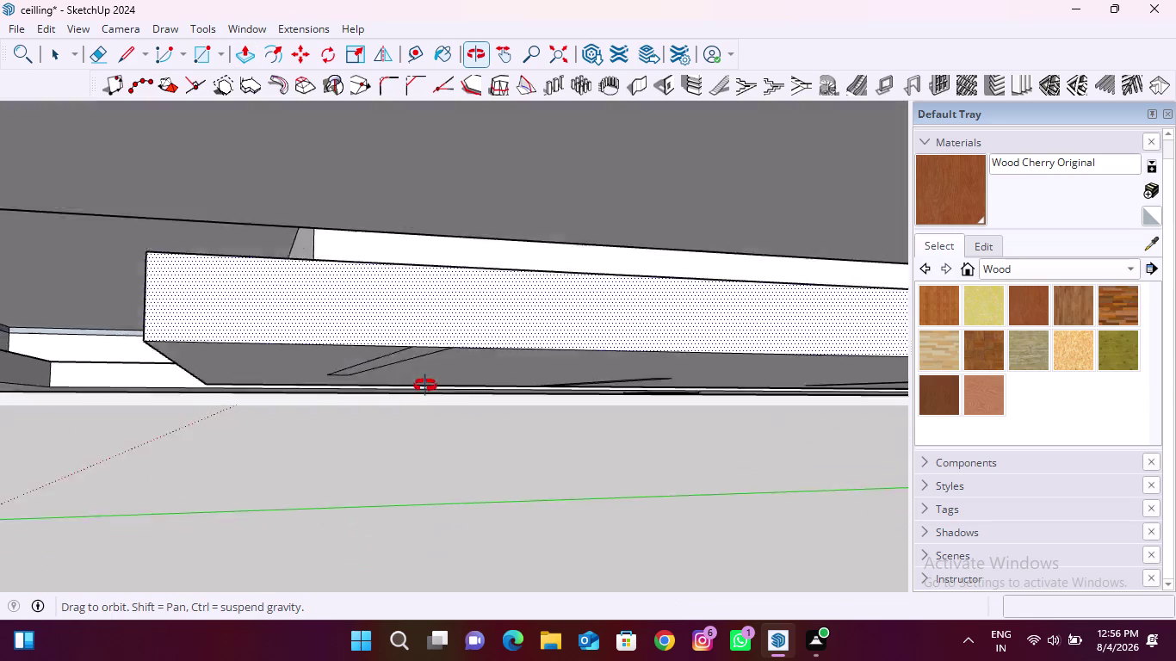
middle_drag(427, 384, 510, 301)
scroll(up, 3)
click(466, 309)
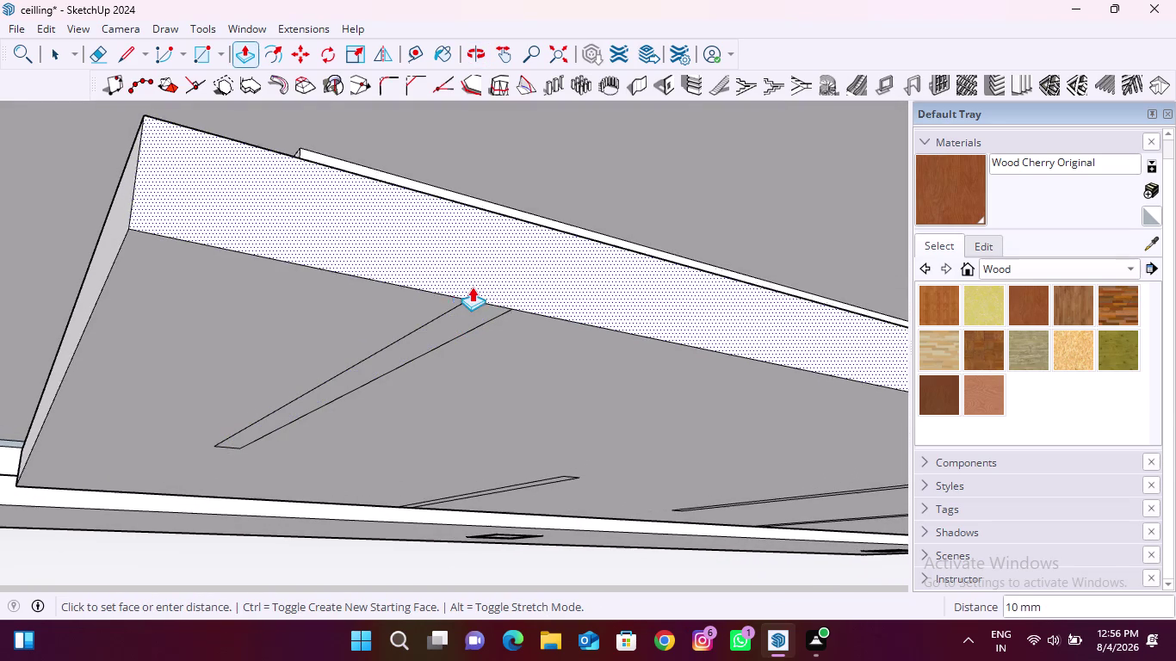
key(Escape)
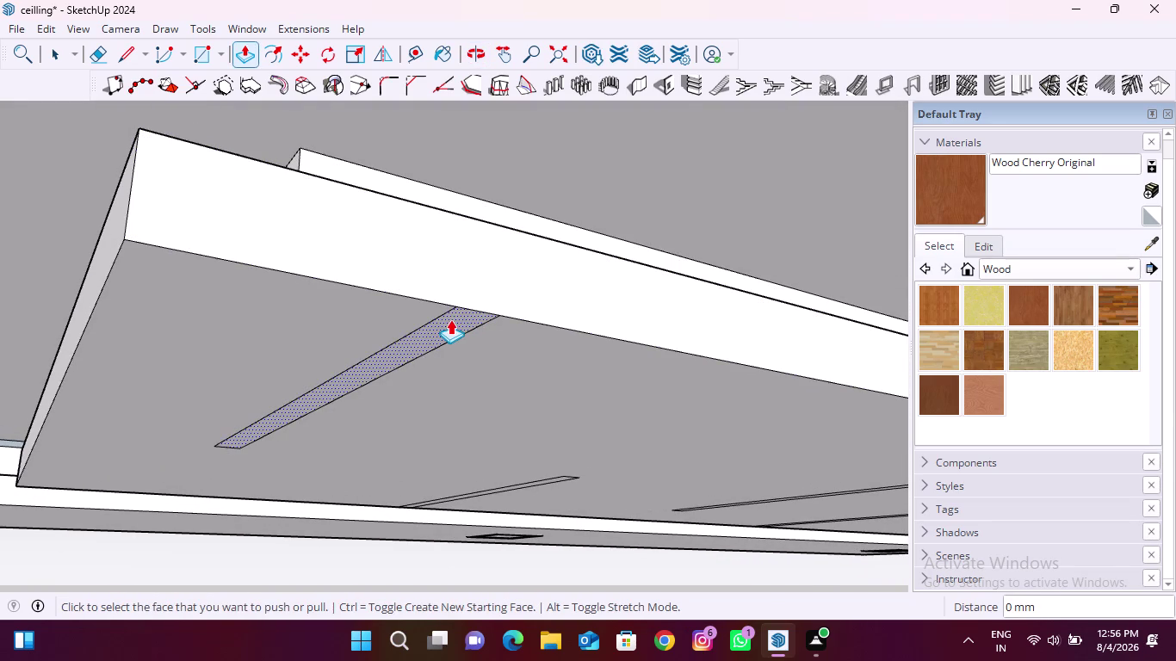
Push the next strip face in by 10 mm.
click(450, 319)
text(1)
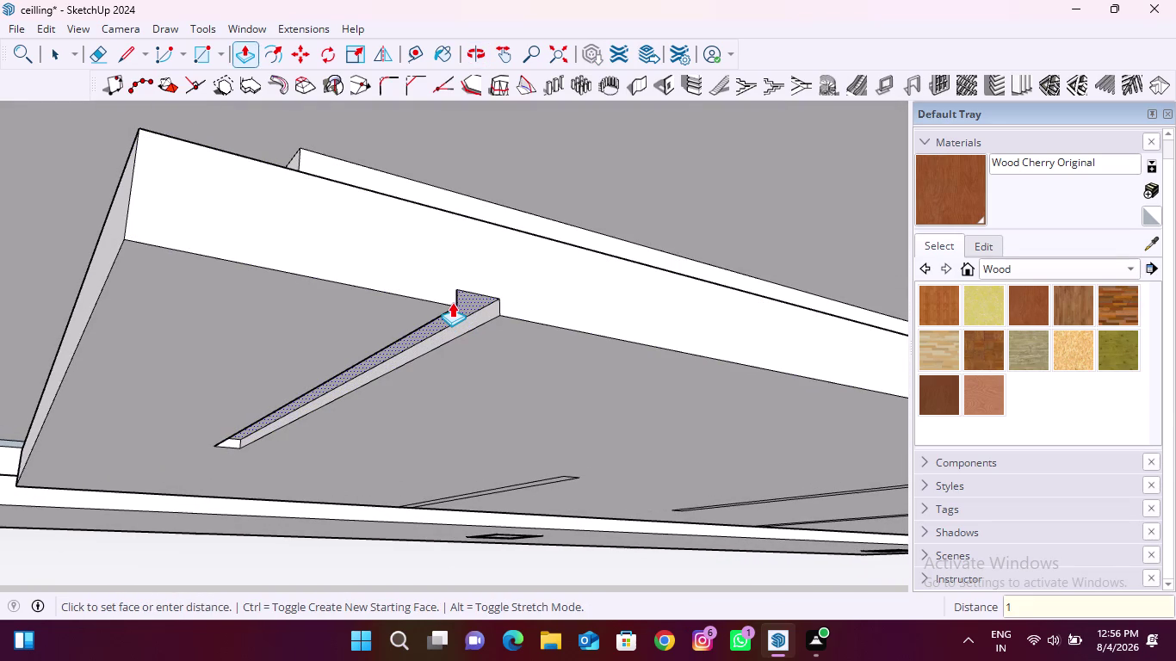
text(0)
key(Return)
Repeat the 10 mm recess on three more strips by double-clicking them.
scroll(down, 3)
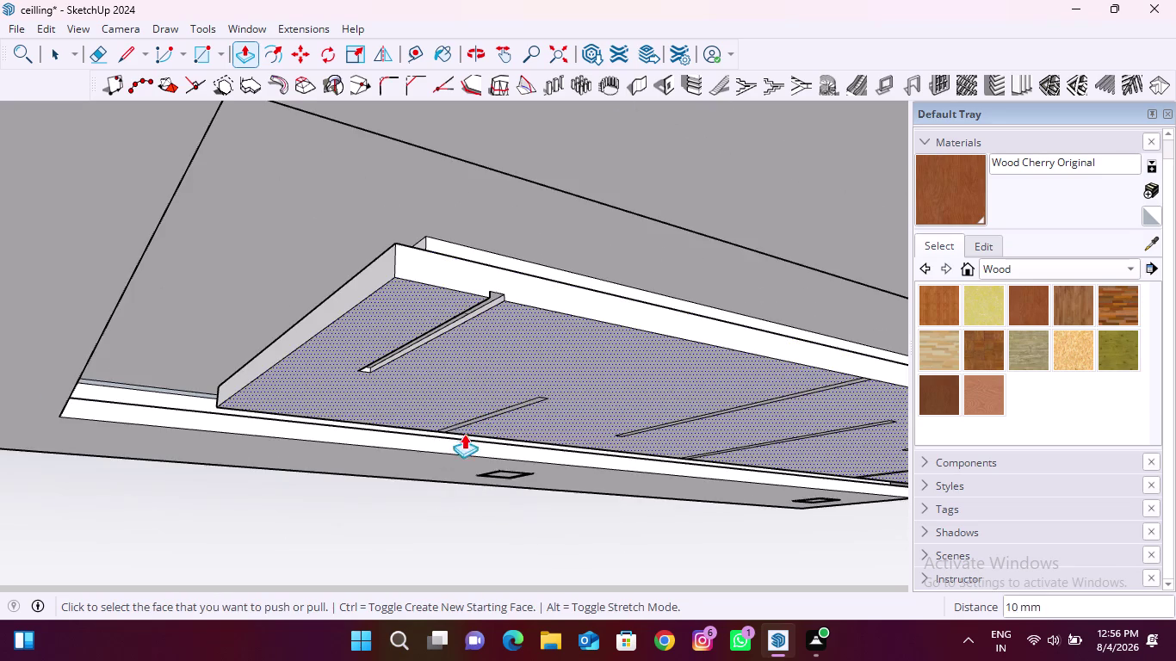
middle_drag(465, 434, 616, 252)
scroll(up, 3)
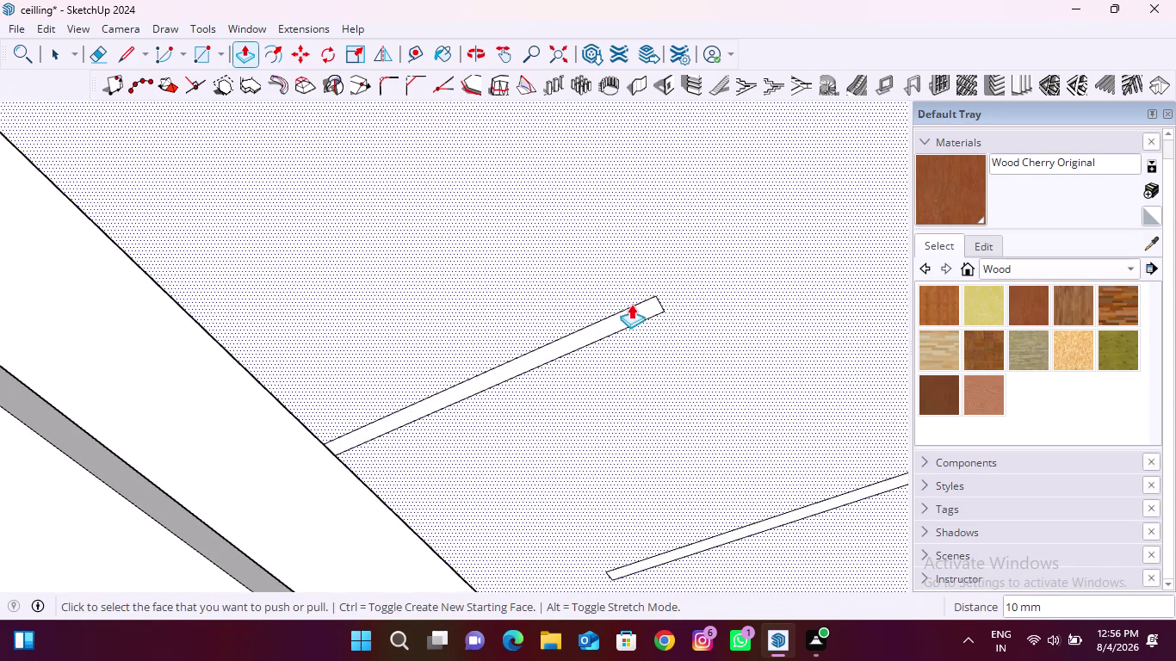
double_click(632, 311)
scroll(down, 3)
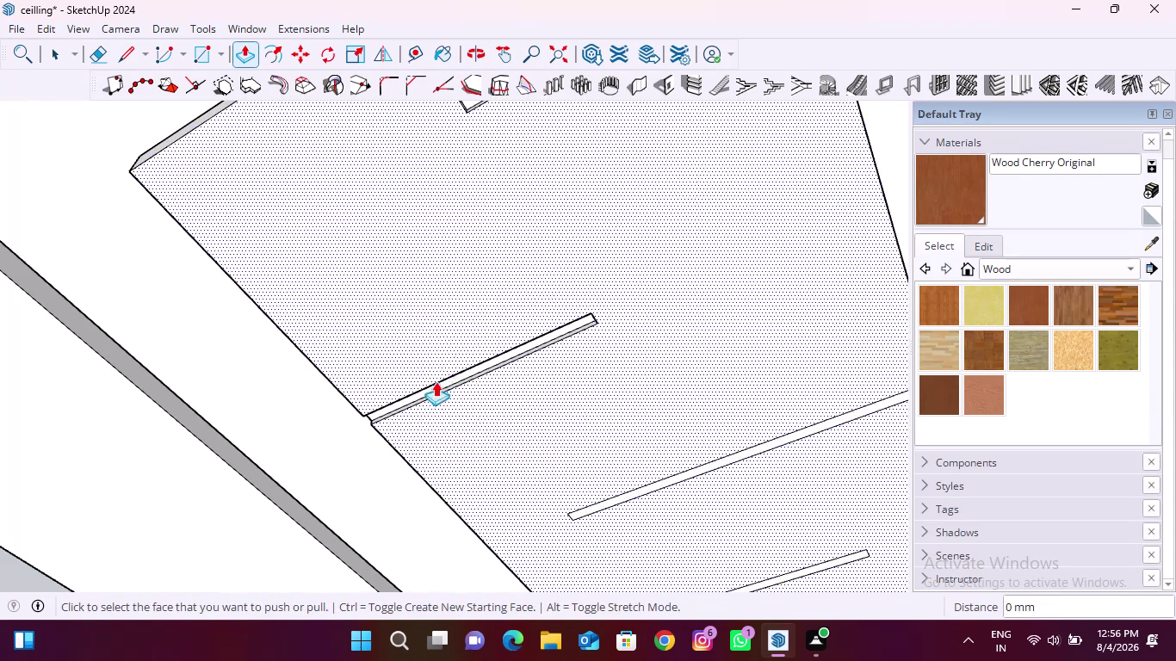
scroll(up, 3)
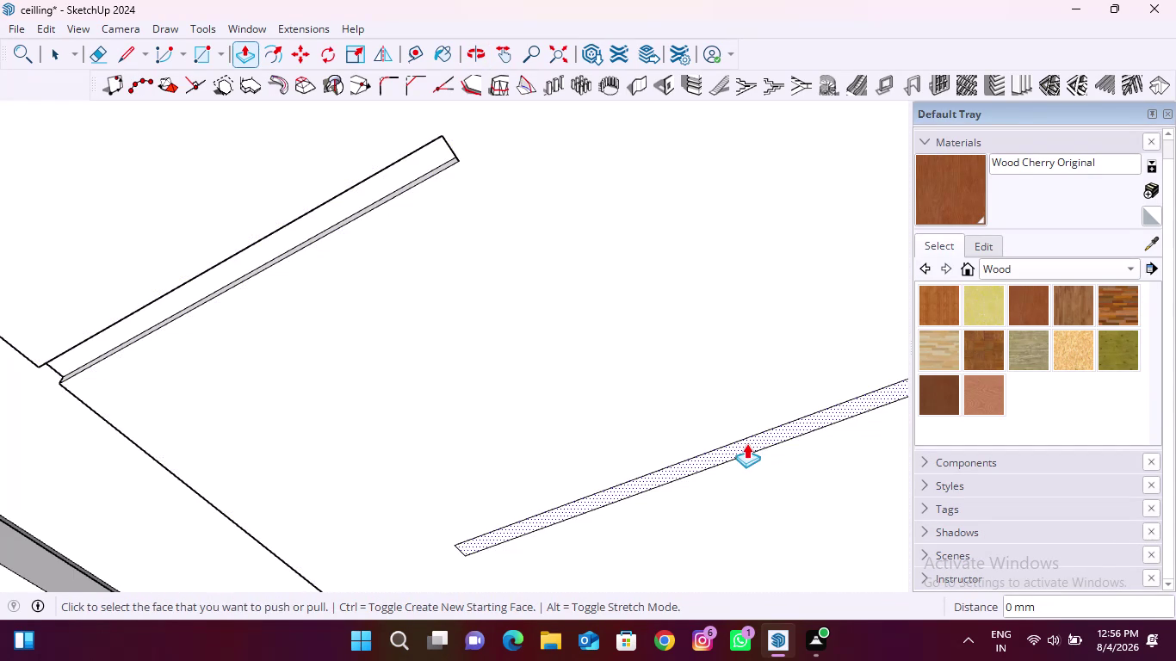
double_click(747, 444)
scroll(down, 3)
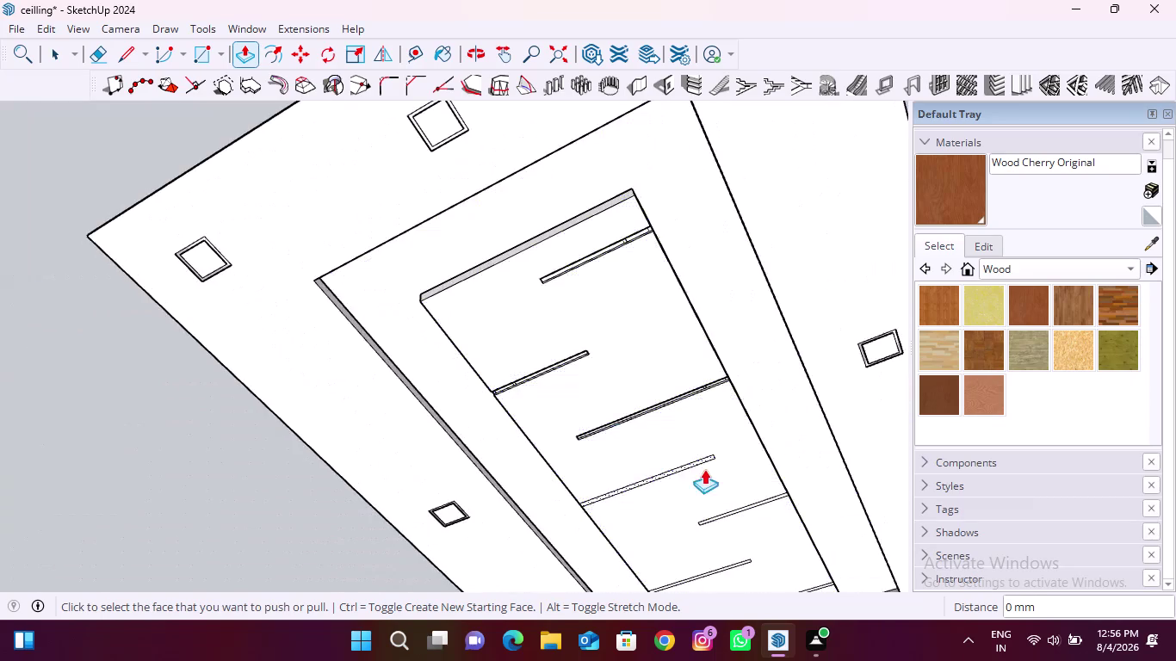
scroll(up, 3)
double_click(721, 435)
Double-click the four remaining strips to recess them to the same depth.
scroll(down, 3)
scroll(up, 3)
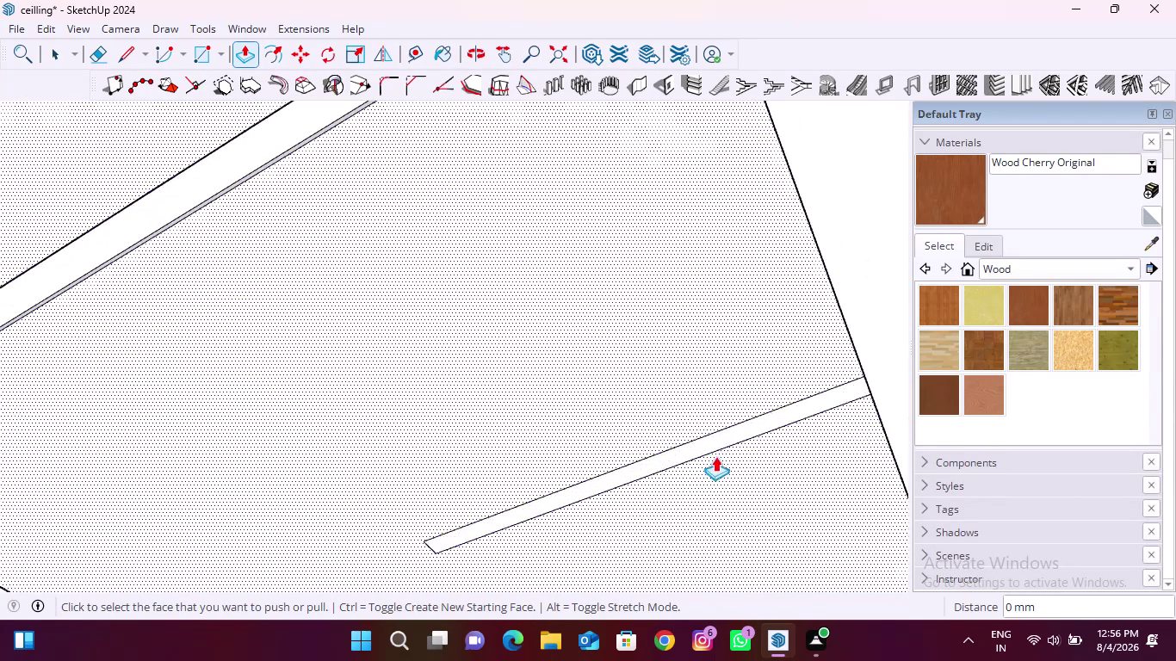
double_click(711, 435)
scroll(down, 3)
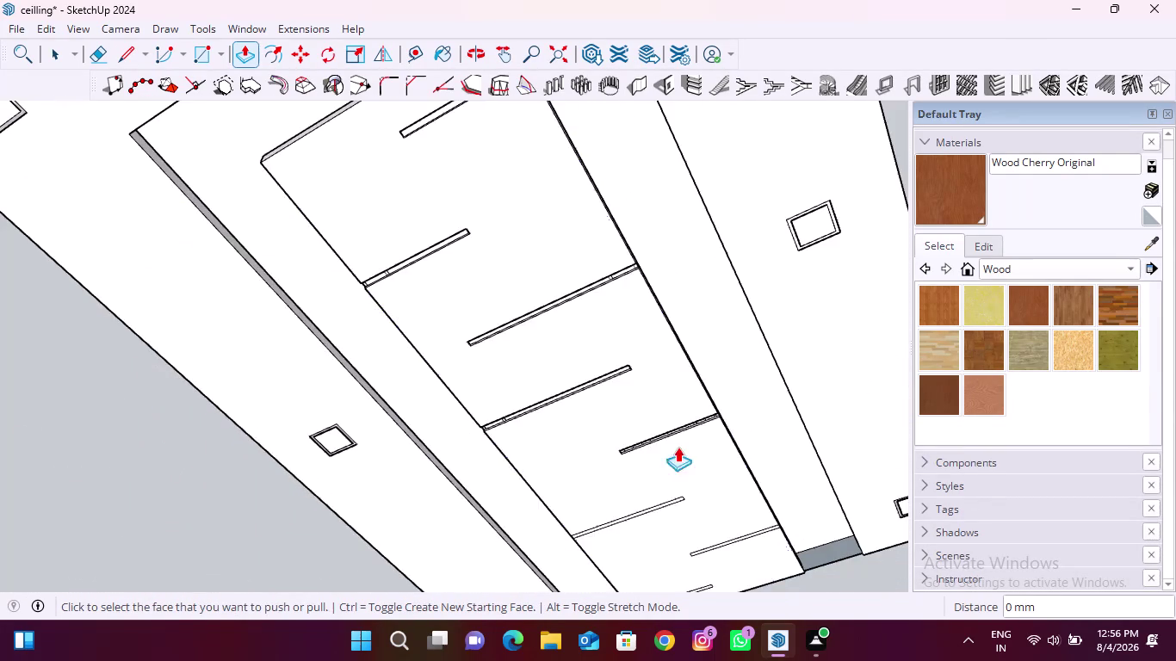
scroll(up, 3)
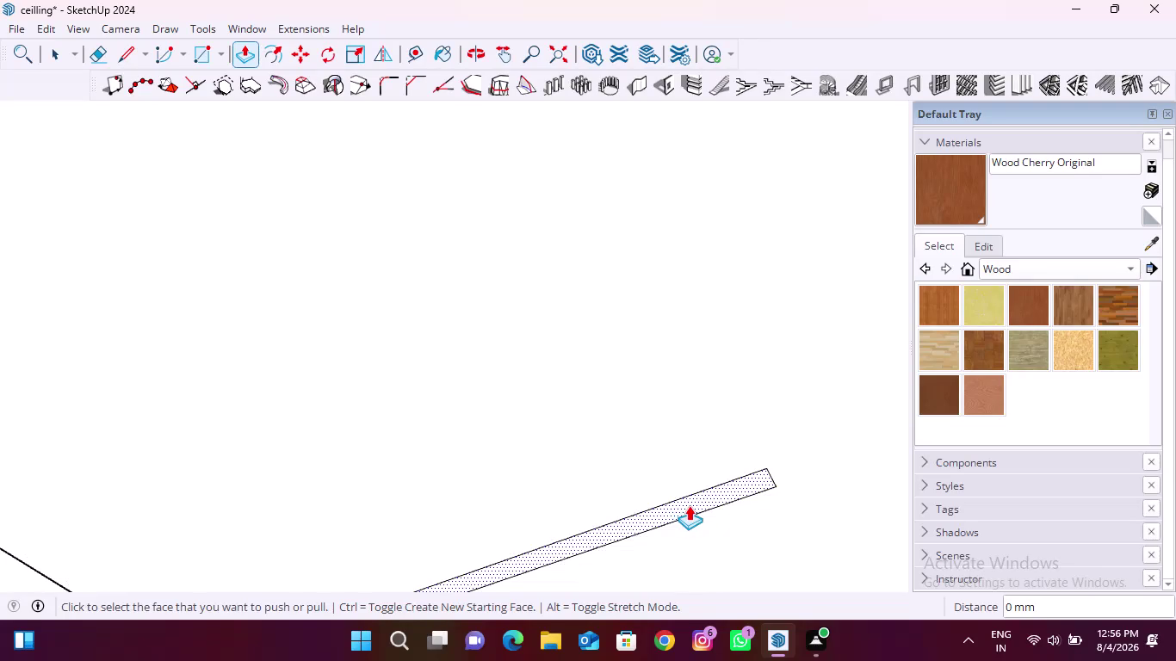
double_click(689, 506)
scroll(down, 3)
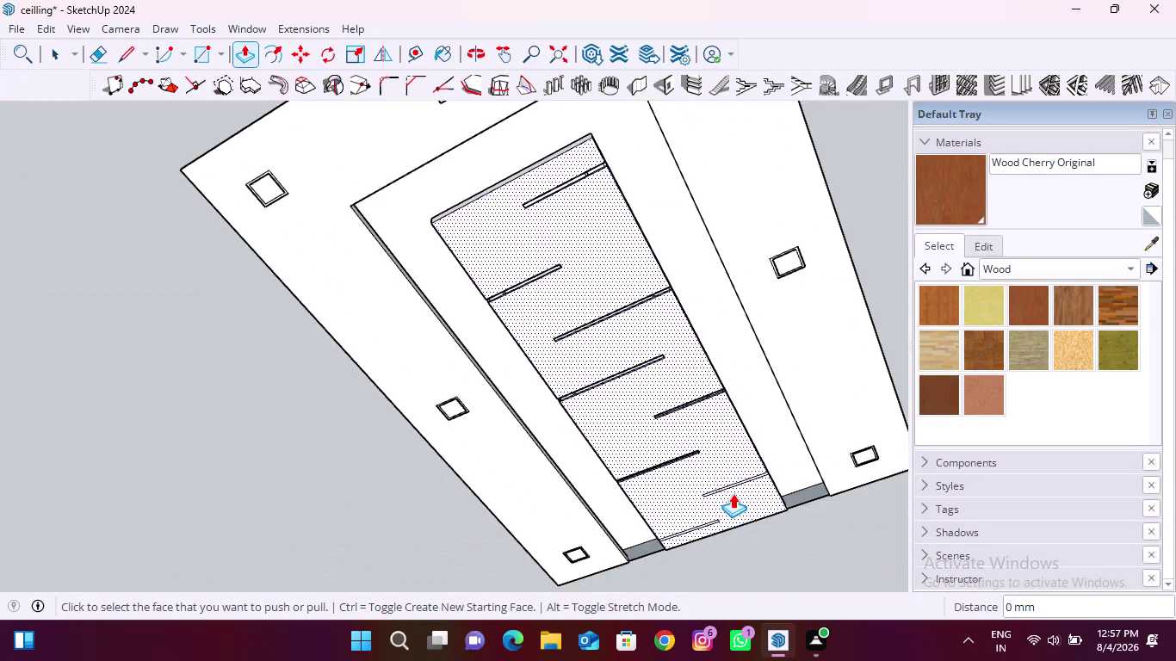
scroll(up, 3)
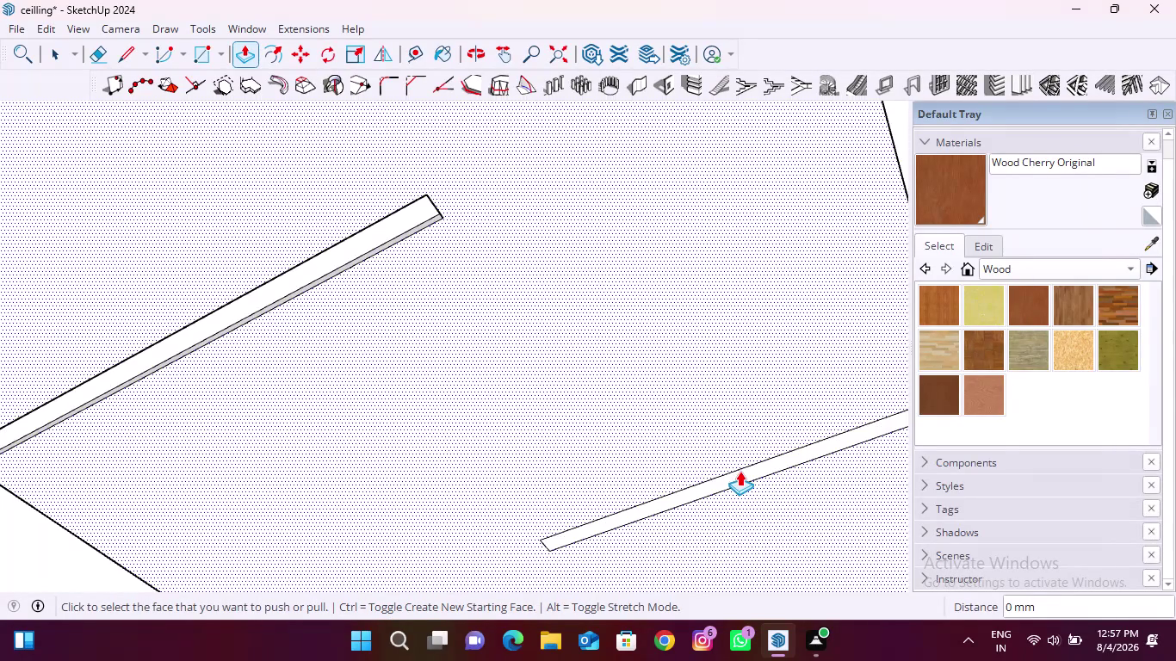
double_click(741, 471)
scroll(down, 3)
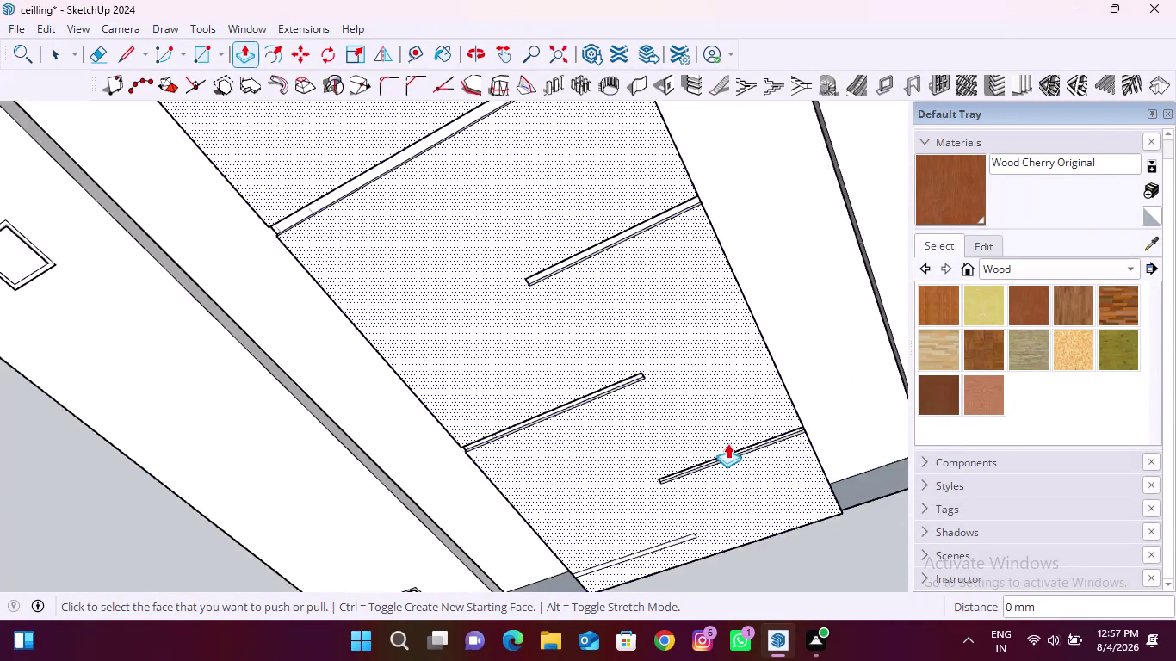
scroll(down, 3)
scroll(up, 3)
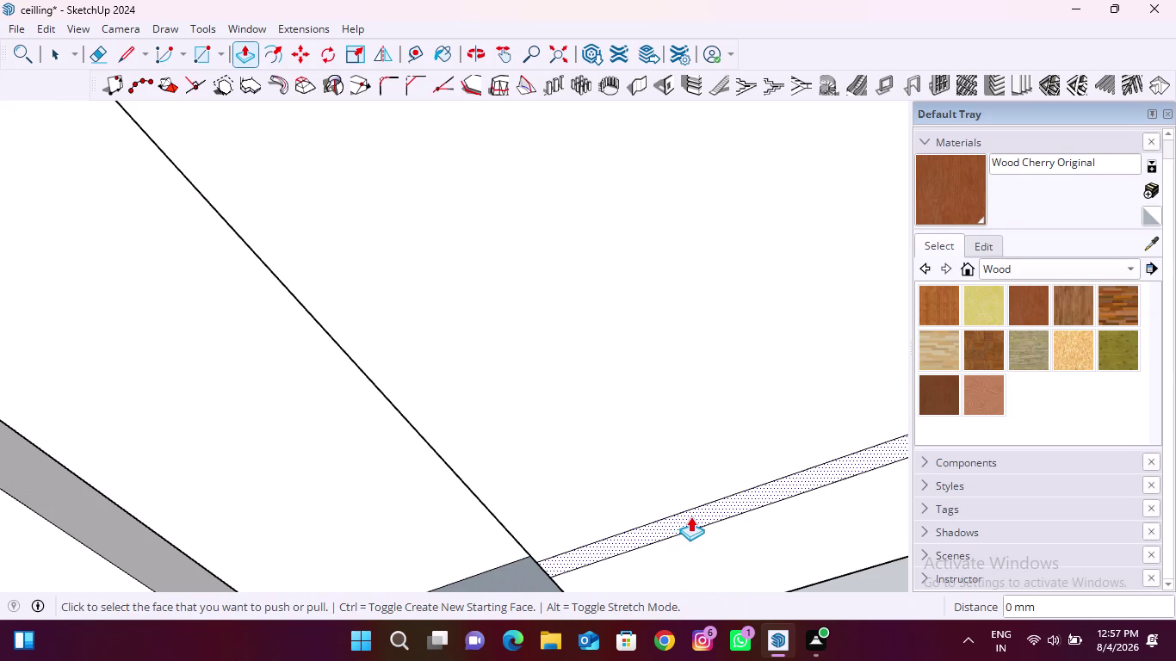
double_click(690, 516)
scroll(down, 3)
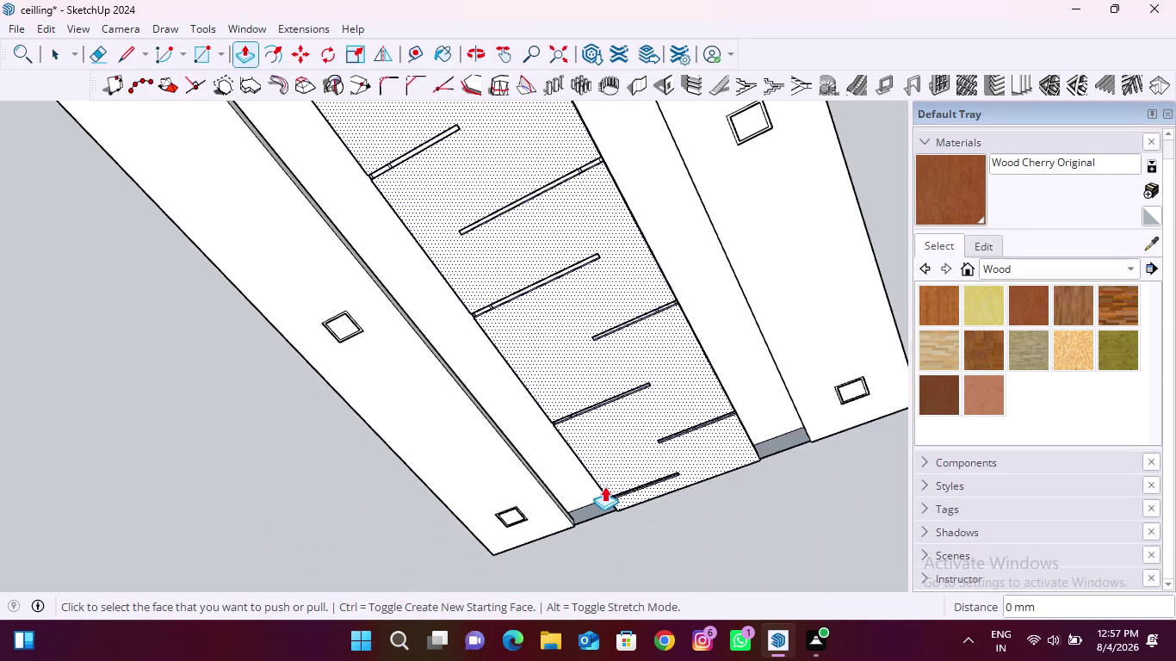
Orbit out to view the whole grooved ceiling squarely.
key(space)
scroll(down, 3)
middle_drag(619, 503, 626, 306)
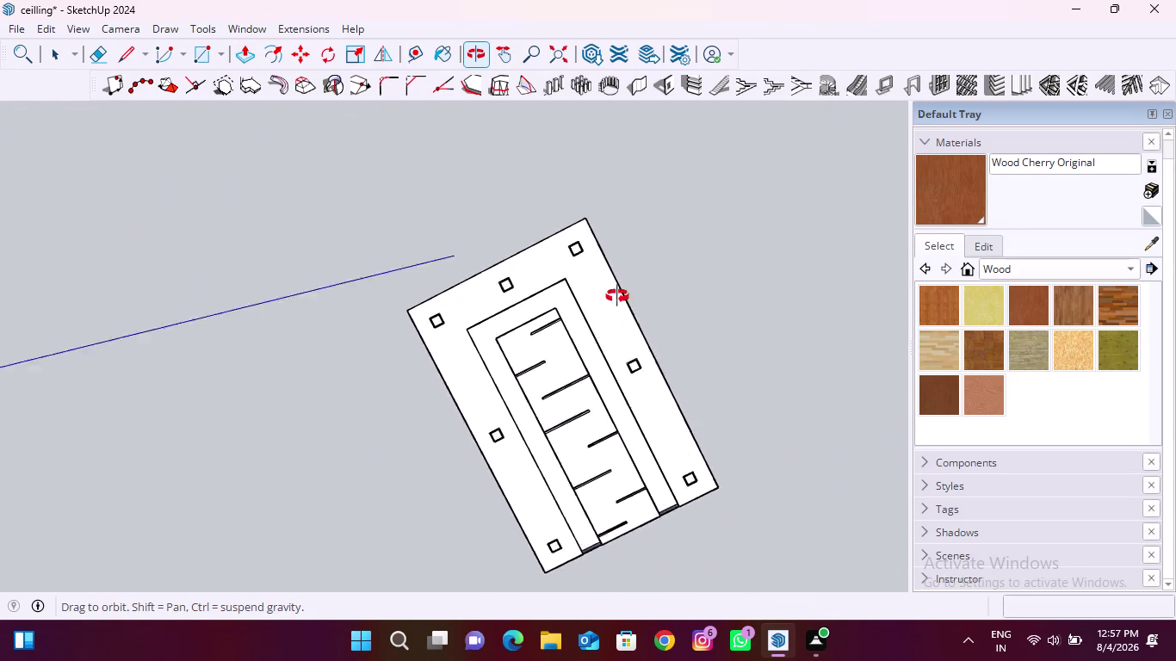
middle_drag(625, 306, 572, 384)
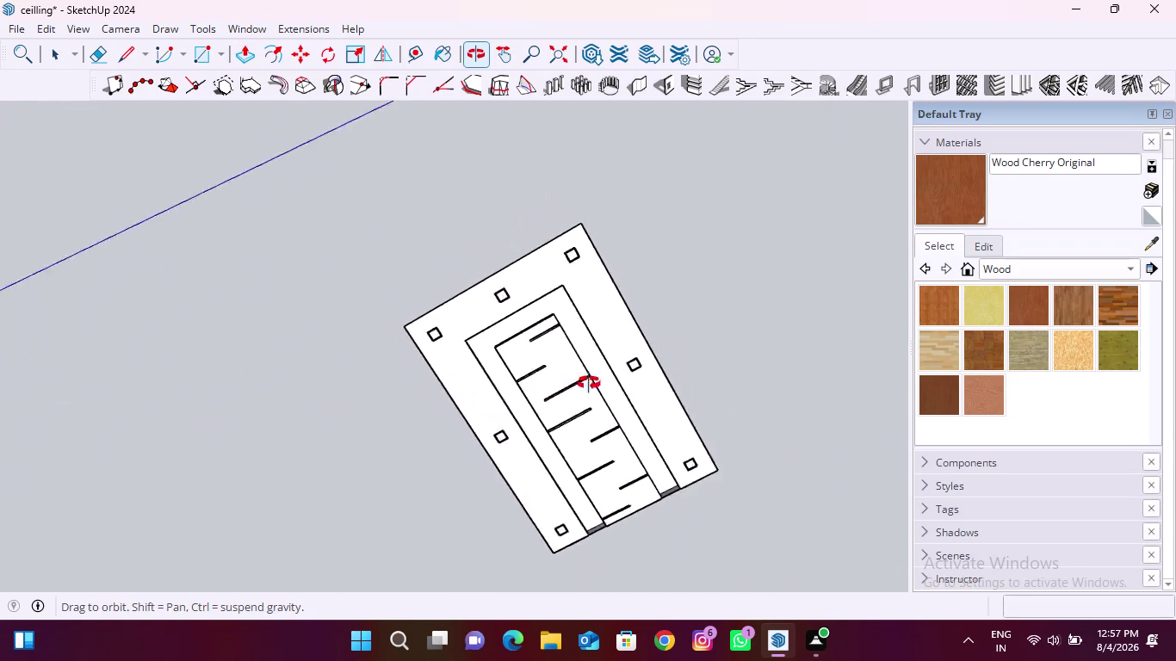
middle_drag(572, 384, 708, 406)
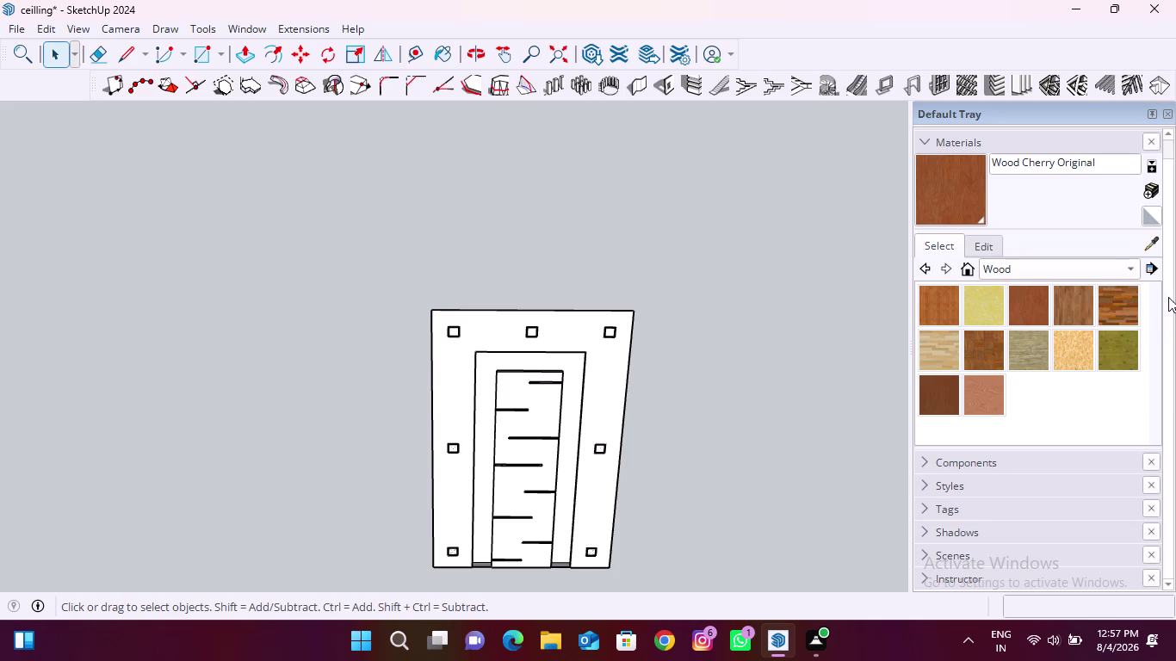
click(1149, 187)
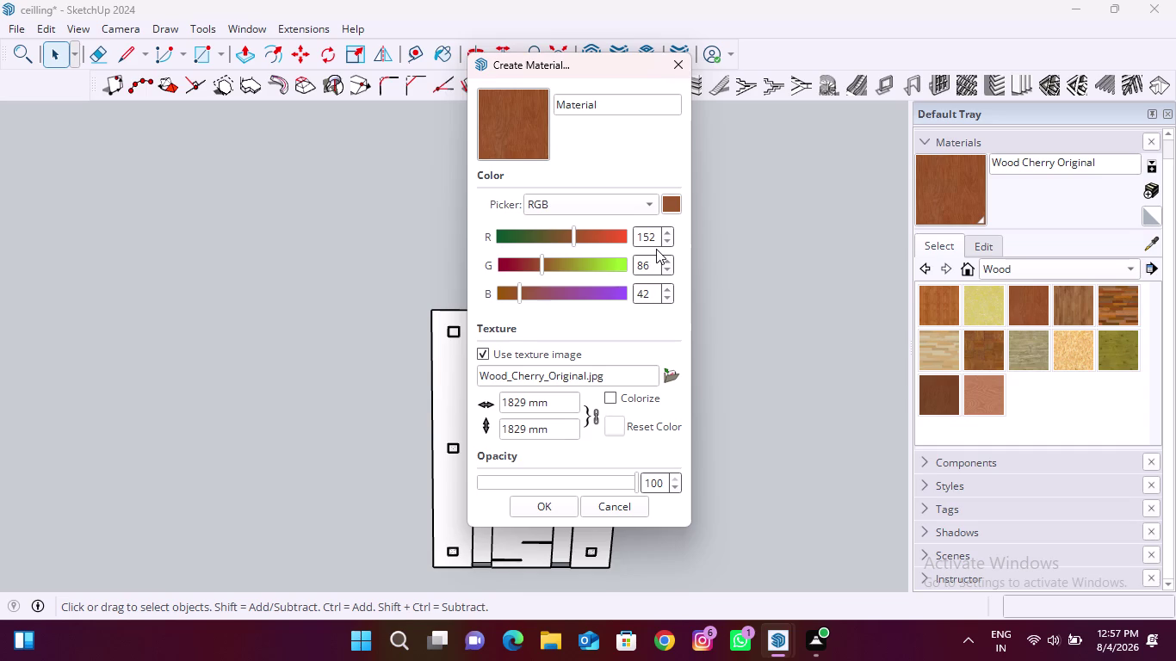
Cycle the colour picker through RGB, HLS and Color Wheel, ending on RGB.
click(650, 204)
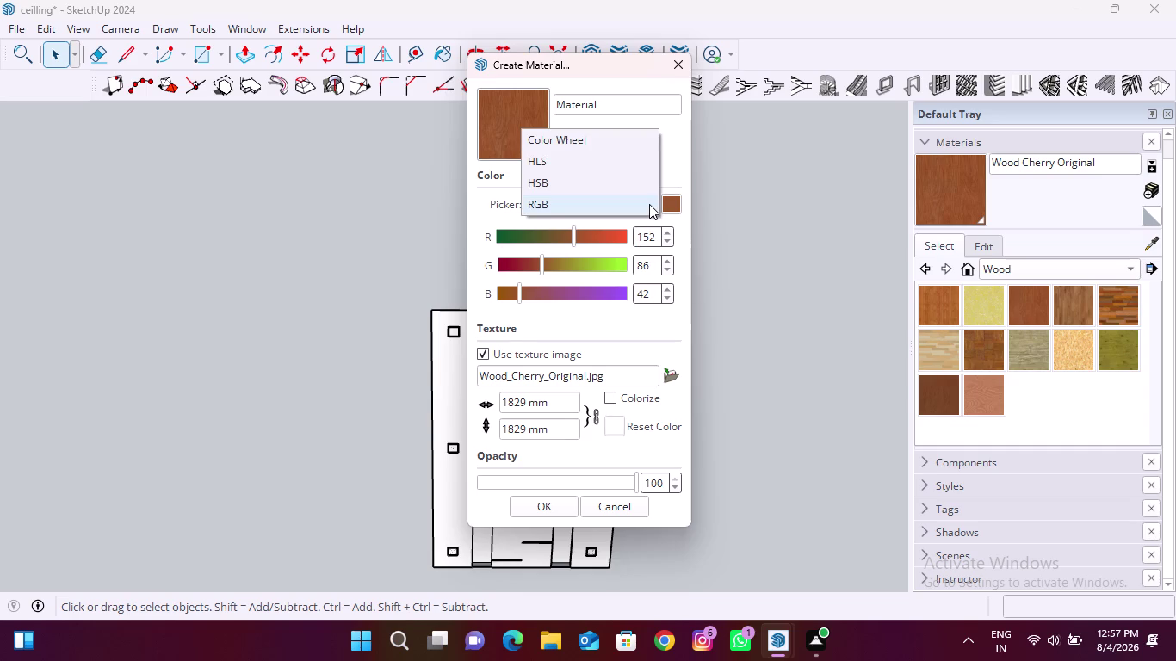
click(591, 186)
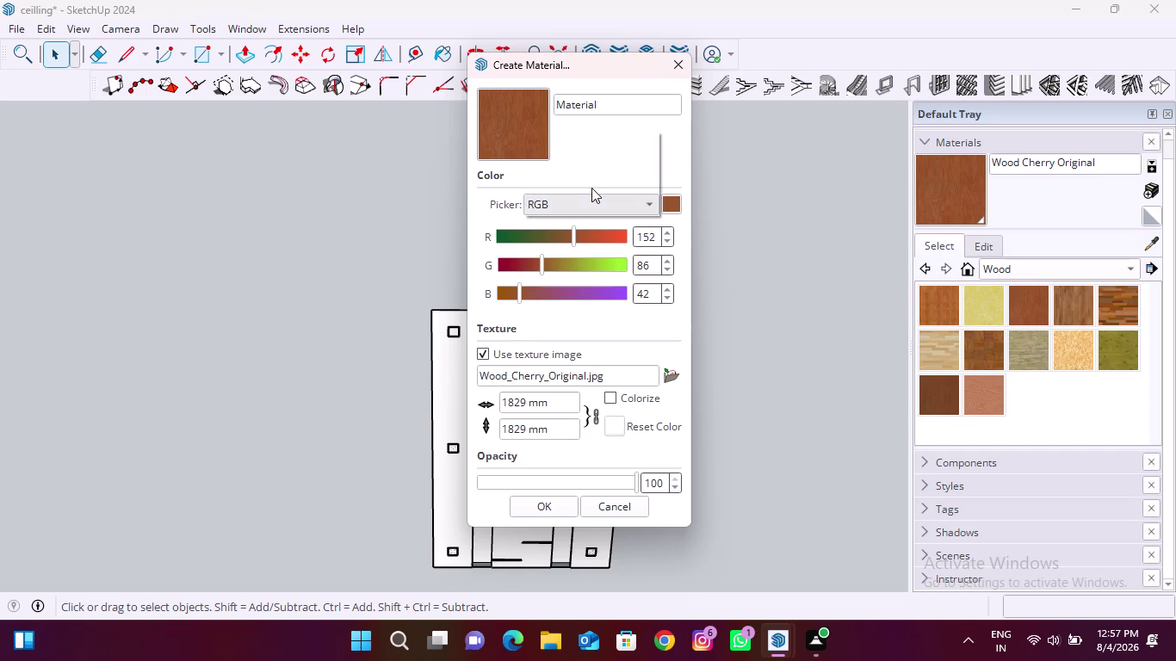
click(623, 205)
click(566, 176)
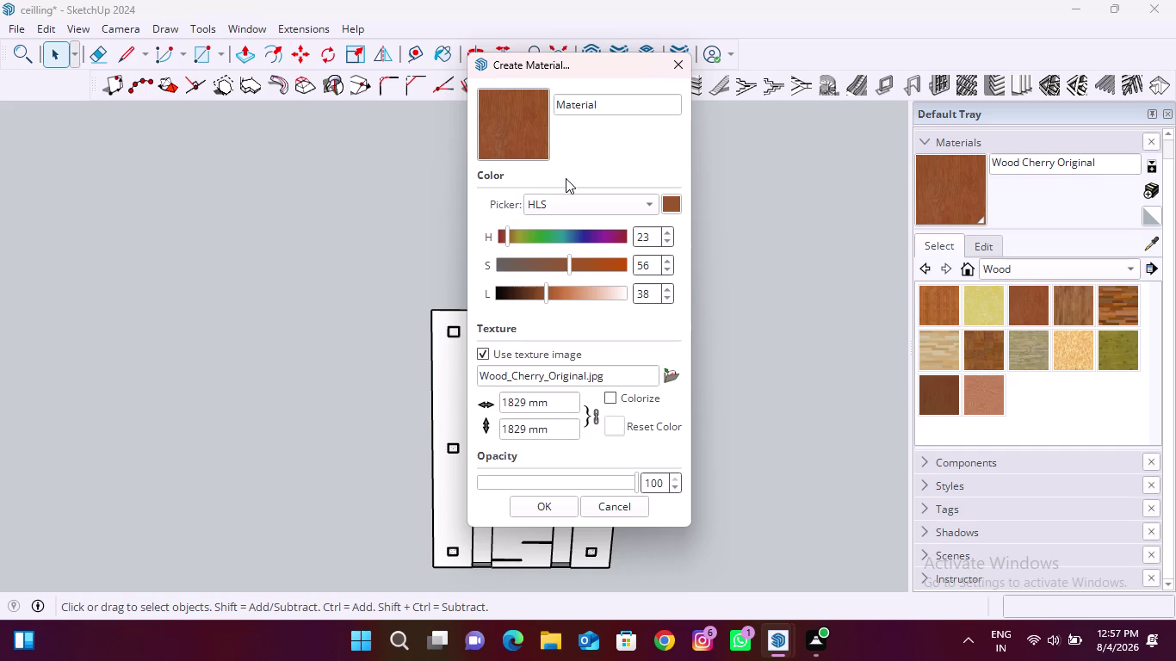
click(640, 208)
click(578, 178)
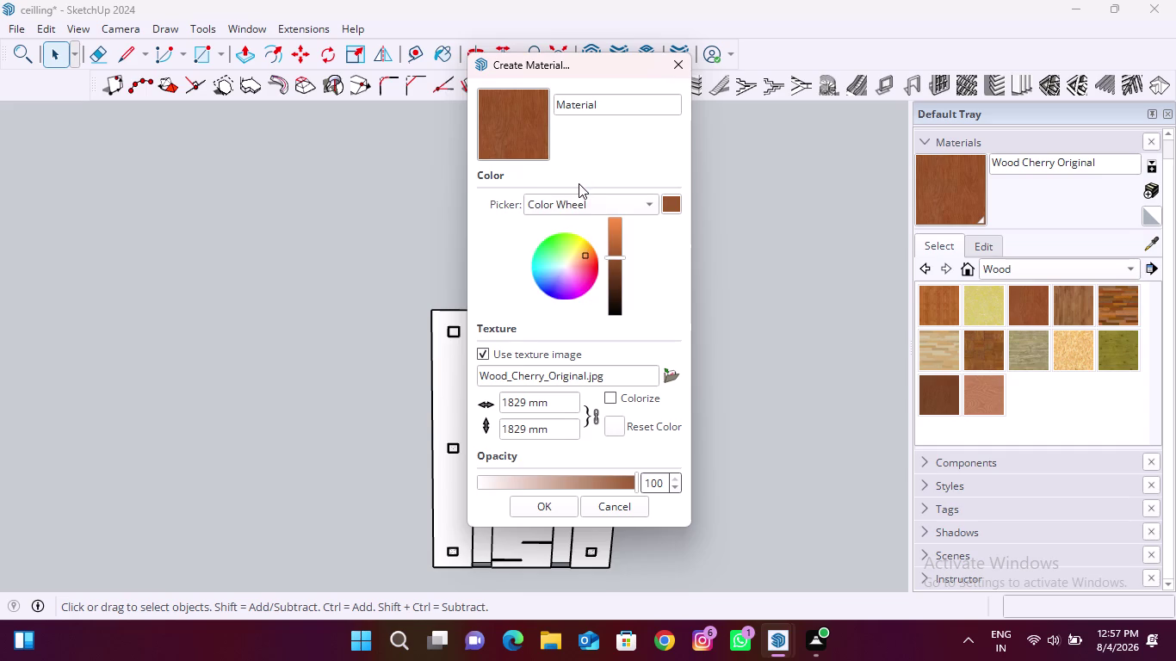
click(609, 208)
click(567, 261)
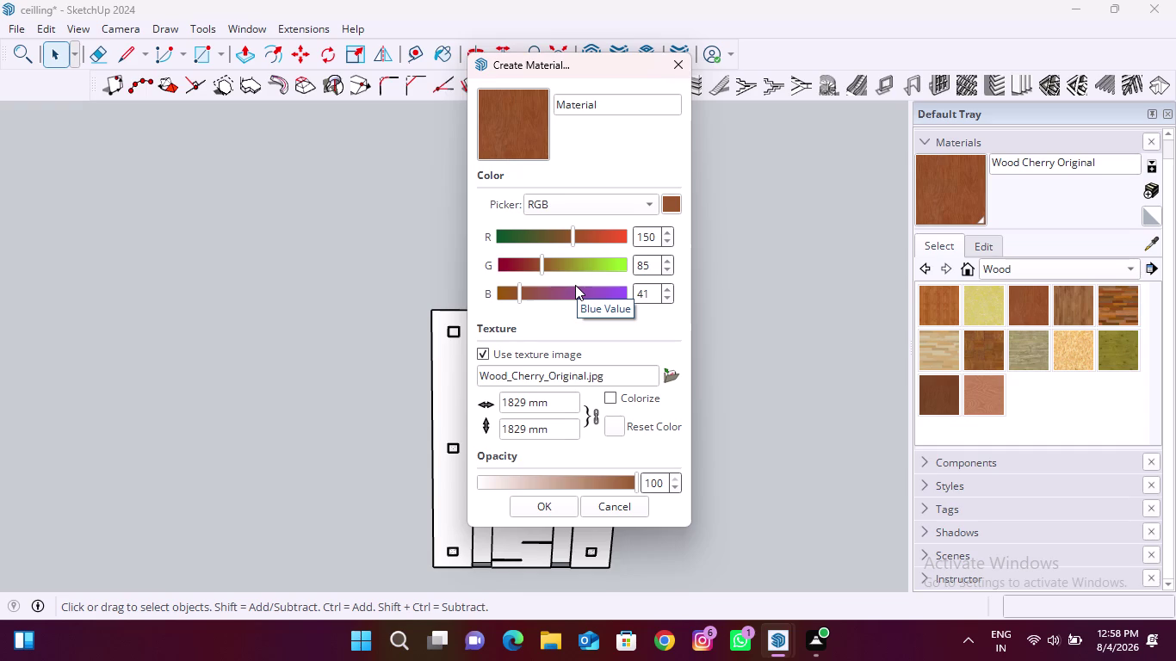
Set the material's red value to 181 and green to 166.
click(656, 235)
key(BackSpace)
key(BackSpace)
text(81)
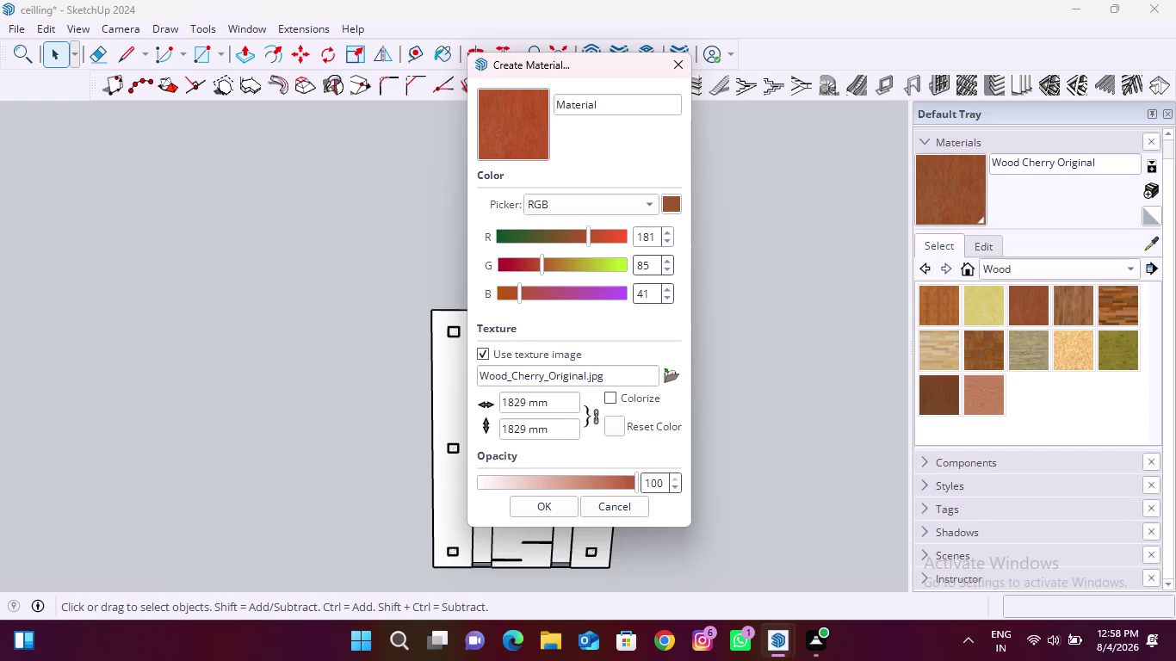
click(652, 265)
key(BackSpace)
key(BackSpace)
text(16)
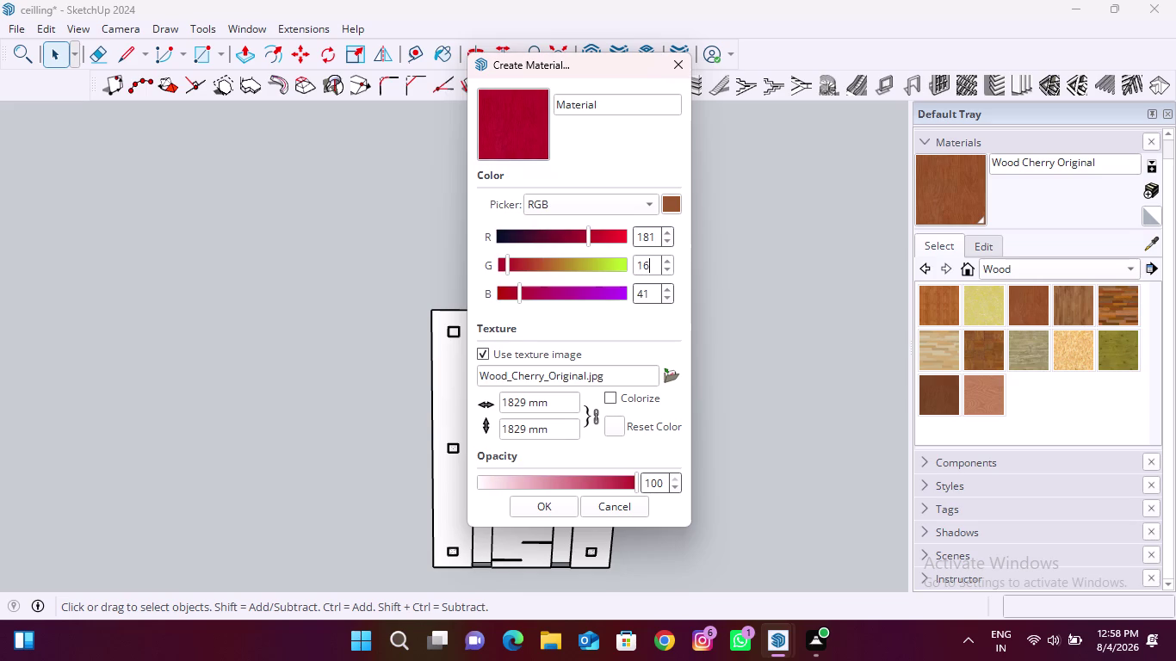
key(6)
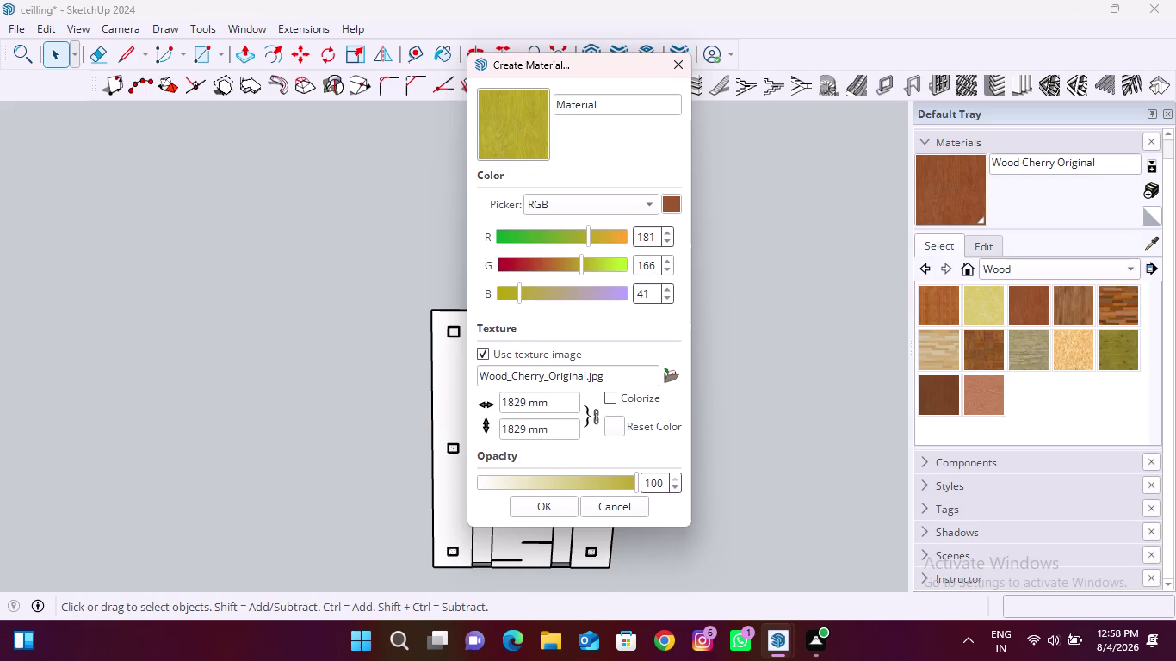
Set blue to 66 and create the olive-yellow material.
click(653, 294)
key(BackSpace)
key(BackSpace)
text(66)
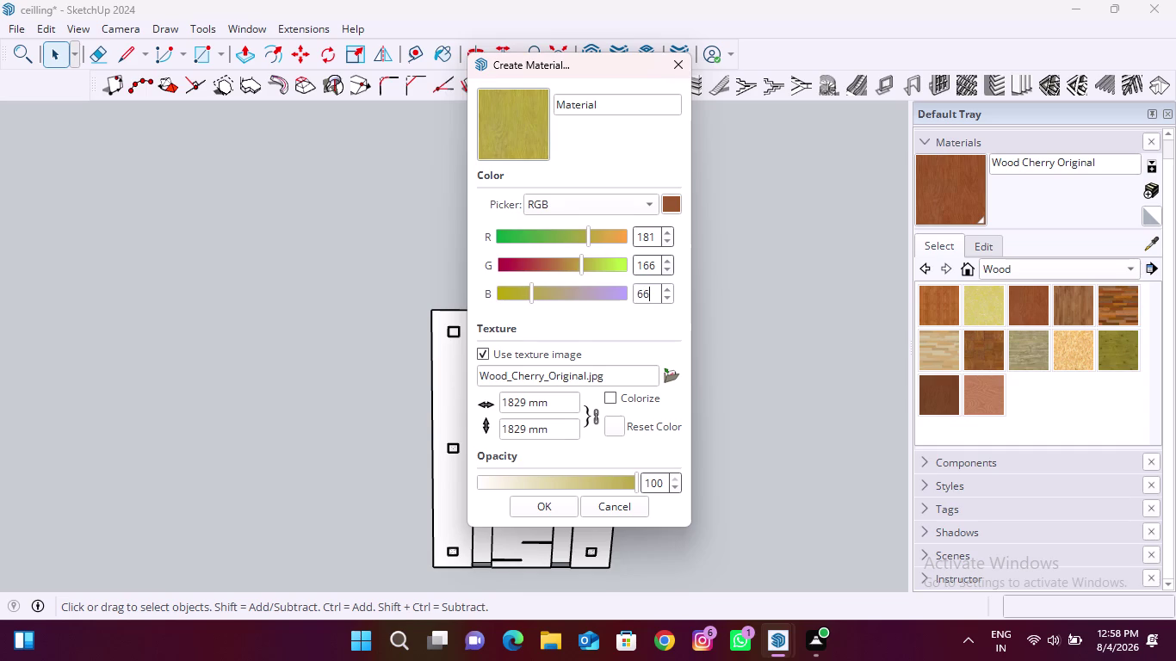
click(550, 508)
click(960, 178)
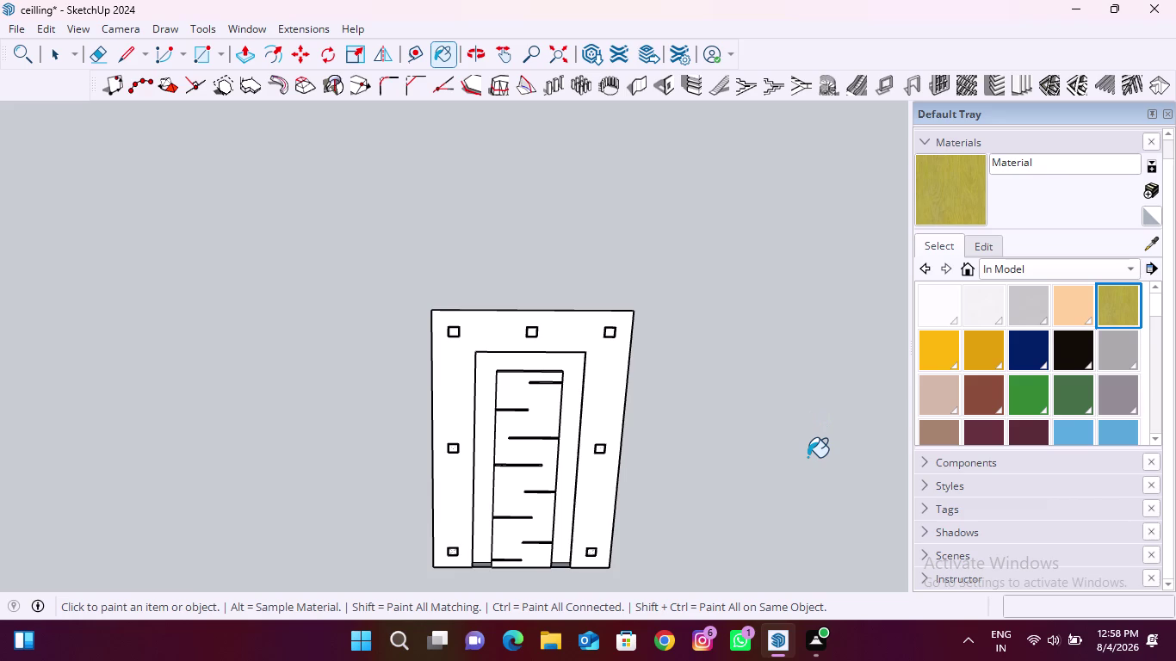
Paint the top and side faces of the first thin strip olive yellow.
scroll(up, 3)
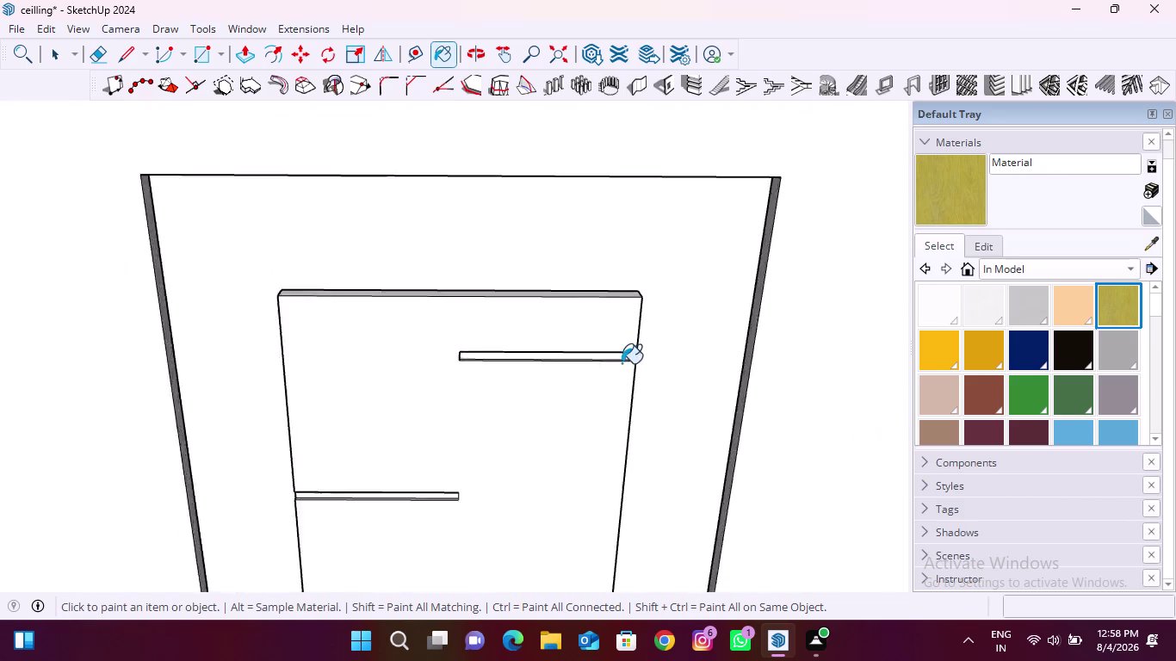
scroll(up, 3)
scroll(up, 3)
middle_drag(621, 368, 350, 455)
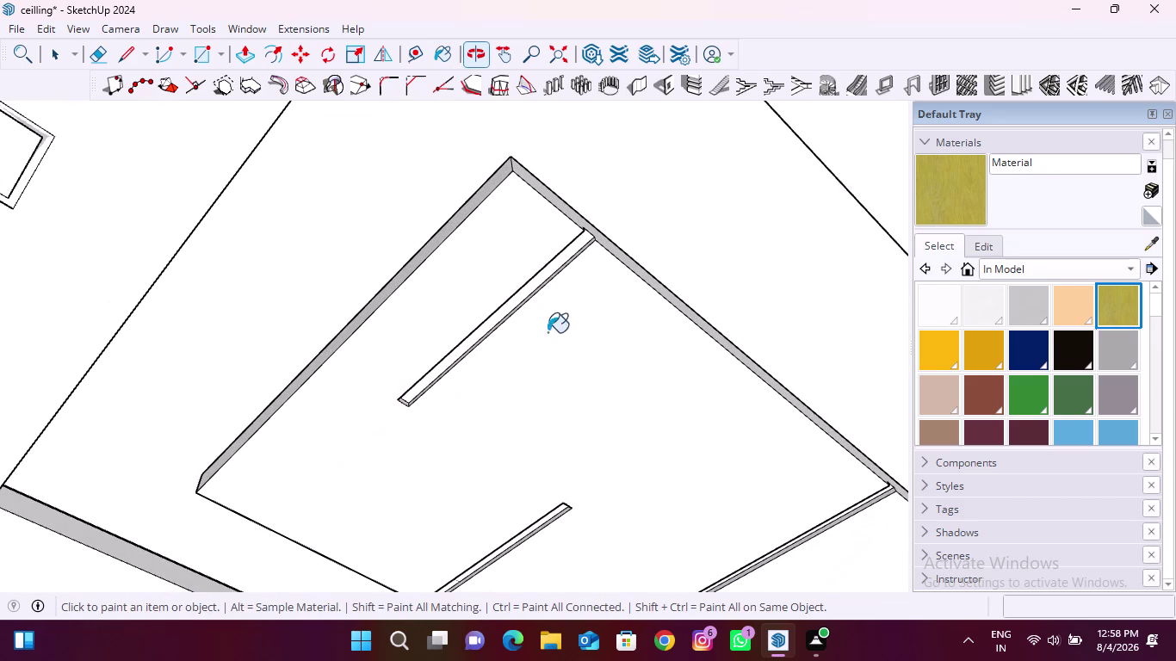
scroll(up, 3)
scroll(up, 3)
click(604, 205)
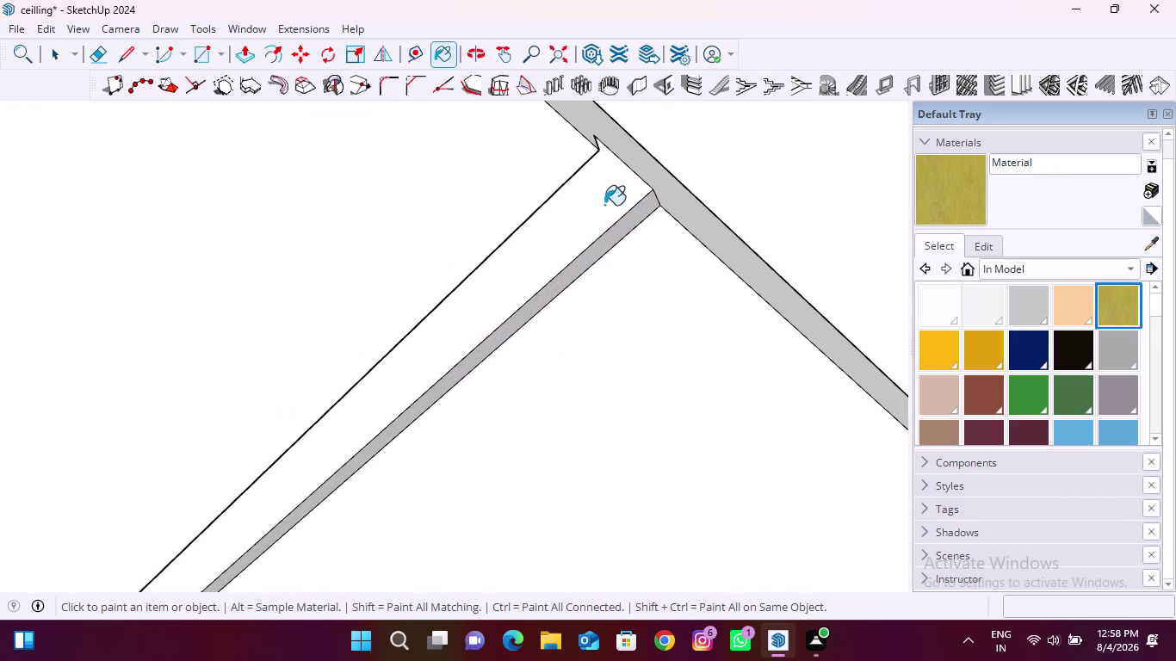
click(619, 228)
middle_drag(626, 215, 355, 194)
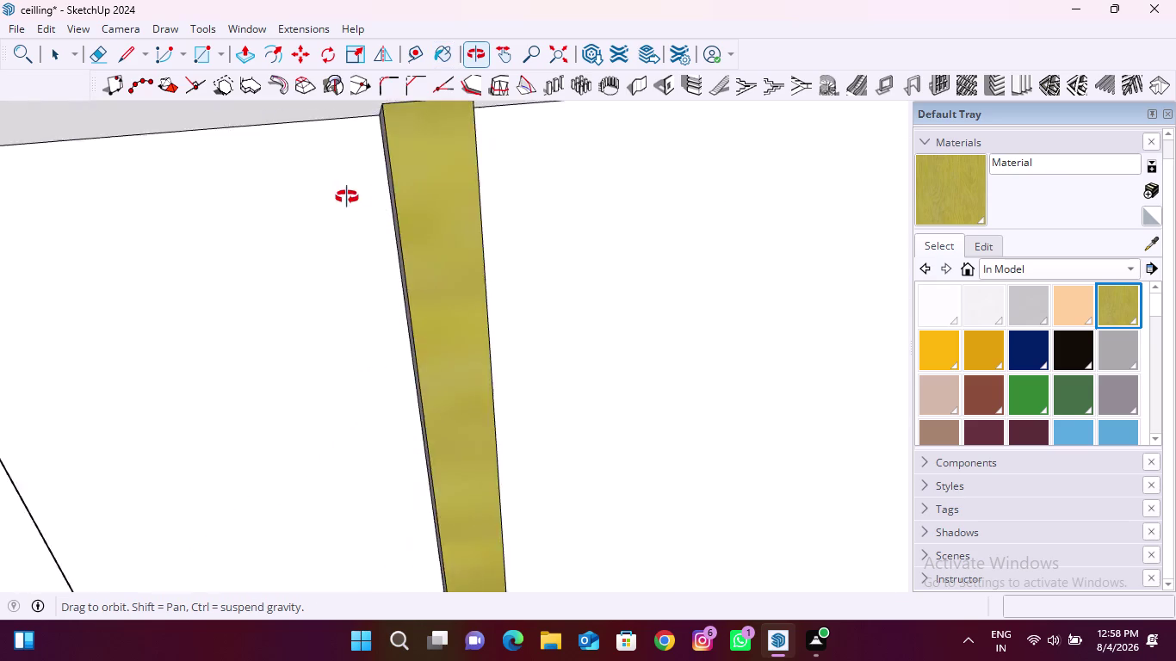
middle_drag(355, 195, 240, 293)
scroll(up, 3)
click(299, 230)
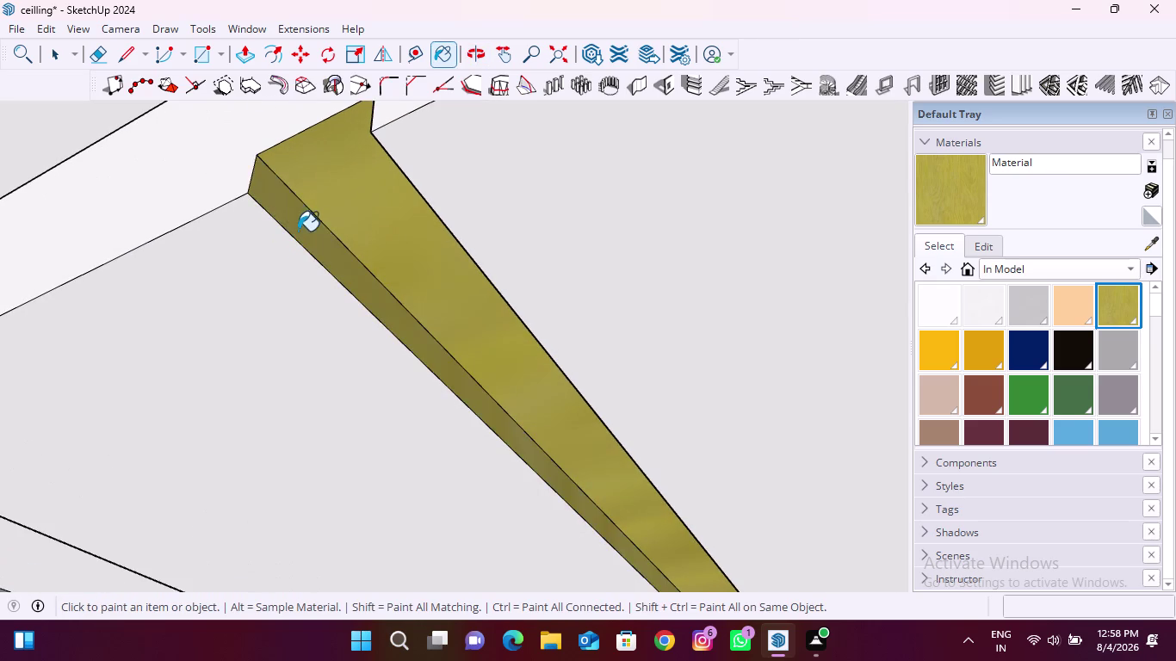
Paint both faces of the next ceiling strip olive yellow.
scroll(down, 3)
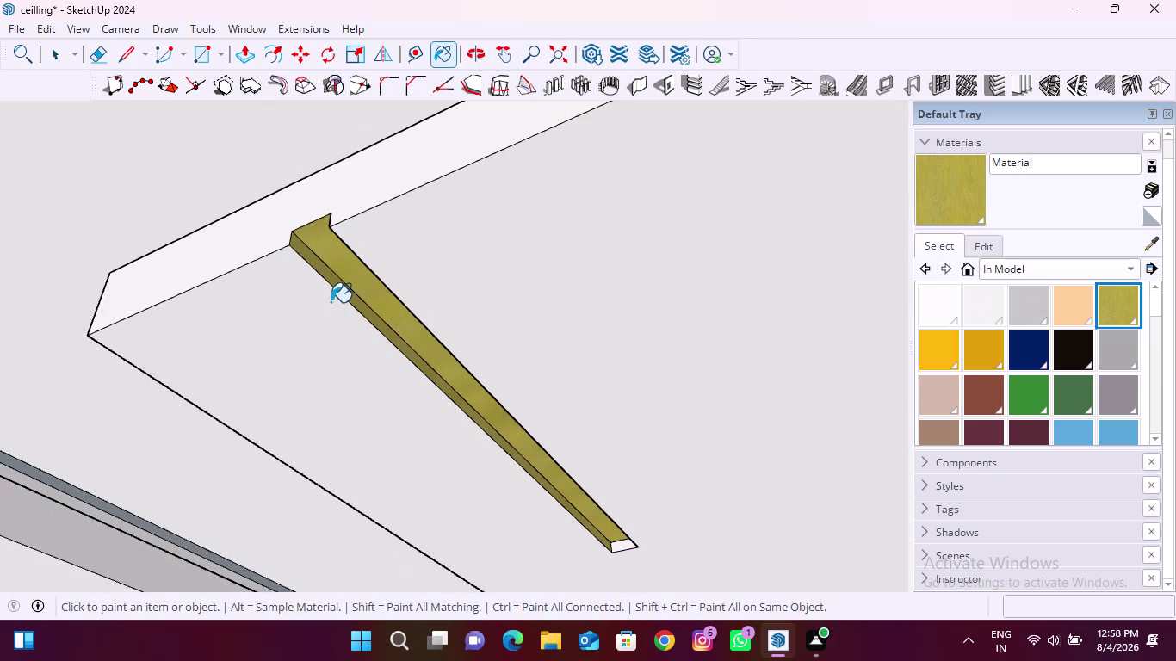
scroll(down, 3)
scroll(up, 3)
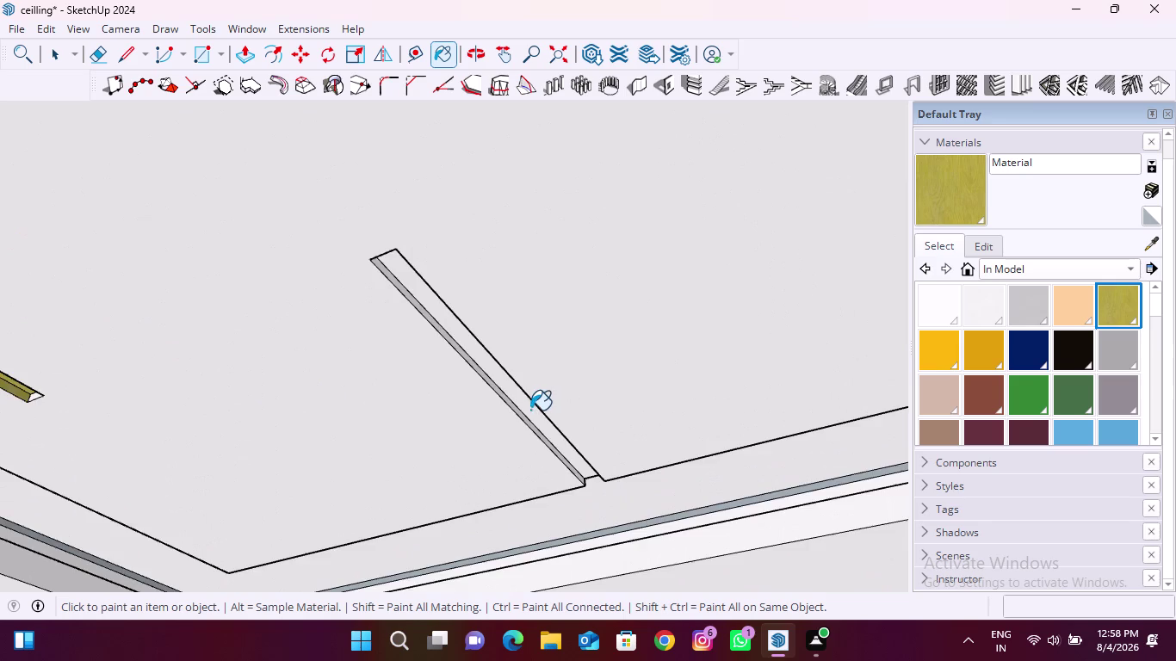
scroll(up, 3)
scroll(up, 3)
click(493, 364)
click(477, 376)
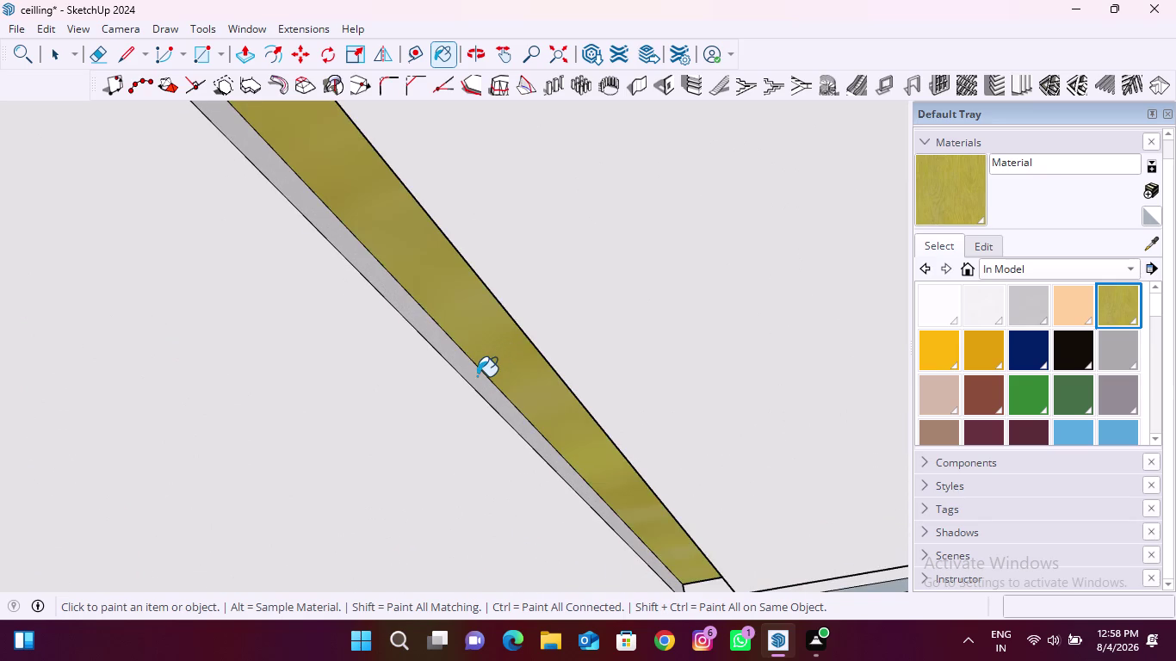
scroll(down, 3)
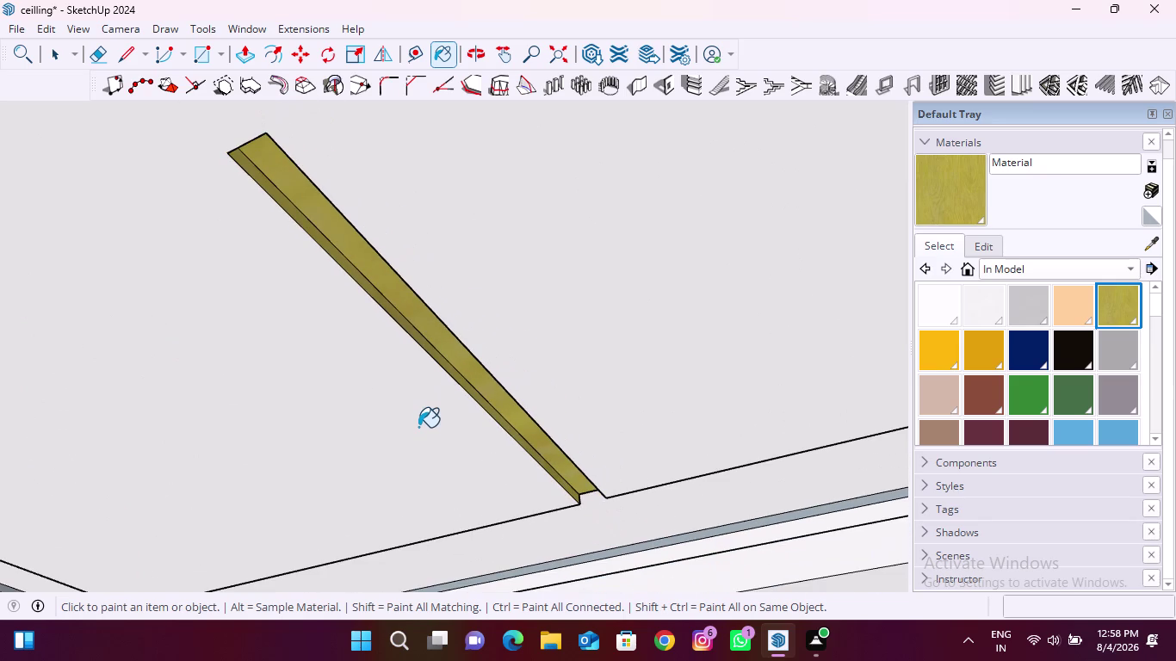
middle_drag(428, 425, 757, 338)
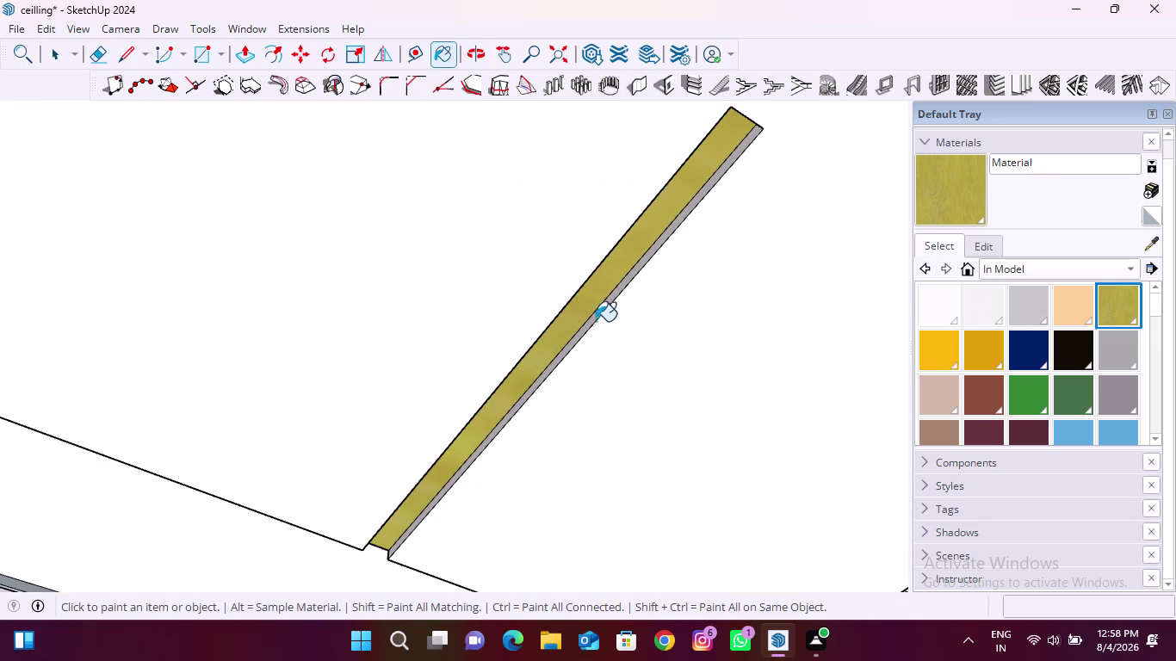
Paint a third strip olive yellow, including its broad face seen from another angle.
scroll(up, 3)
click(605, 316)
scroll(down, 3)
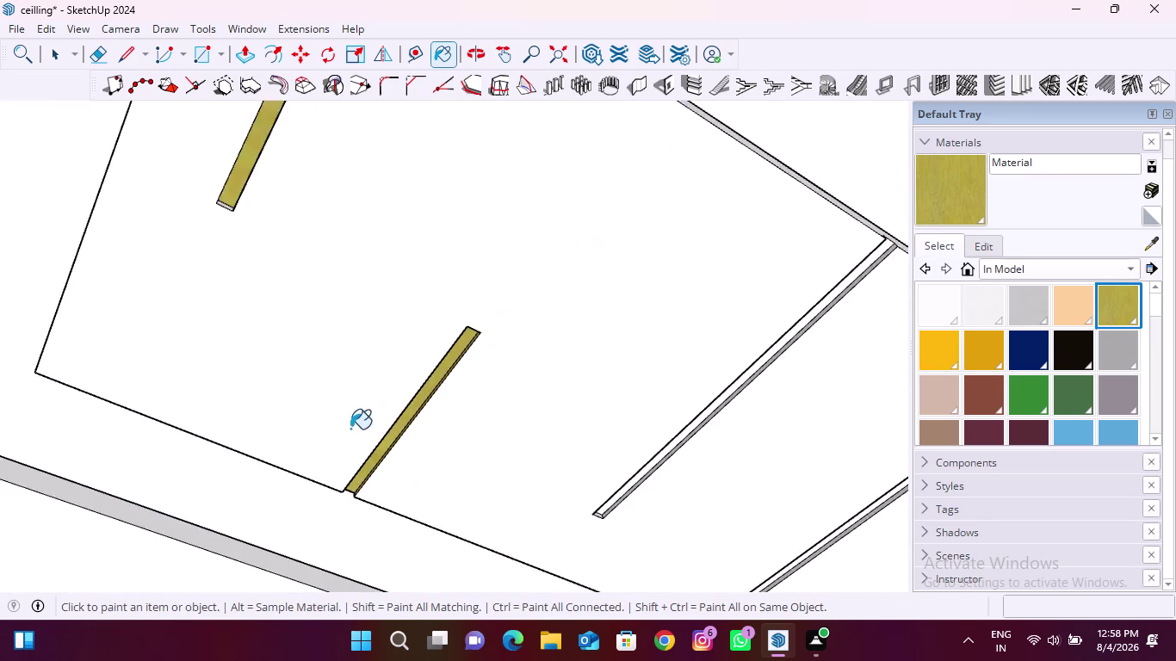
scroll(down, 3)
scroll(up, 3)
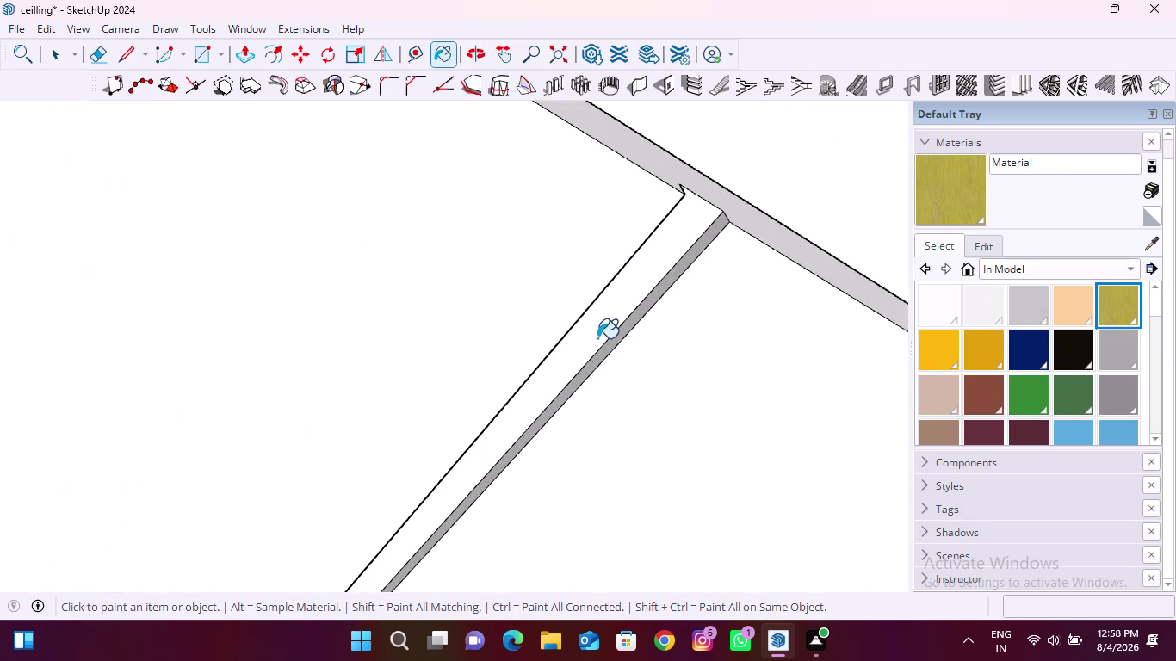
scroll(up, 3)
click(599, 316)
click(621, 347)
middle_drag(612, 315, 556, 301)
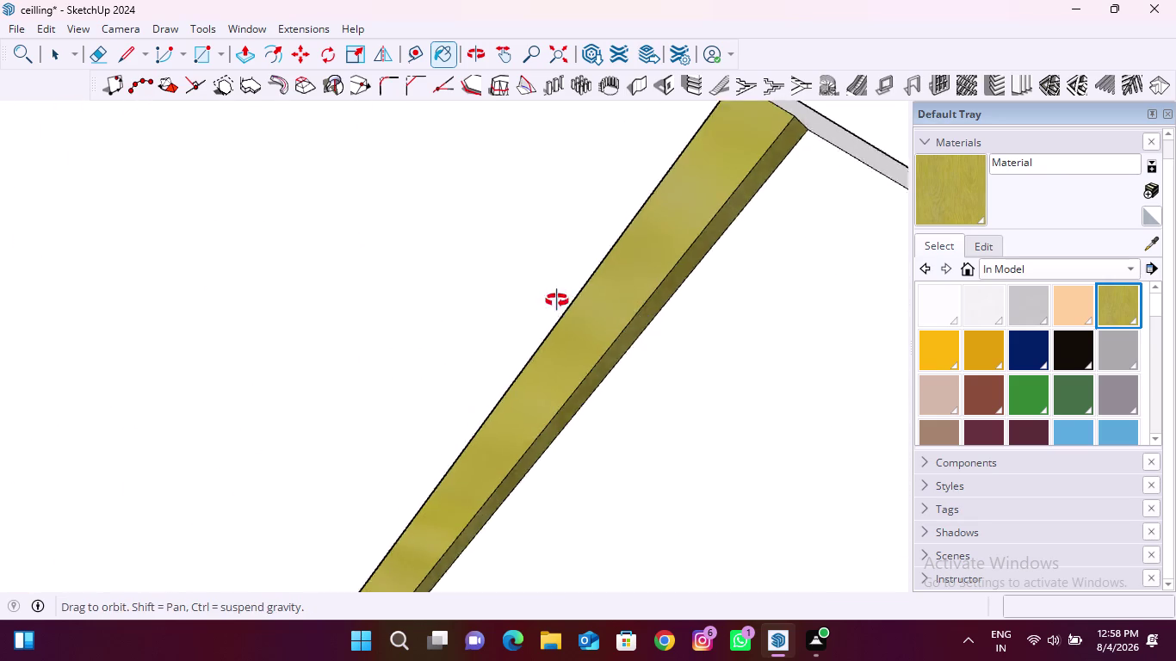
middle_drag(556, 301, 265, 329)
scroll(up, 3)
click(558, 257)
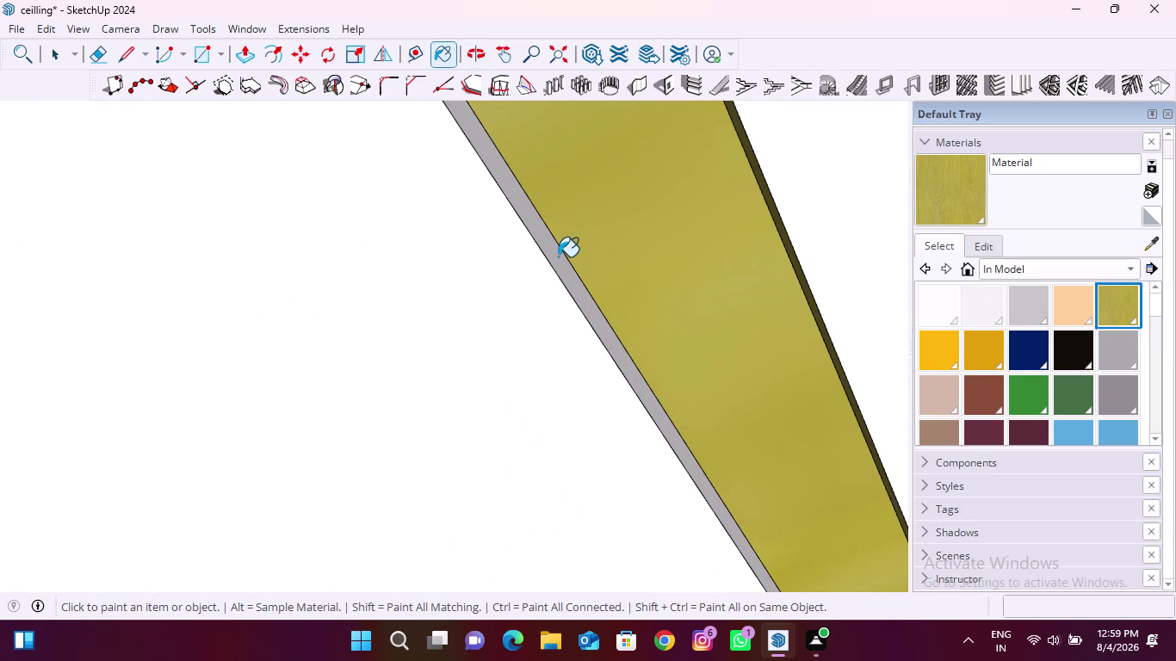
Paint the end faces of two strips olive yellow.
scroll(down, 3)
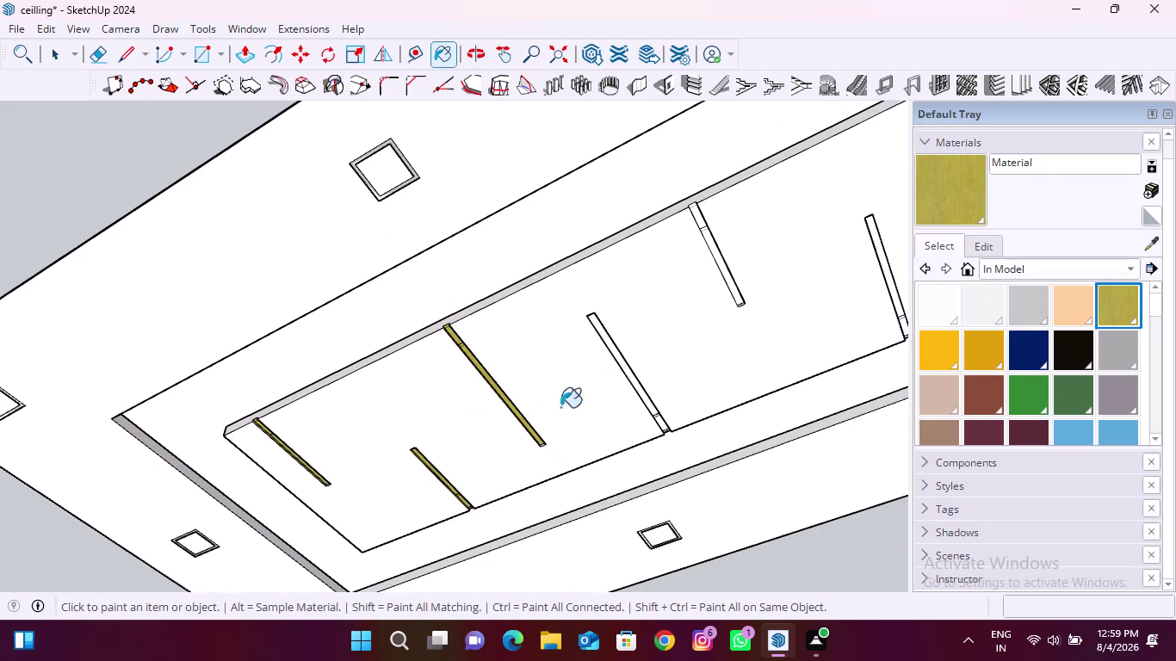
scroll(up, 3)
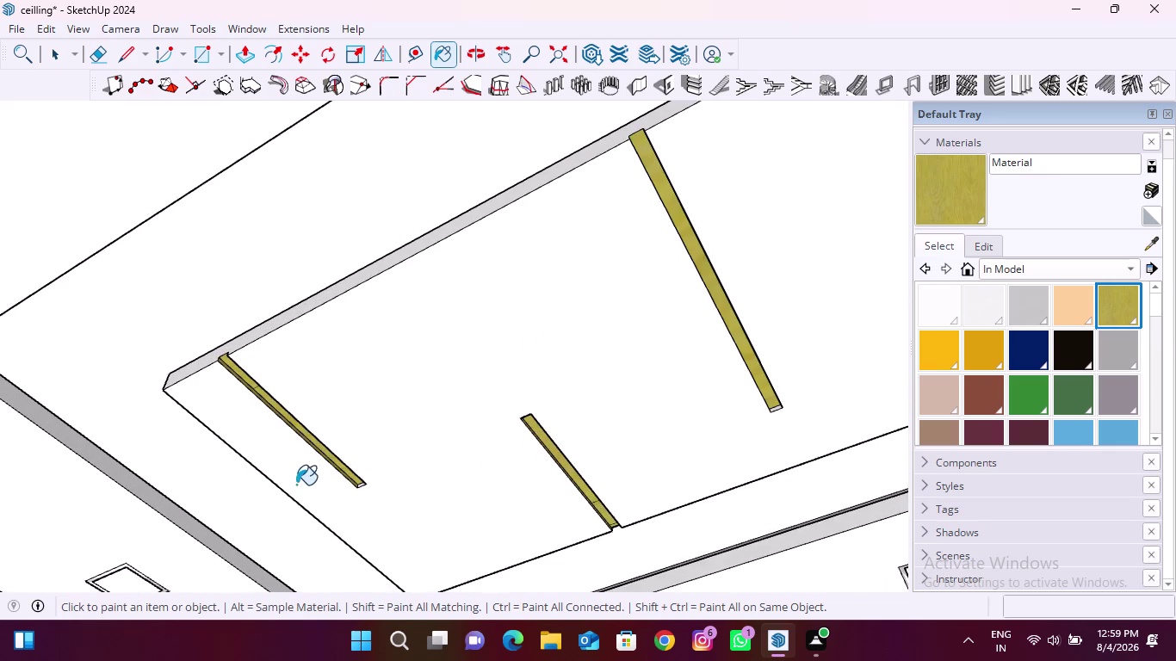
scroll(up, 3)
click(372, 456)
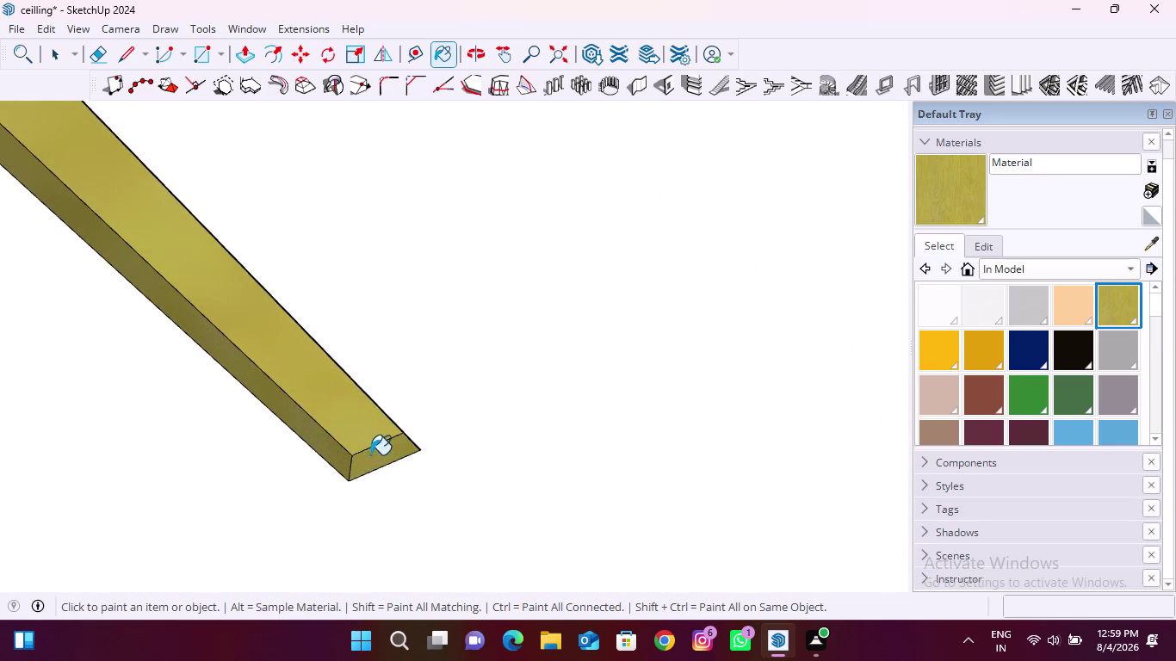
scroll(down, 3)
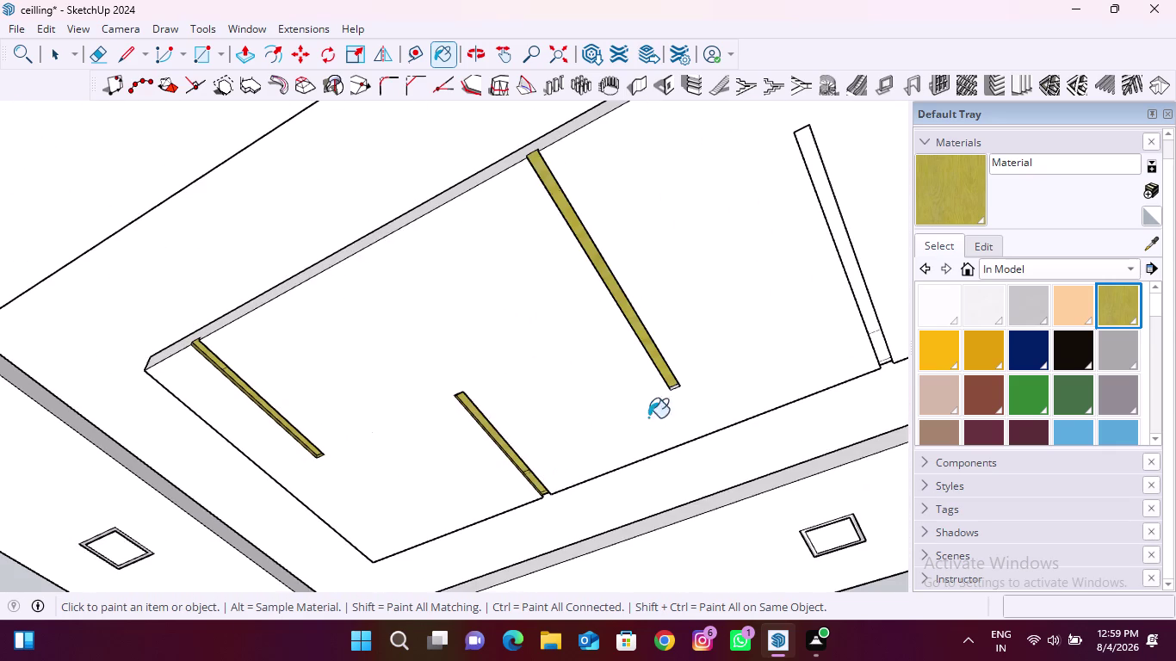
scroll(up, 3)
click(675, 386)
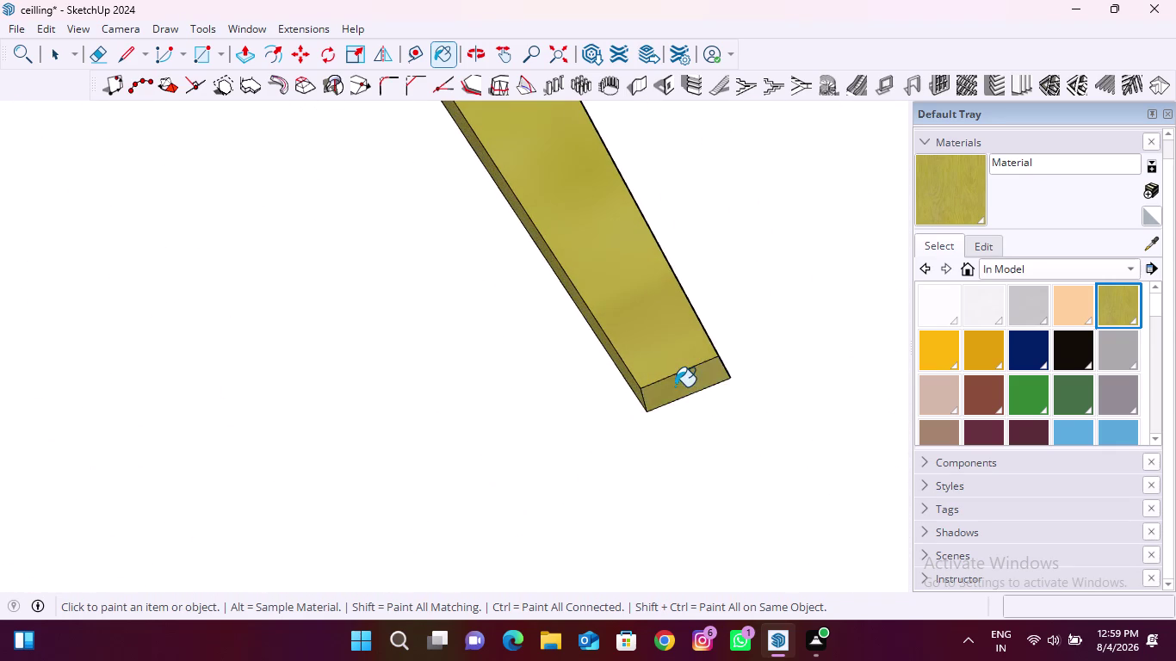
scroll(down, 3)
Turn the view across the ceiling and paint another strip's small end face olive.
middle_drag(416, 427, 777, 441)
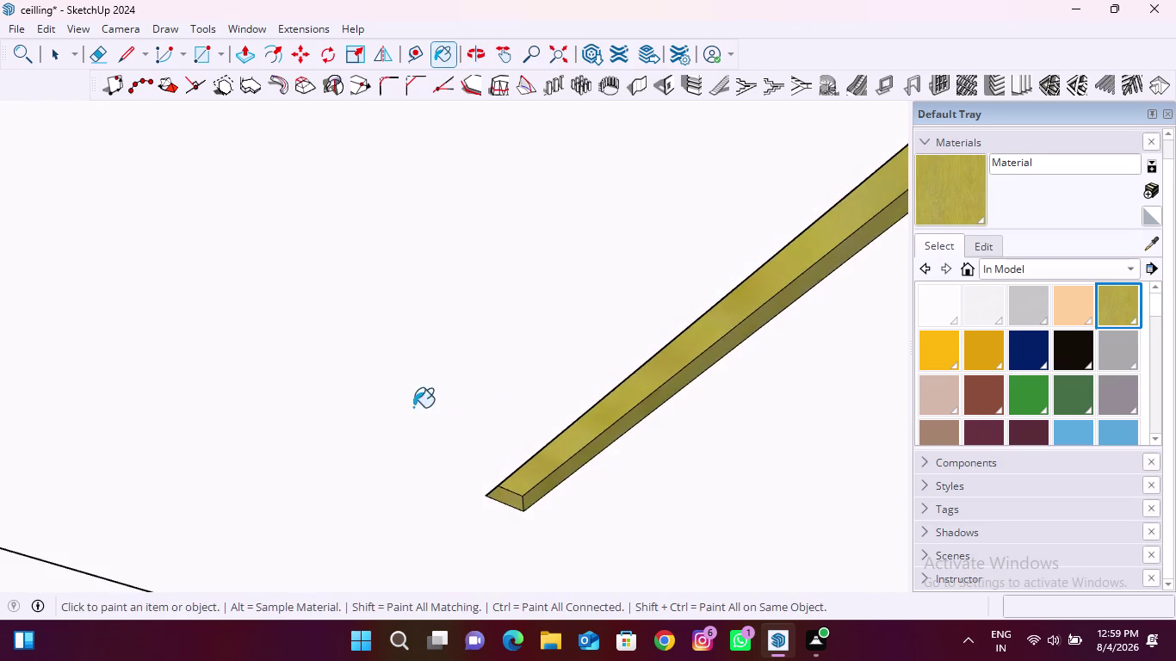
middle_drag(406, 407, 829, 367)
middle_drag(396, 385, 673, 344)
scroll(down, 3)
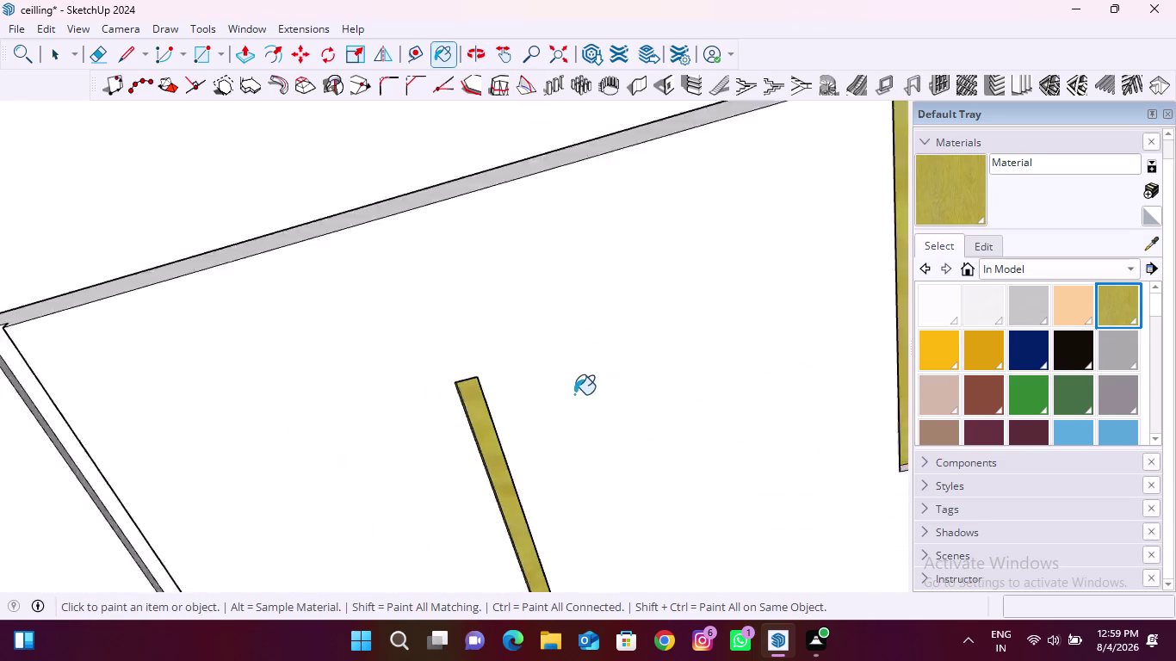
scroll(down, 3)
scroll(up, 3)
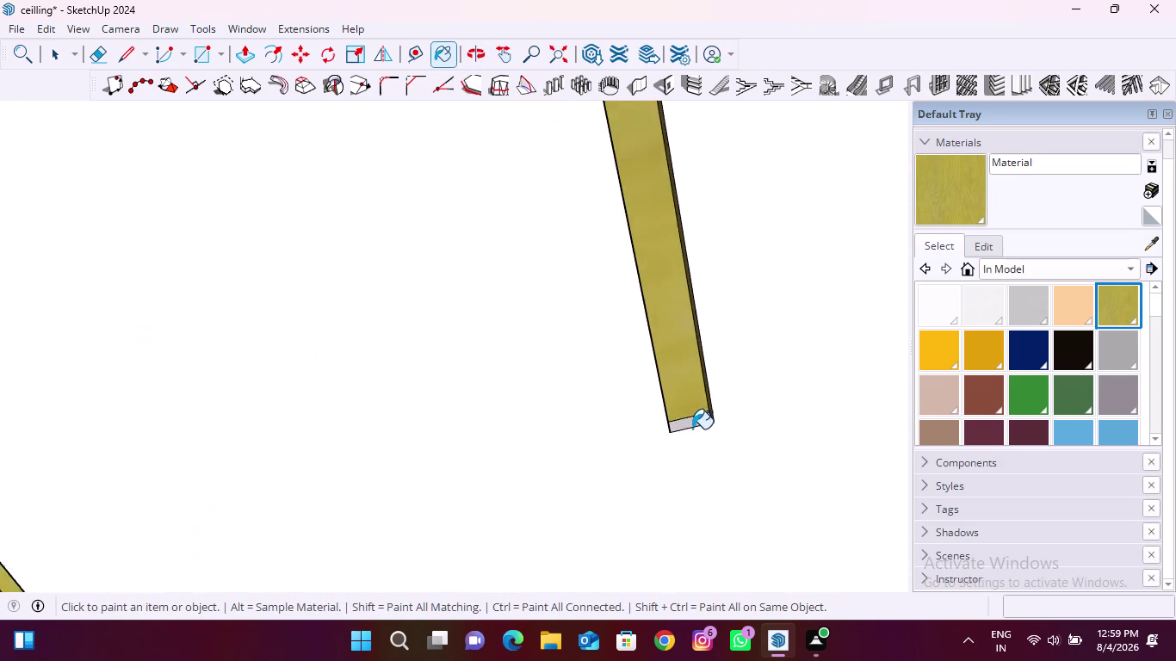
scroll(up, 3)
click(698, 415)
scroll(down, 3)
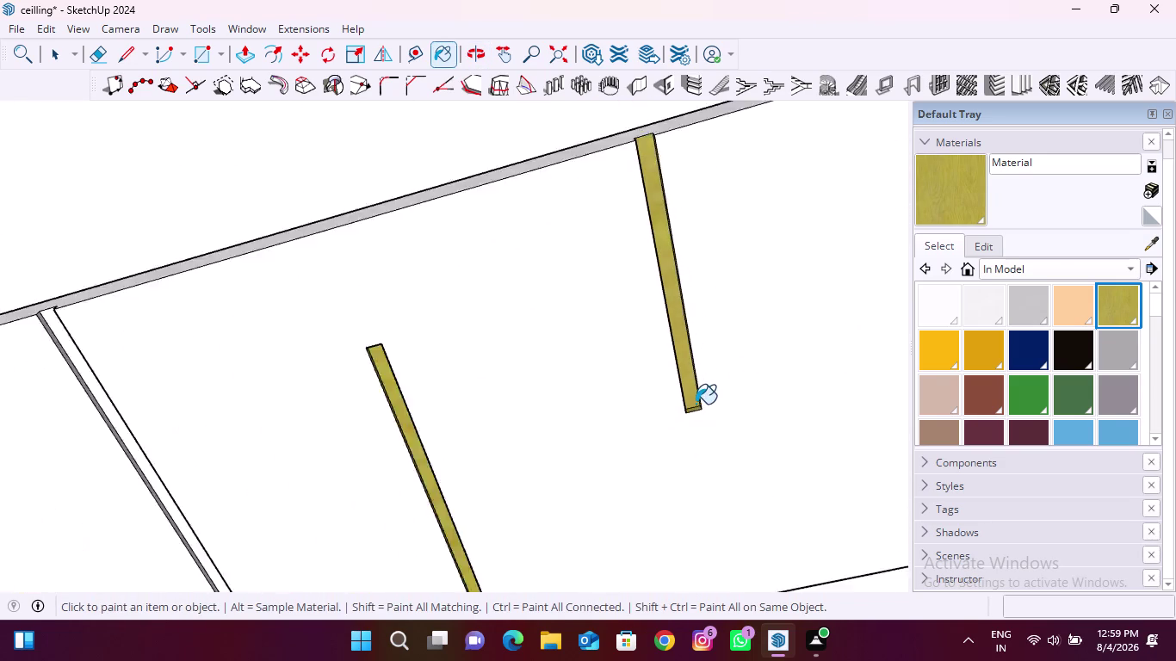
scroll(down, 3)
scroll(up, 3)
Paint an unpainted strip's end, broad and side faces olive yellow.
middle_drag(525, 494, 489, 439)
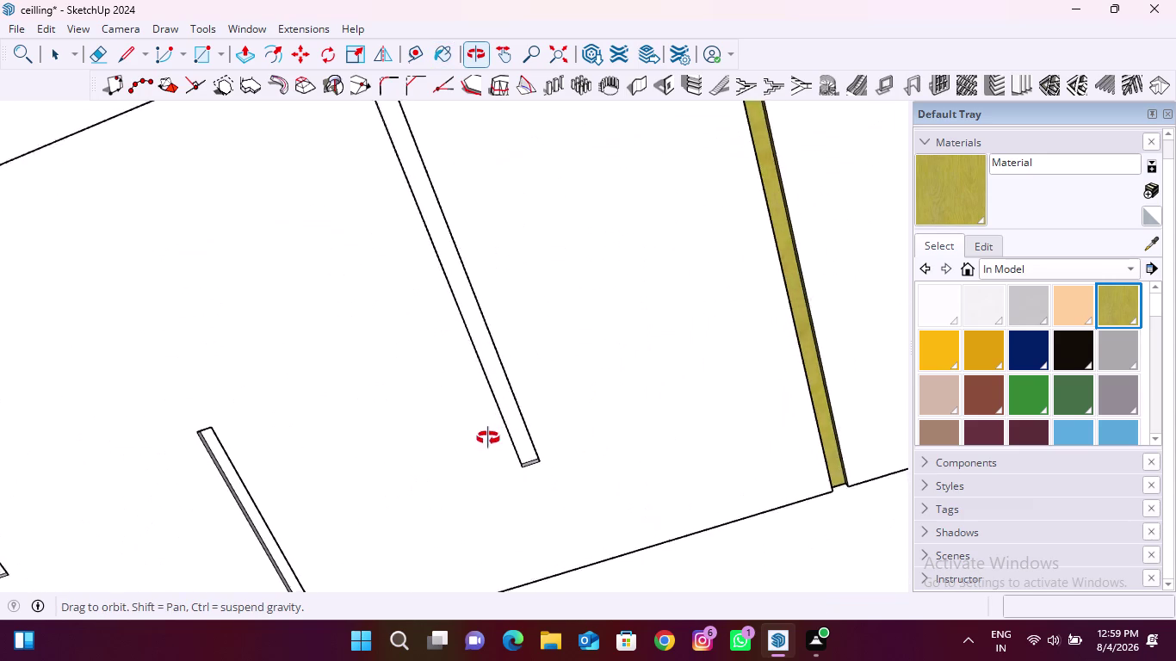
middle_drag(489, 438, 558, 485)
scroll(up, 3)
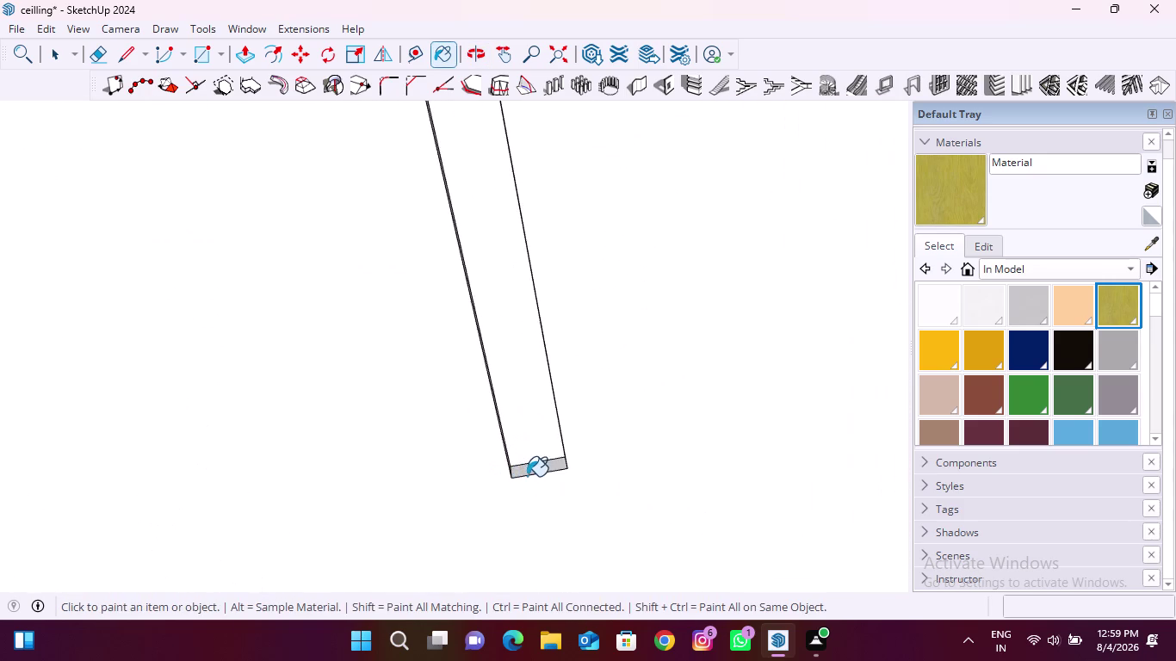
scroll(up, 3)
click(539, 465)
click(531, 422)
middle_drag(514, 433, 527, 426)
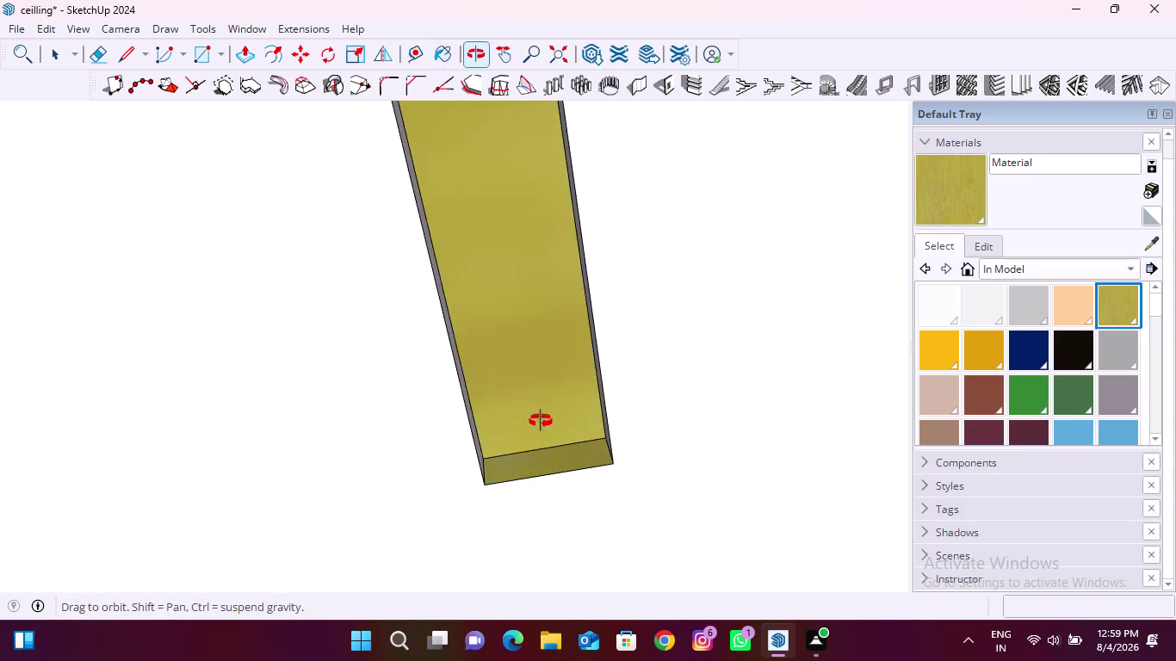
middle_drag(527, 427, 614, 414)
click(588, 411)
middle_drag(572, 411, 445, 415)
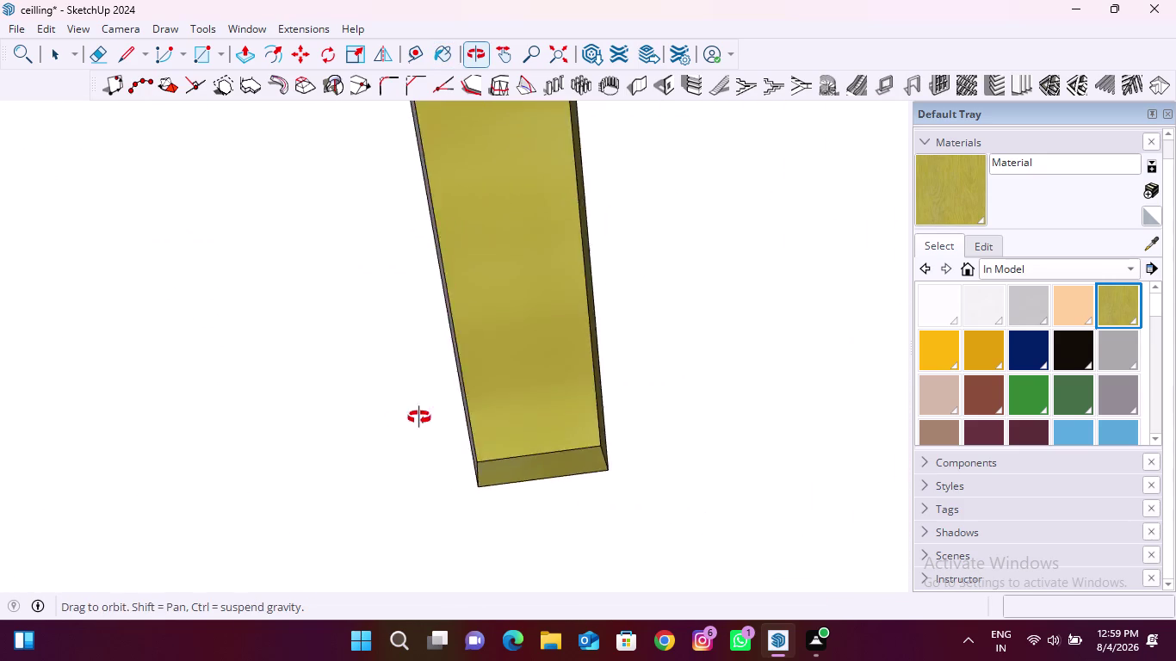
middle_drag(445, 415, 275, 454)
click(459, 379)
scroll(down, 3)
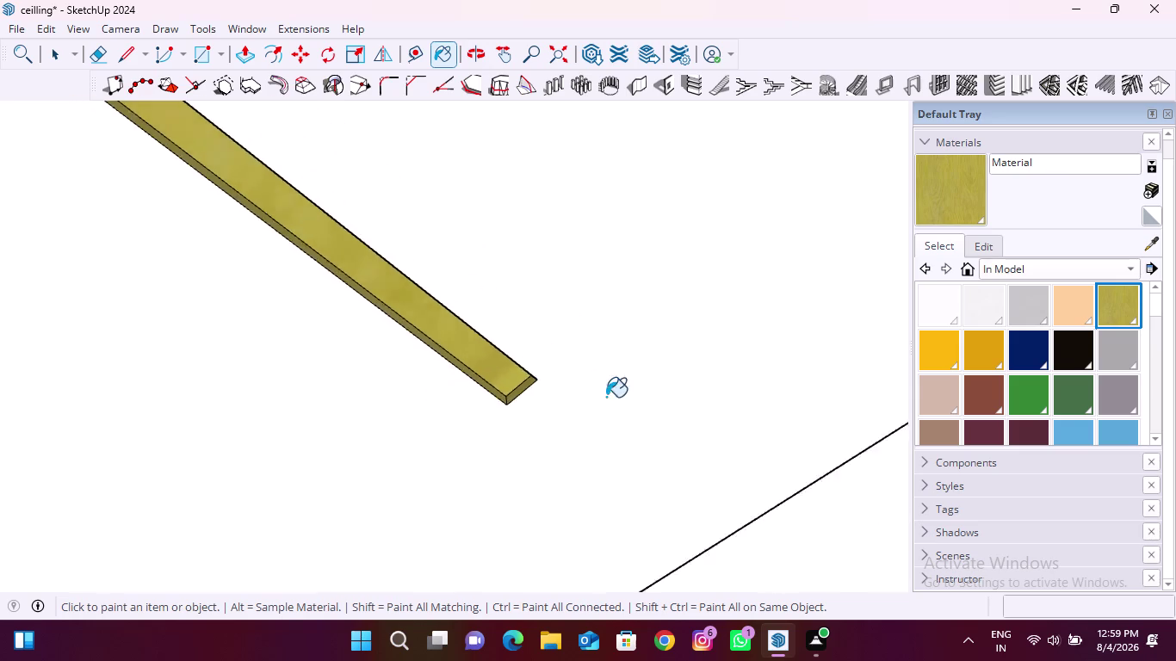
scroll(down, 3)
Paint the next strip's end, broad and long side faces olive yellow.
middle_drag(498, 481, 239, 417)
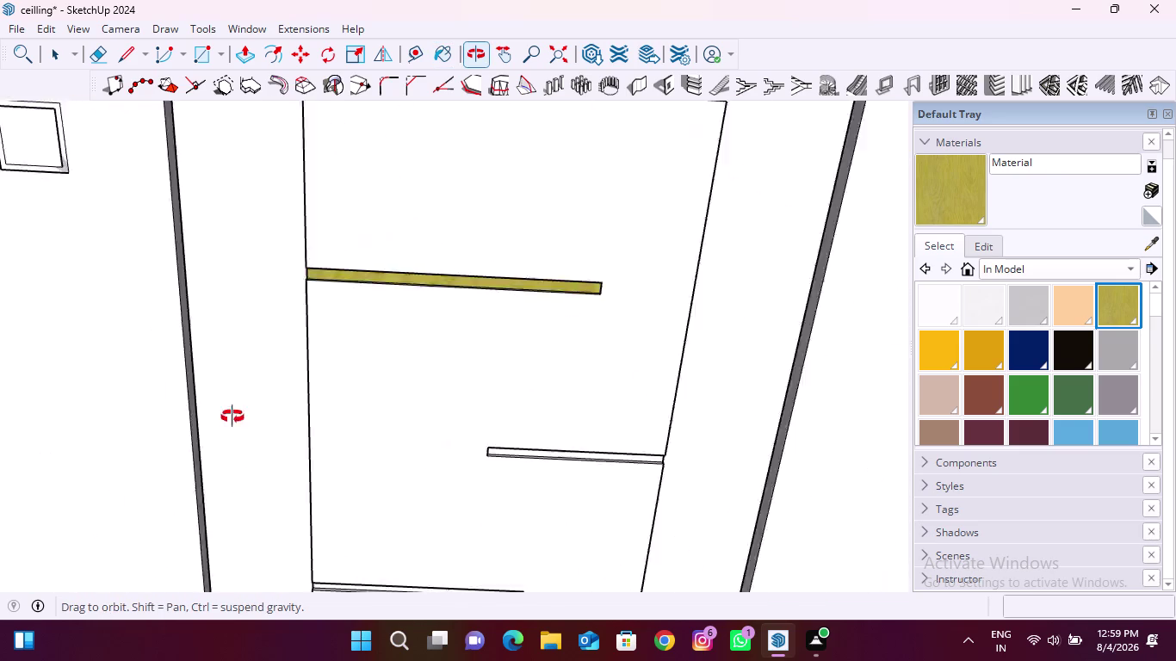
middle_drag(239, 416, 94, 446)
scroll(up, 3)
middle_drag(647, 428, 453, 380)
scroll(up, 3)
middle_drag(544, 364, 492, 475)
scroll(up, 3)
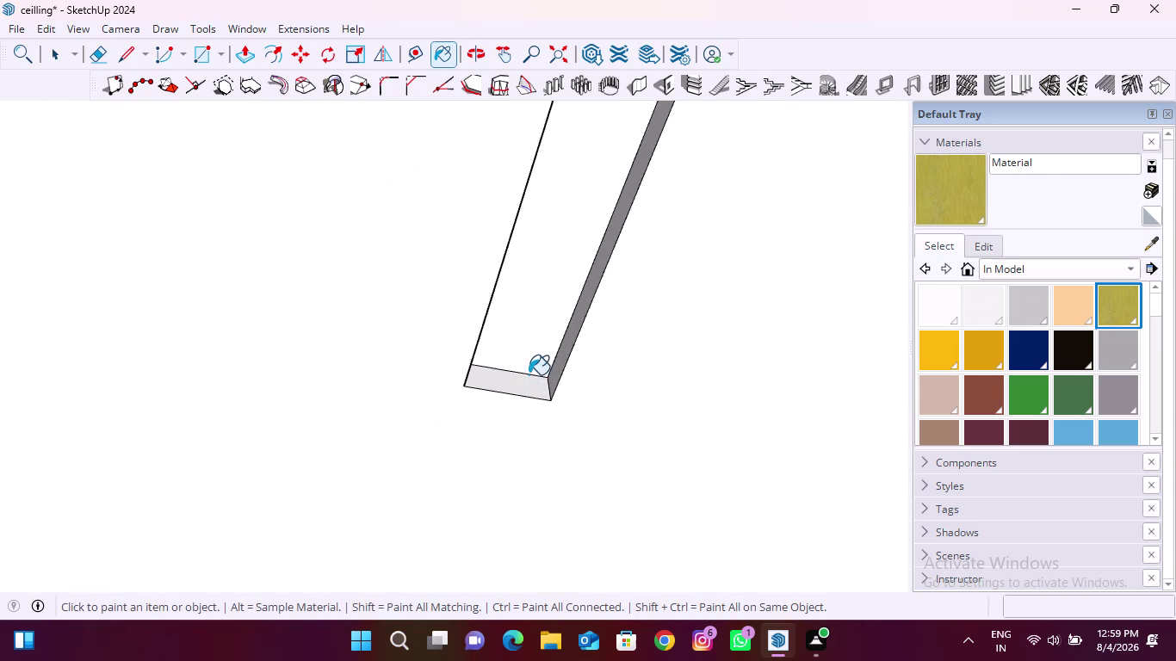
click(521, 384)
click(536, 355)
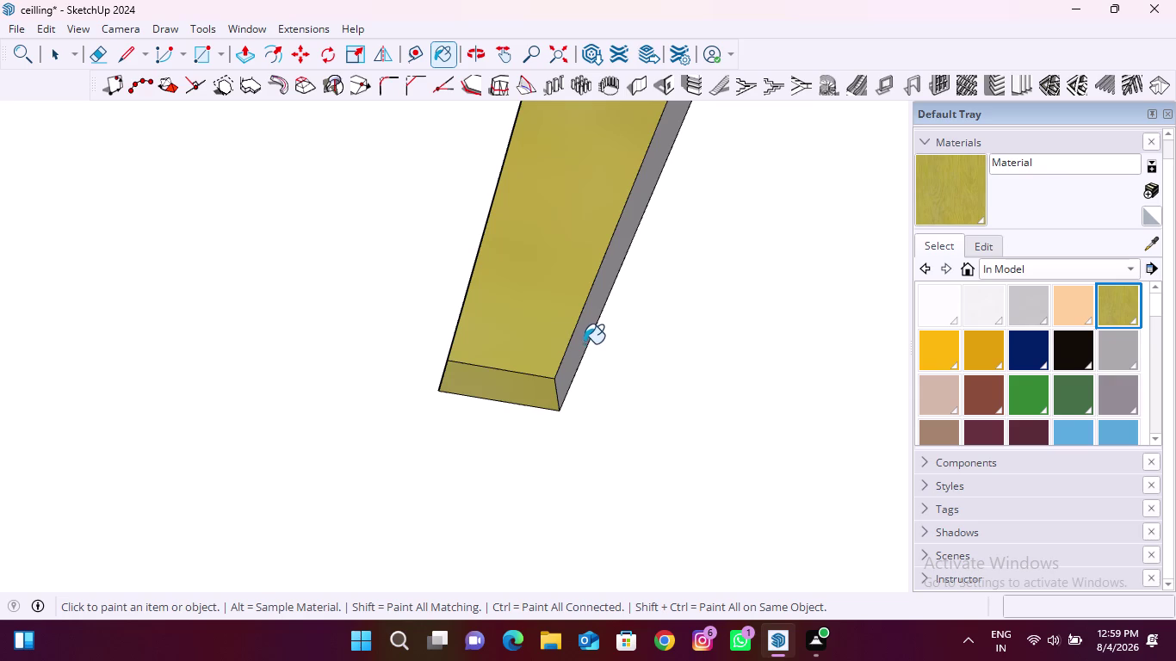
click(576, 342)
middle_drag(631, 367, 369, 418)
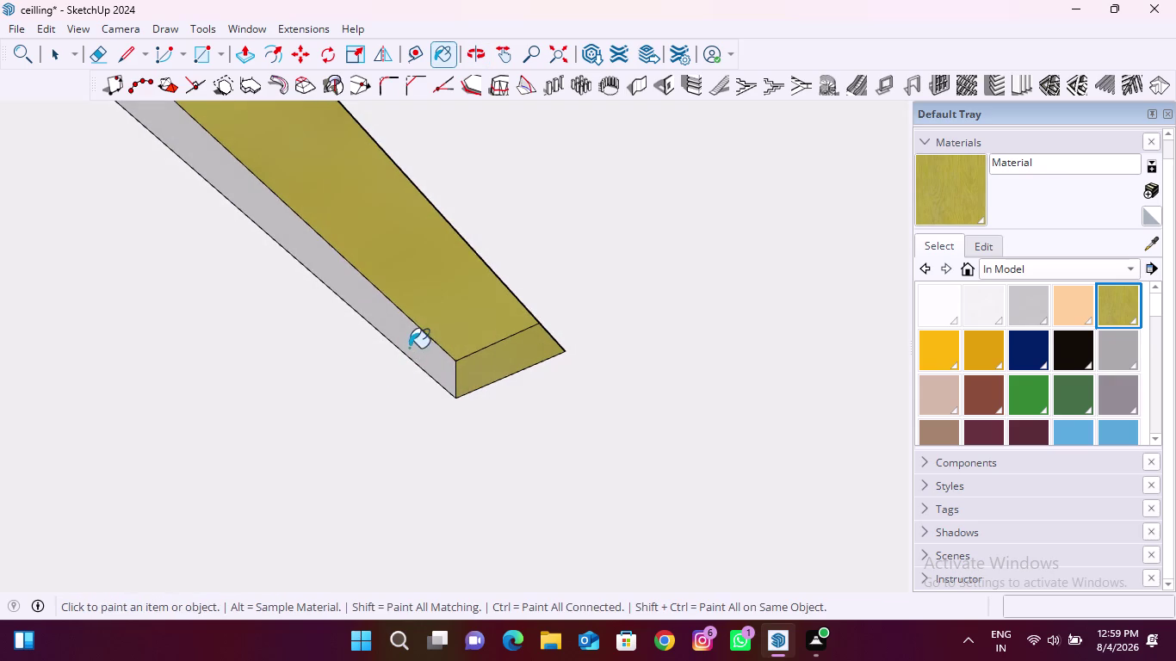
click(412, 343)
scroll(down, 3)
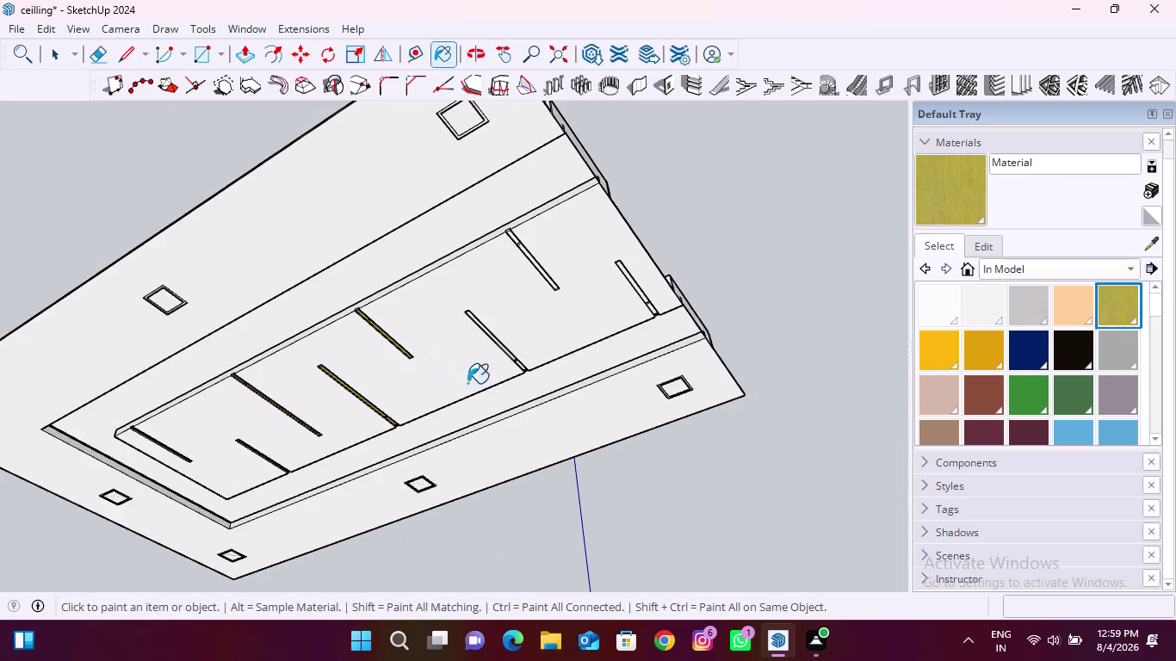
Survey the ceiling and paint another strip's end, broad and side faces olive.
scroll(up, 3)
scroll(down, 3)
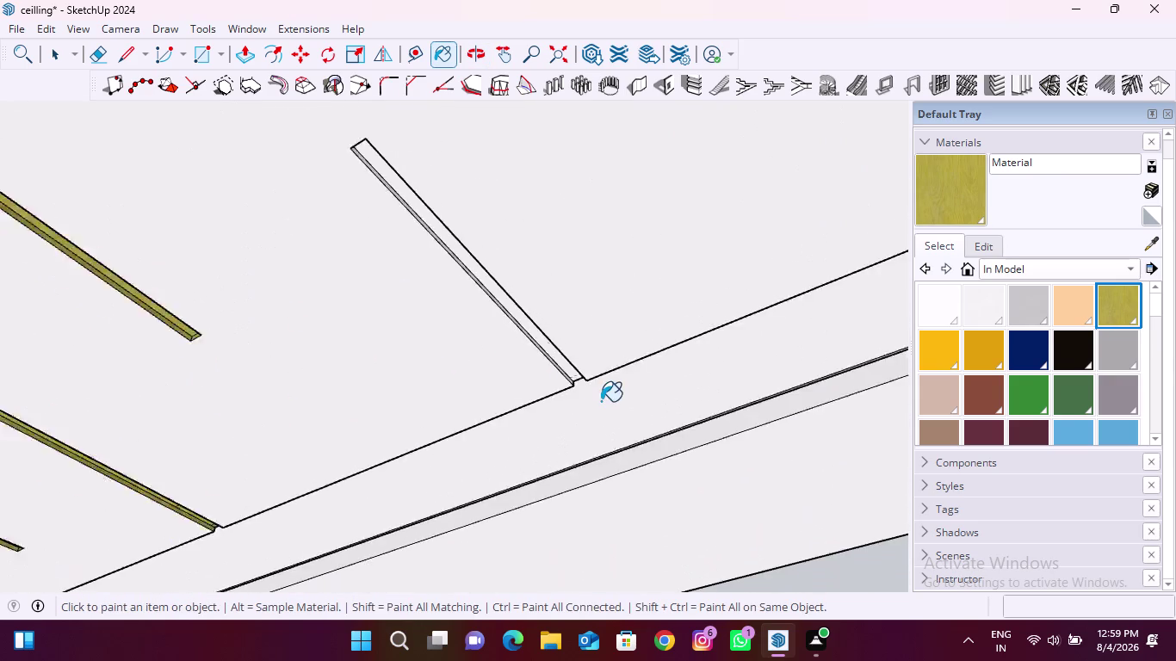
scroll(down, 3)
middle_drag(584, 392, 113, 343)
middle_drag(508, 342, 364, 322)
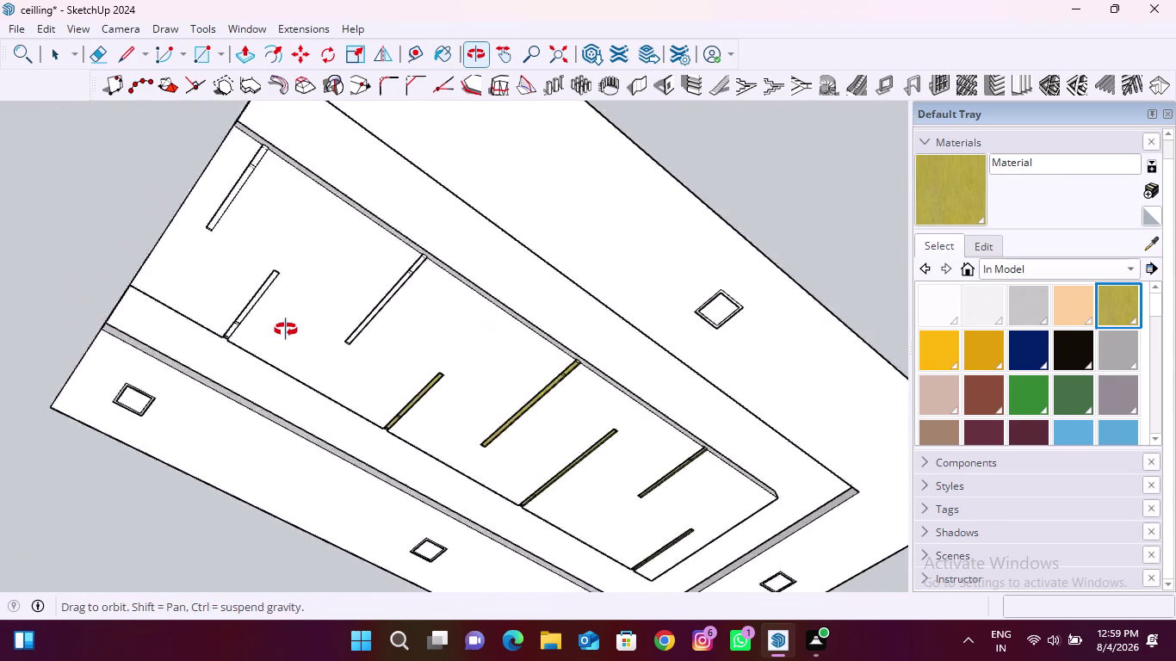
middle_drag(364, 322, 273, 335)
scroll(up, 3)
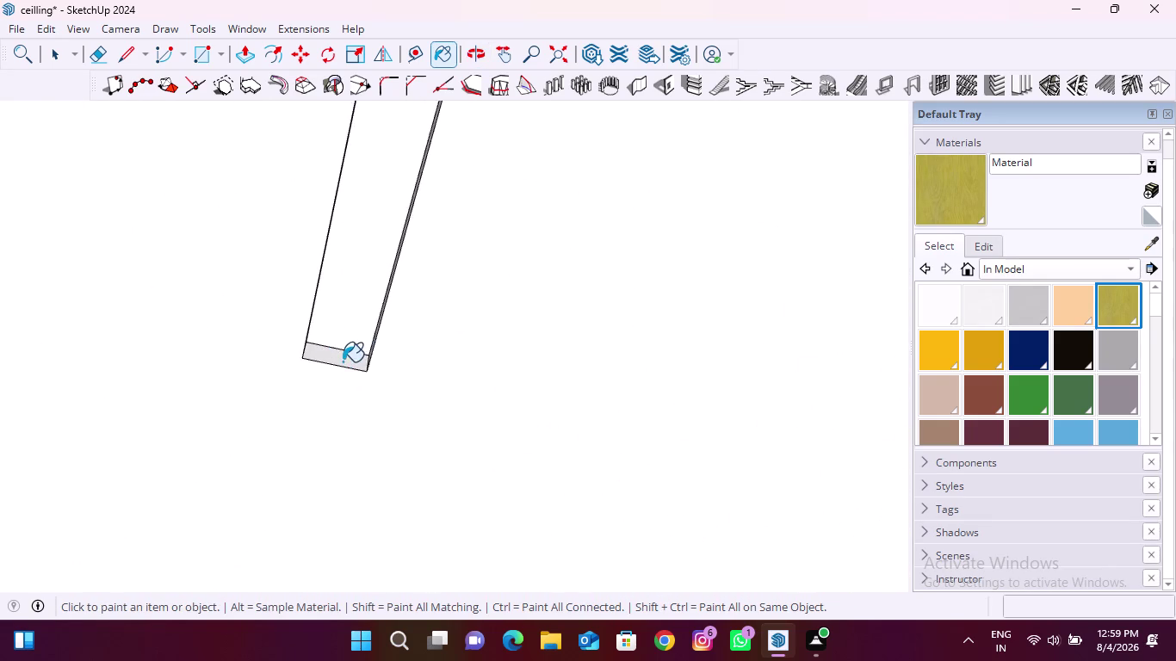
scroll(up, 3)
click(343, 351)
click(359, 314)
middle_drag(322, 348, 533, 432)
click(503, 294)
Paint the remaining face of that strip olive yellow.
scroll(down, 3)
middle_drag(590, 372, 296, 320)
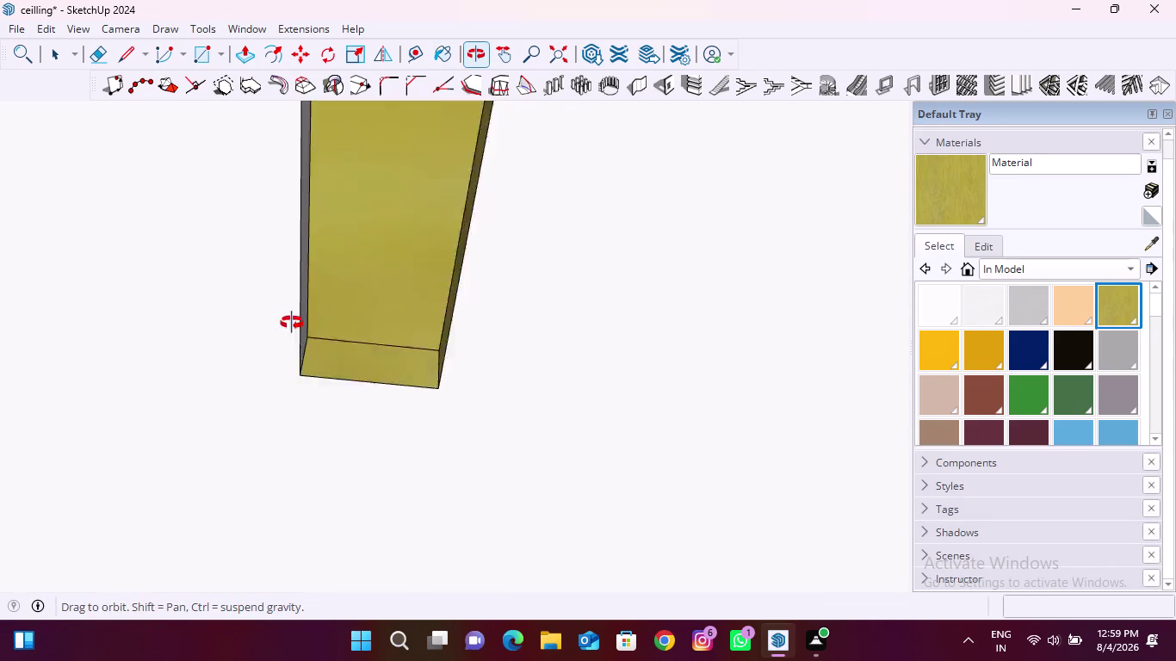
middle_drag(297, 320, 204, 411)
click(285, 310)
scroll(down, 3)
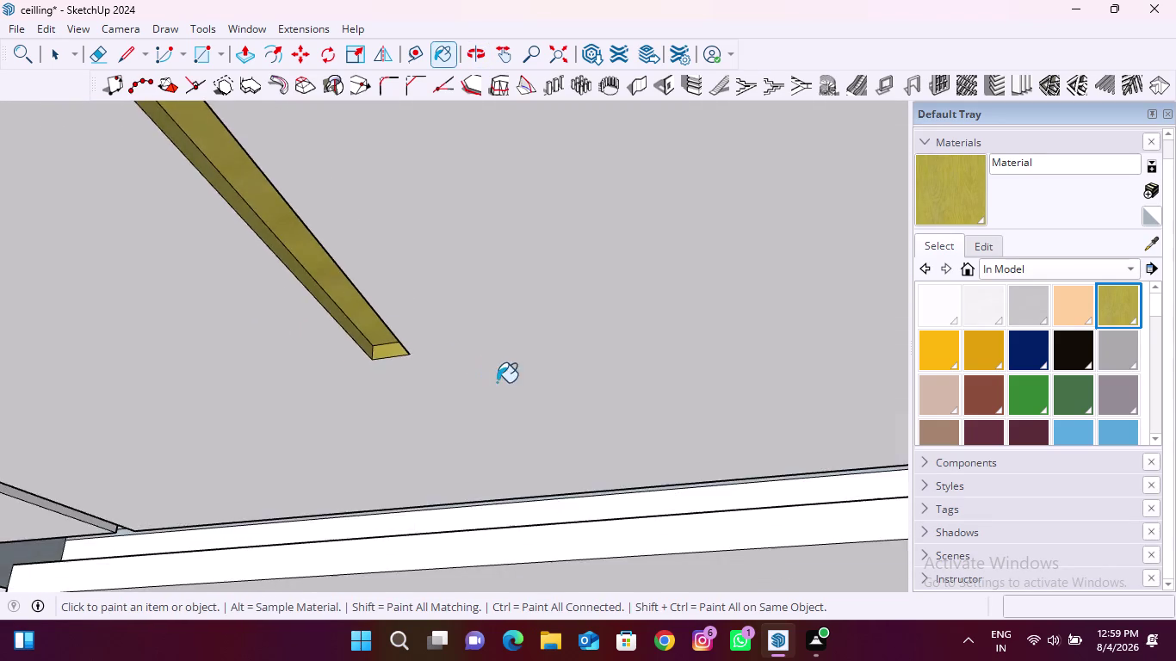
scroll(down, 3)
scroll(up, 3)
Paint the next unpainted strip's end, broad and both side faces olive.
middle_drag(456, 399, 63, 388)
middle_drag(506, 419, 169, 335)
scroll(up, 3)
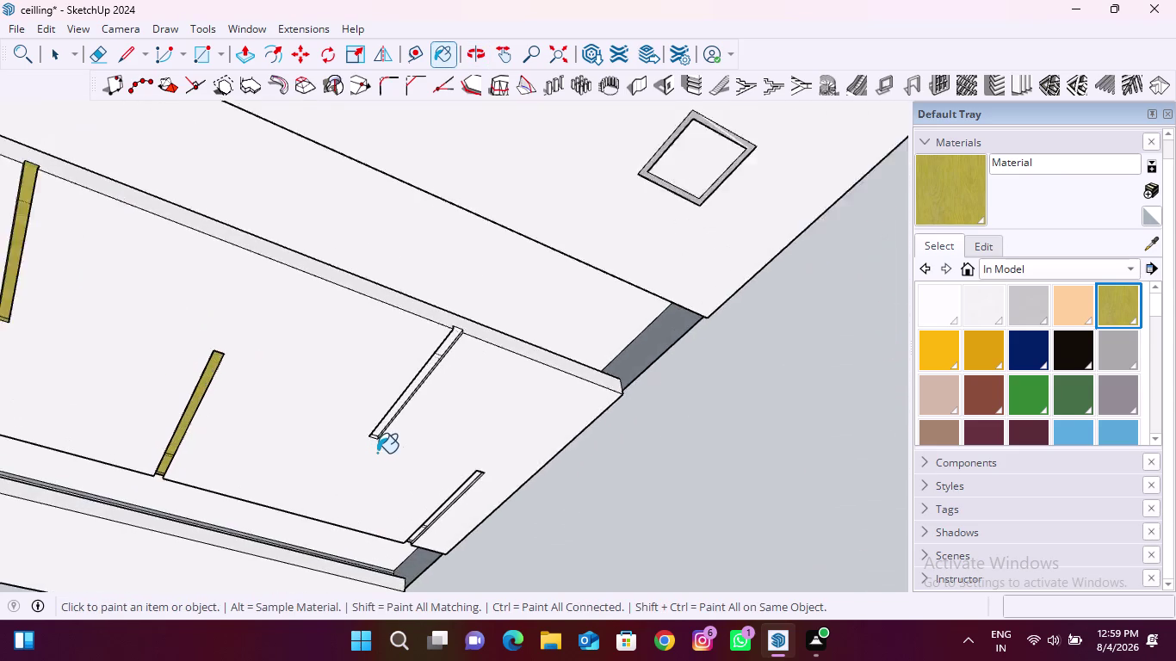
scroll(up, 3)
click(377, 402)
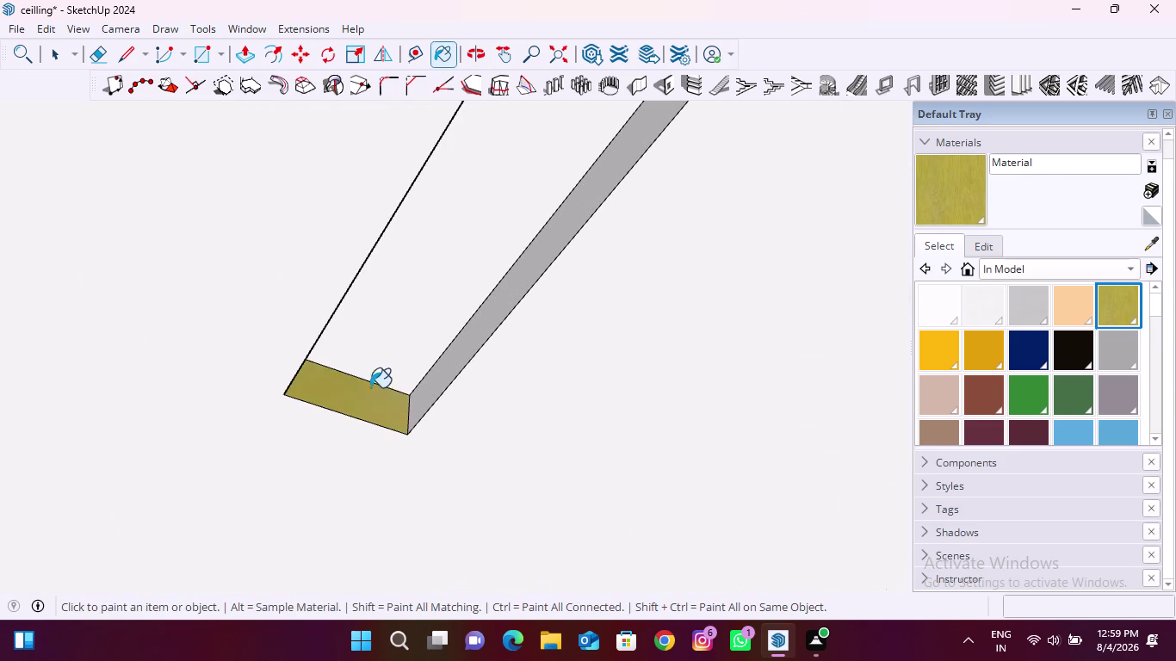
click(381, 361)
click(452, 368)
scroll(down, 3)
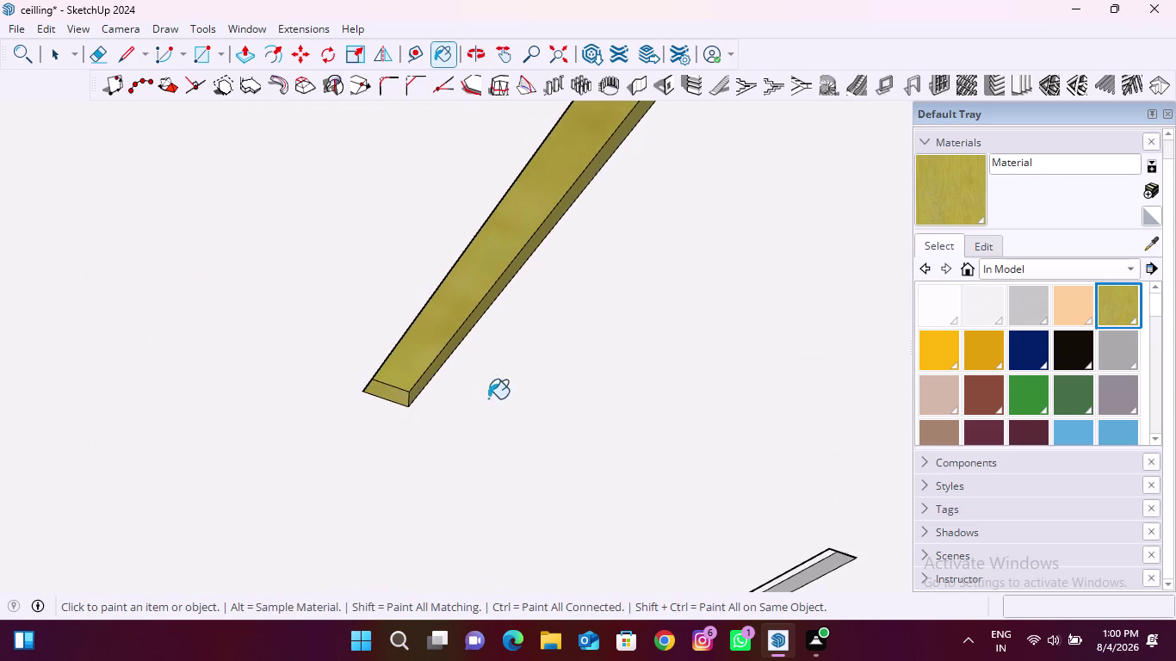
middle_drag(499, 387, 212, 414)
scroll(up, 3)
click(333, 410)
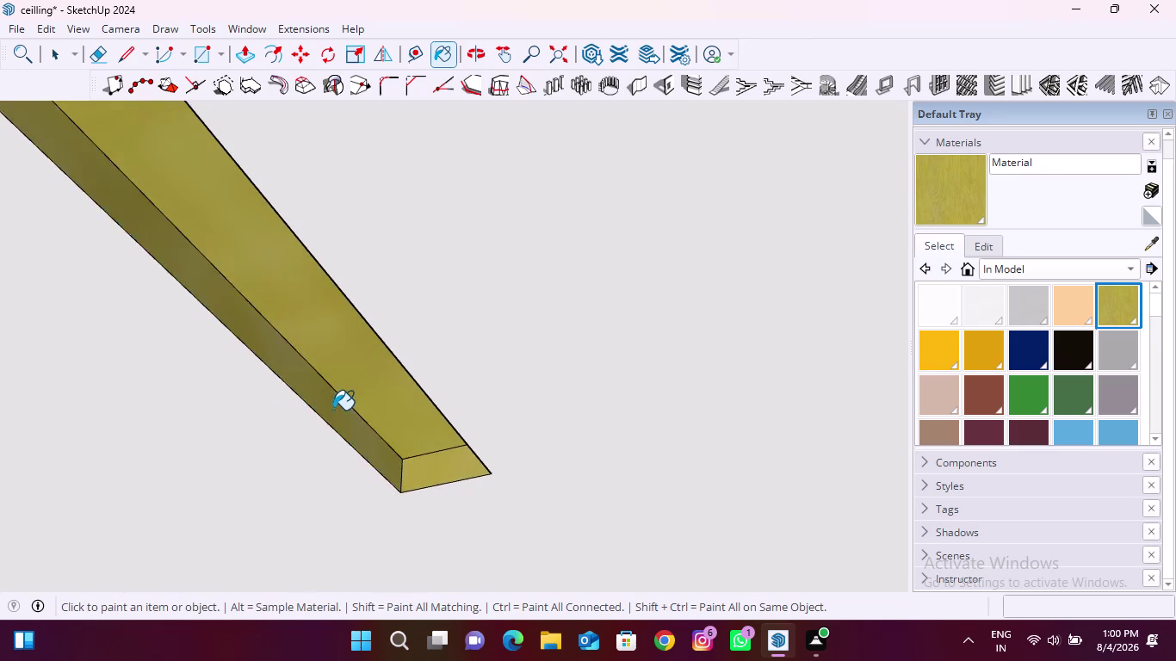
scroll(down, 3)
Paint the bare strip near the edge olive yellow, including its end face.
middle_drag(512, 470, 498, 420)
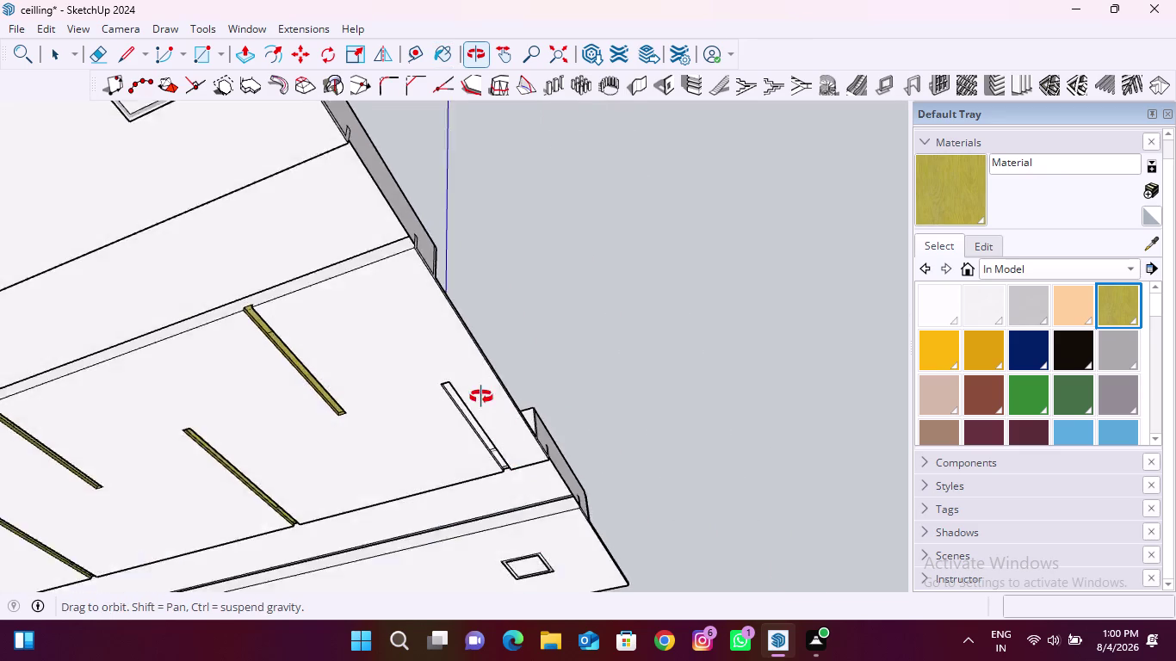
middle_drag(499, 419, 199, 334)
middle_drag(596, 414, 195, 390)
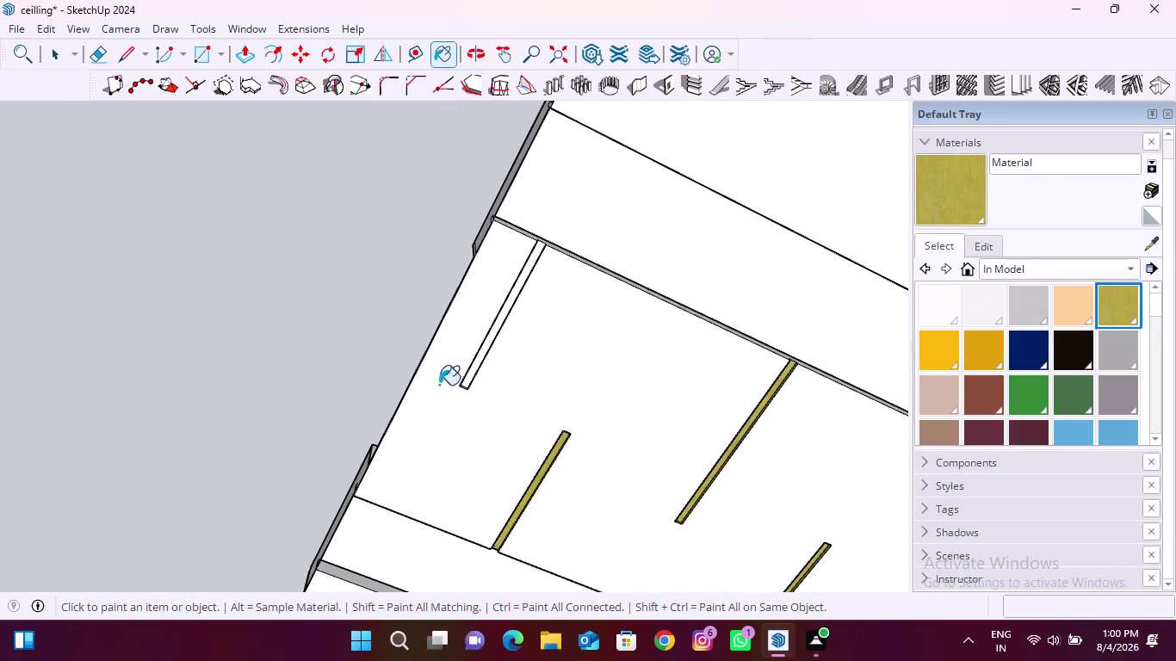
scroll(up, 3)
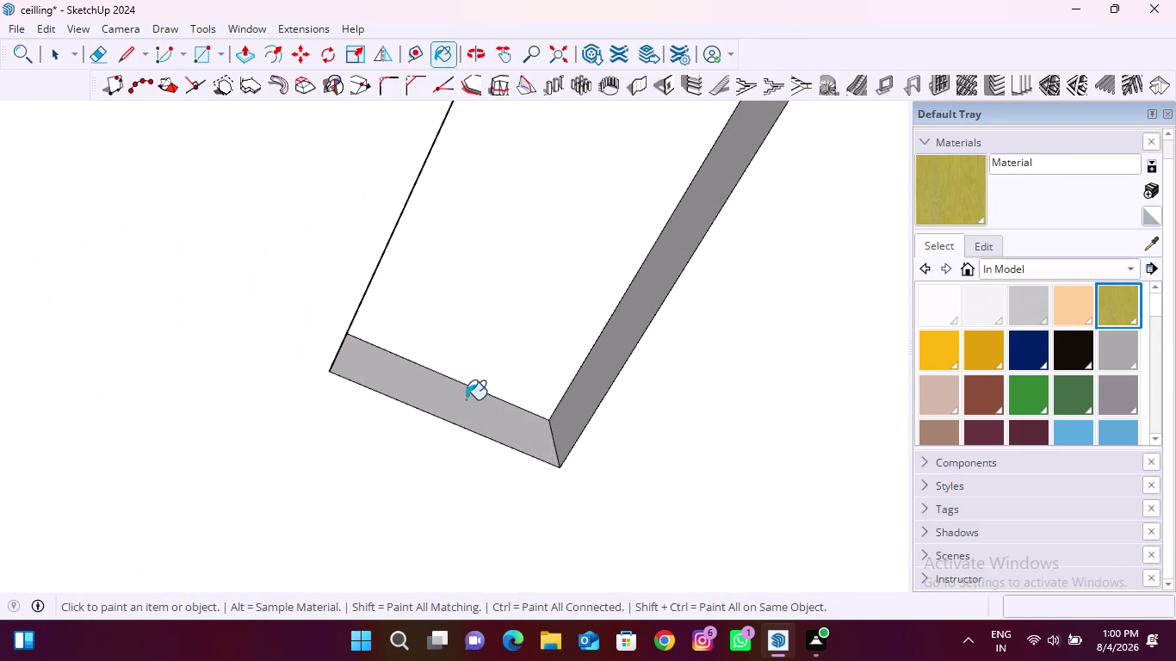
click(466, 399)
click(504, 359)
click(583, 382)
scroll(down, 3)
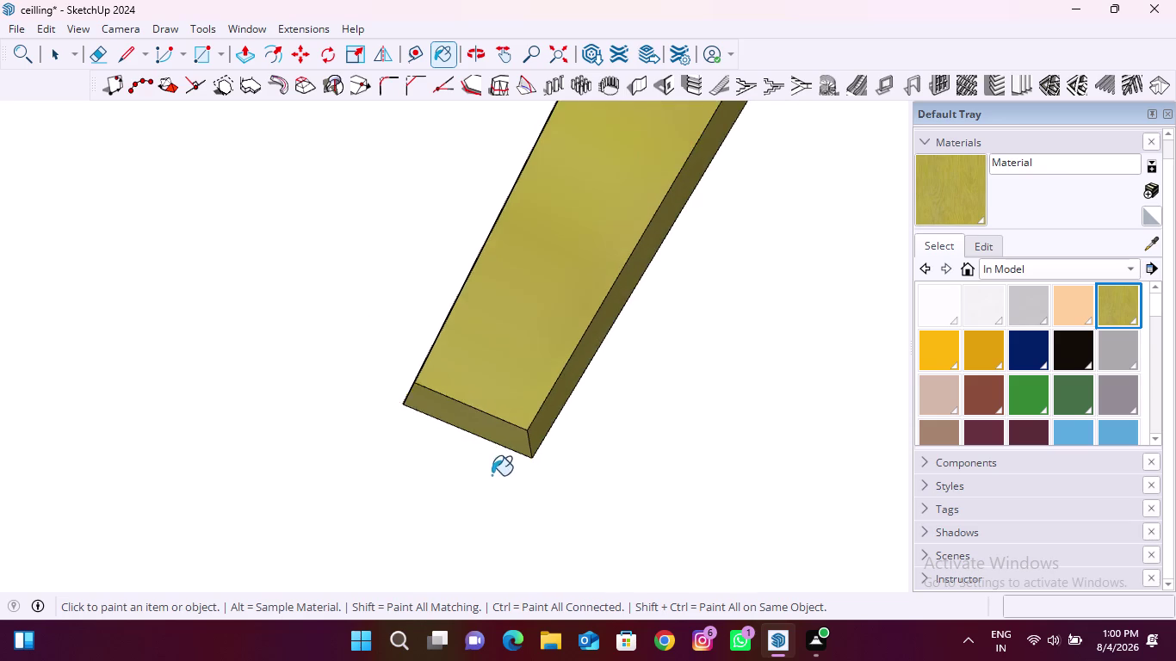
scroll(down, 3)
Paint the edge strip's long side face and zoom back out over the model.
middle_drag(620, 459, 214, 495)
scroll(up, 3)
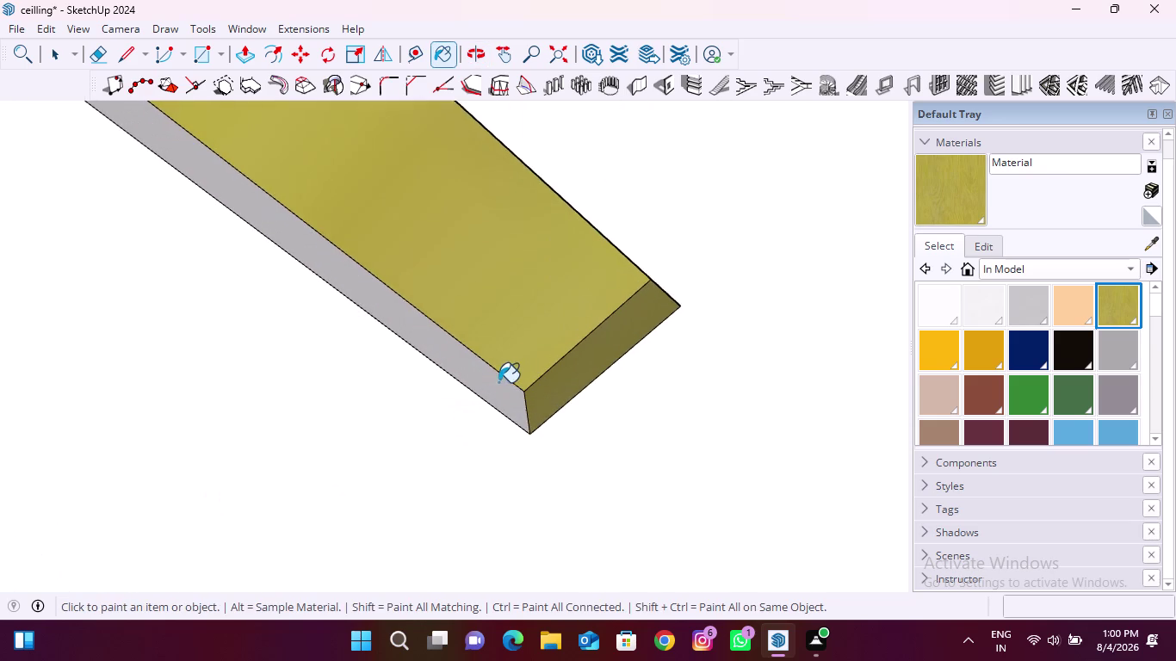
click(497, 385)
scroll(down, 3)
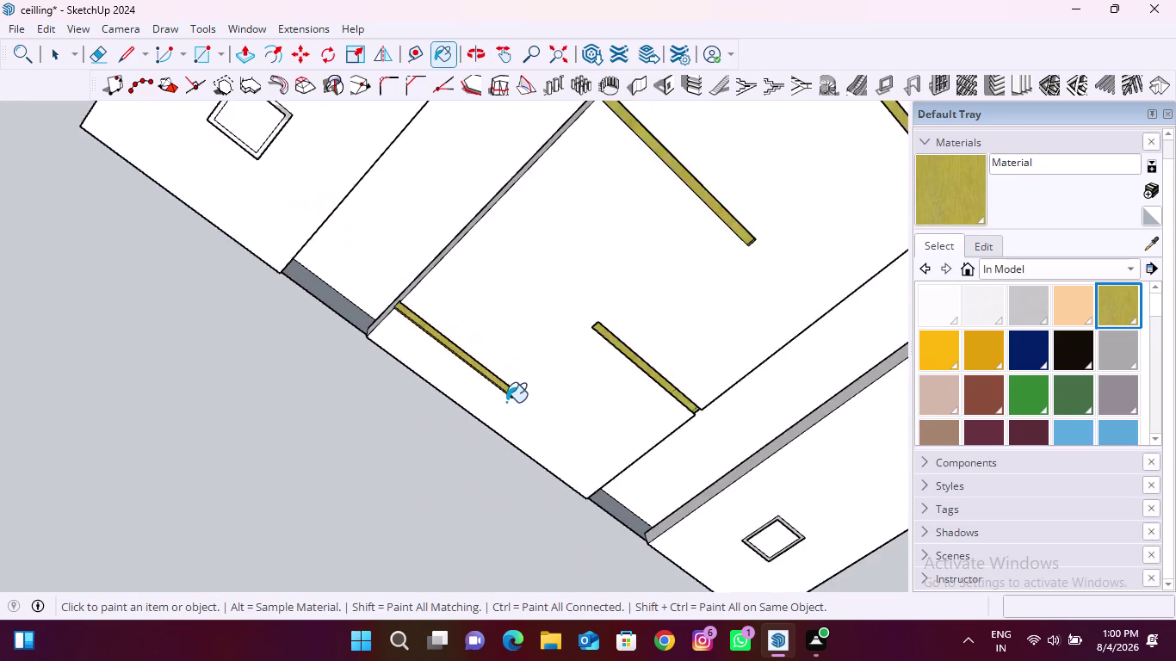
scroll(down, 3)
middle_drag(376, 449, 751, 340)
scroll(down, 3)
middle_drag(437, 464, 633, 387)
scroll(down, 3)
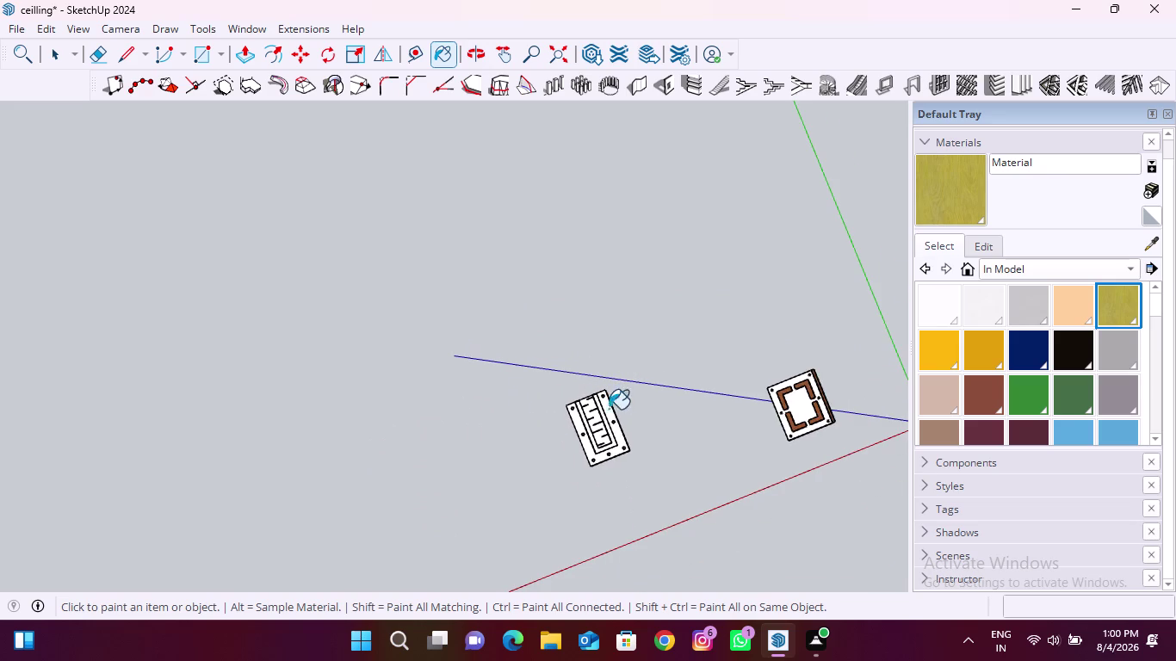
click(559, 55)
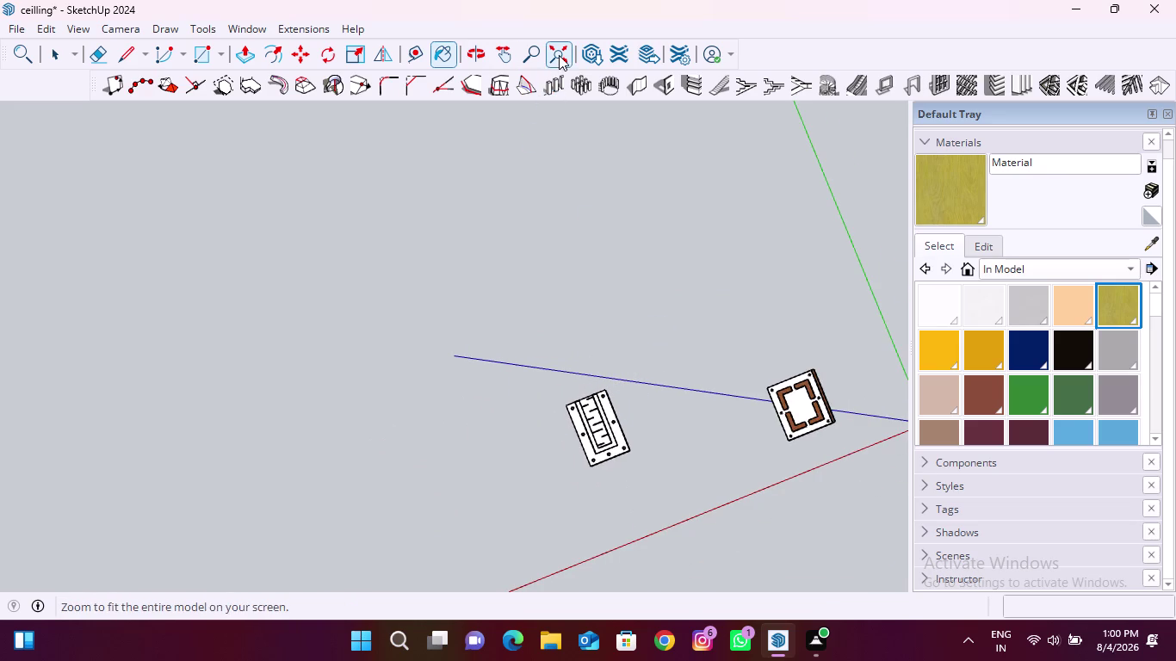
scroll(down, 3)
scroll(down, 3)
scroll(down, 3)
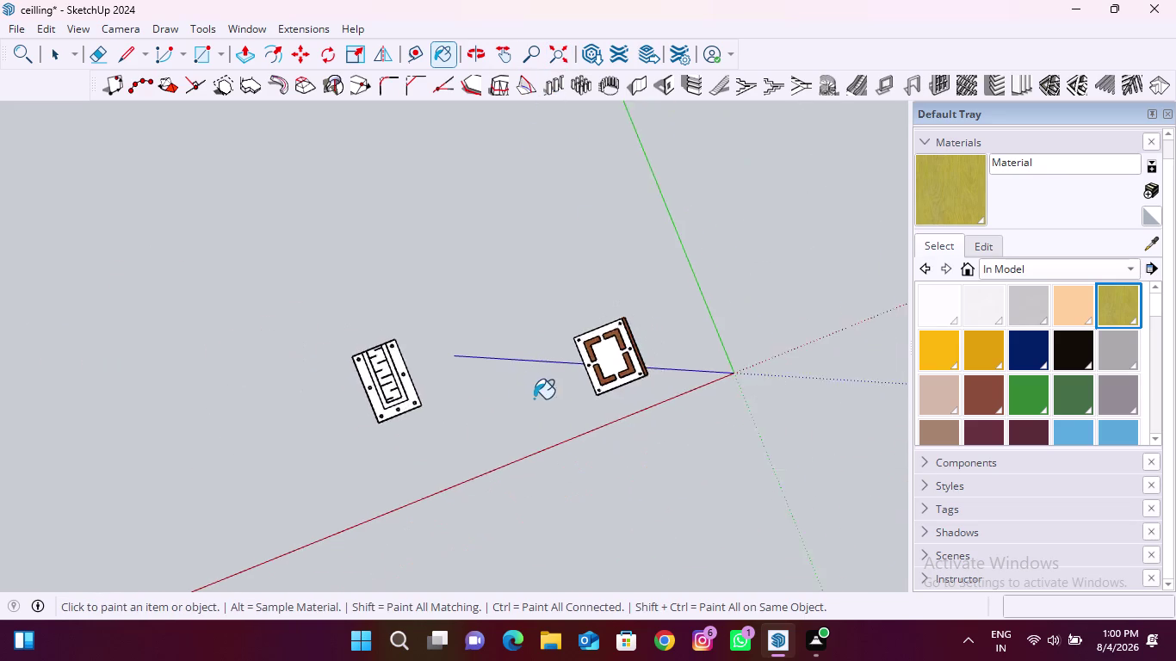
scroll(down, 3)
middle_drag(579, 333, 586, 597)
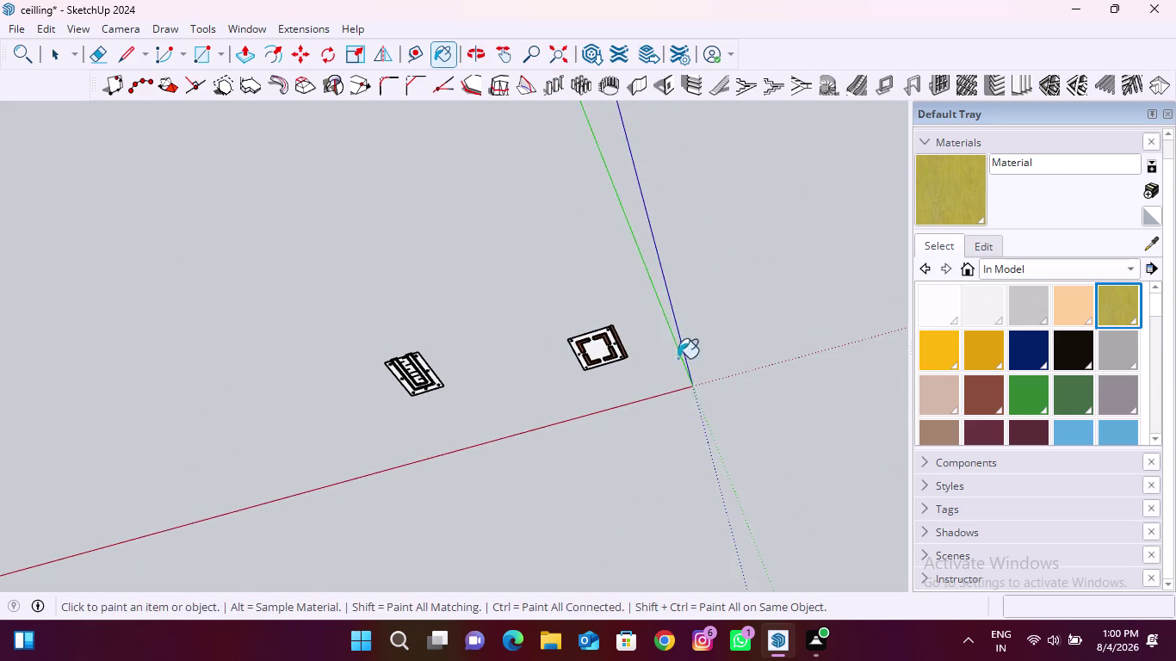
middle_drag(678, 356, 403, 544)
middle_drag(677, 340, 257, 342)
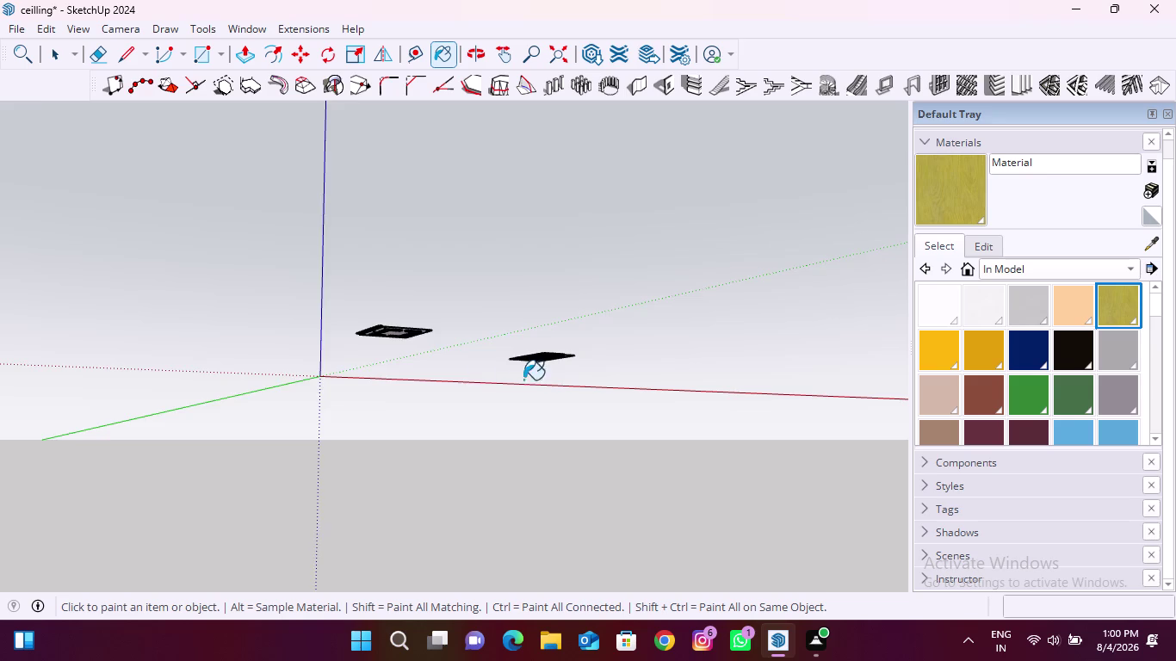
scroll(up, 3)
middle_drag(614, 386, 533, 266)
scroll(up, 3)
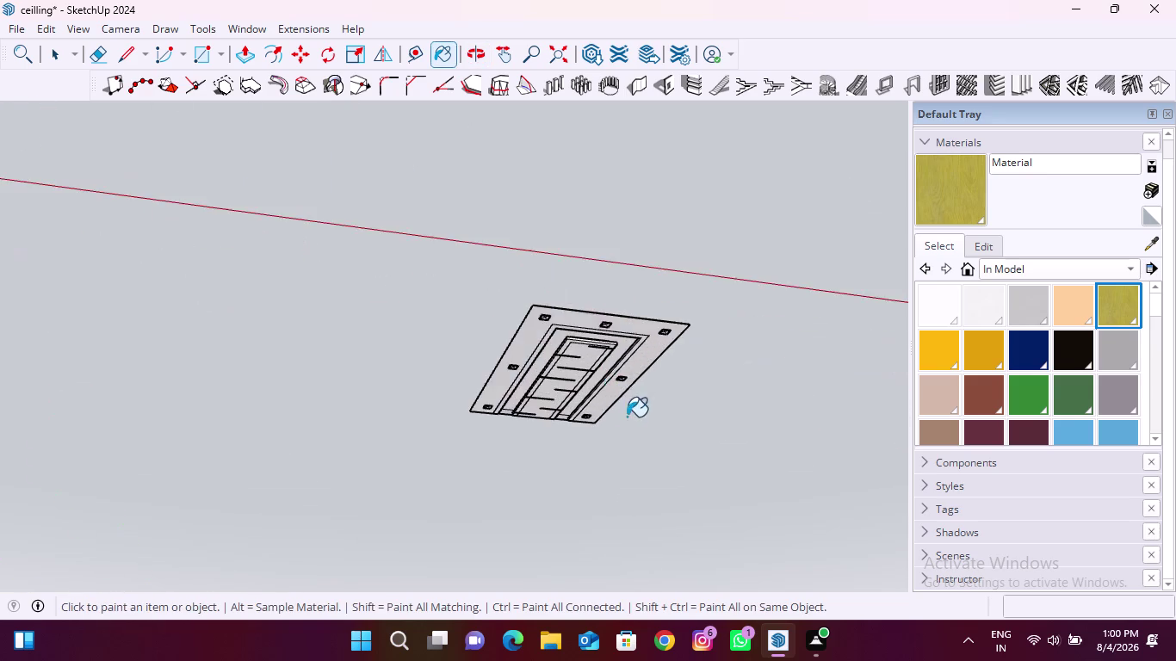
middle_drag(627, 416, 533, 336)
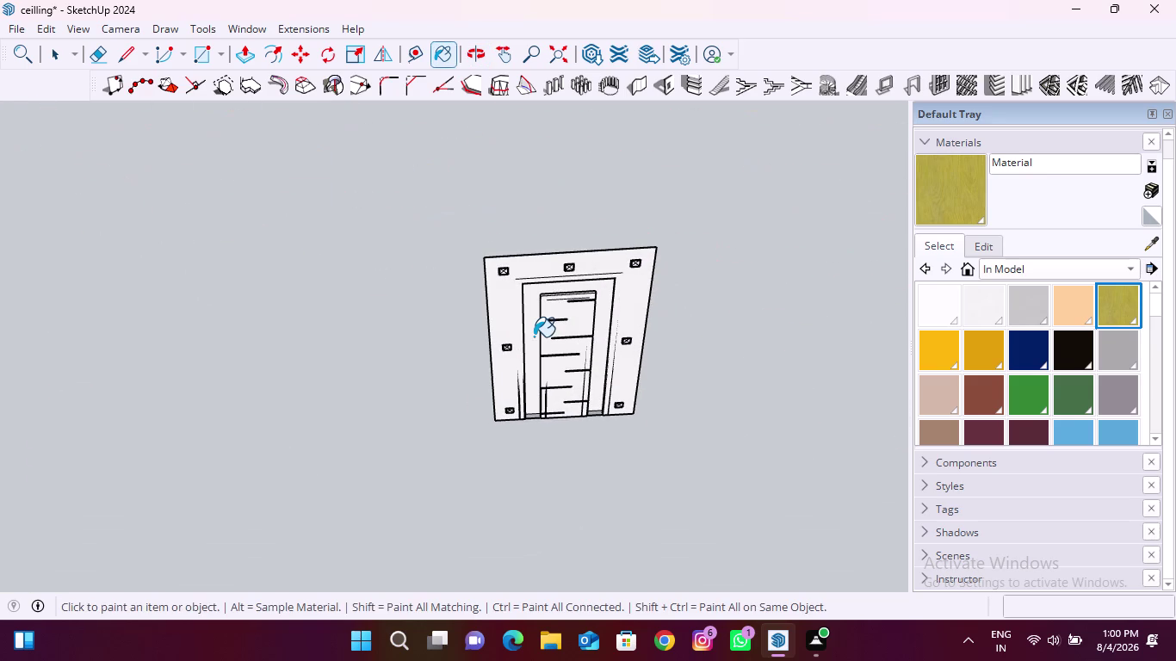
middle_drag(586, 336, 533, 277)
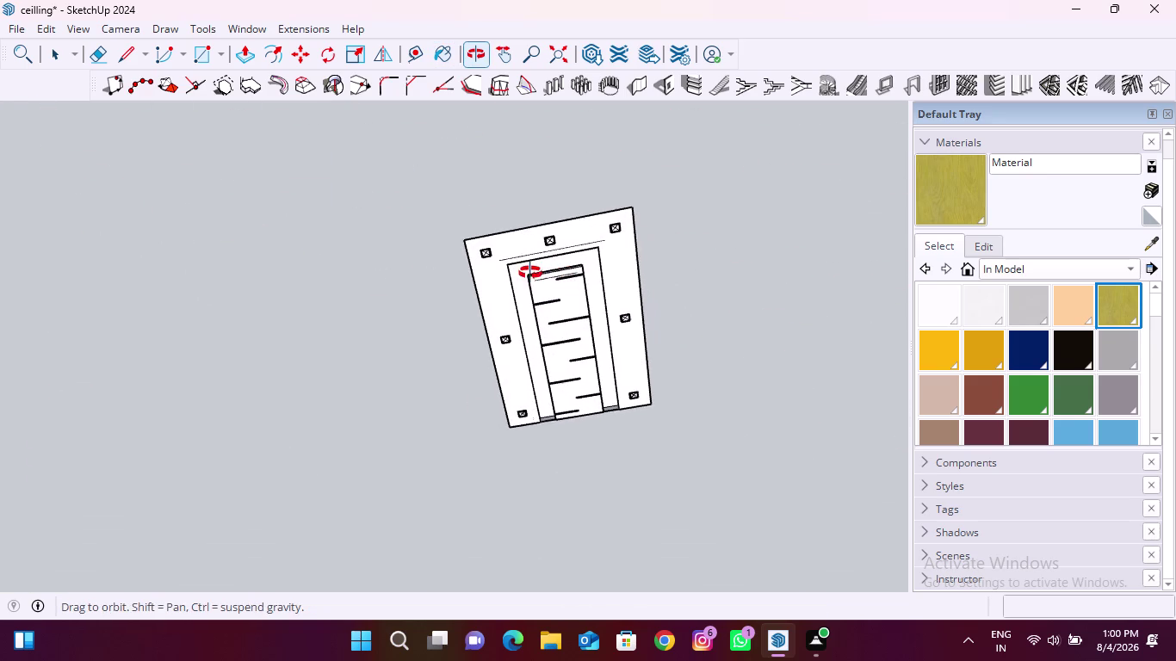
middle_drag(533, 277, 529, 272)
scroll(down, 3)
middle_drag(565, 466, 488, 419)
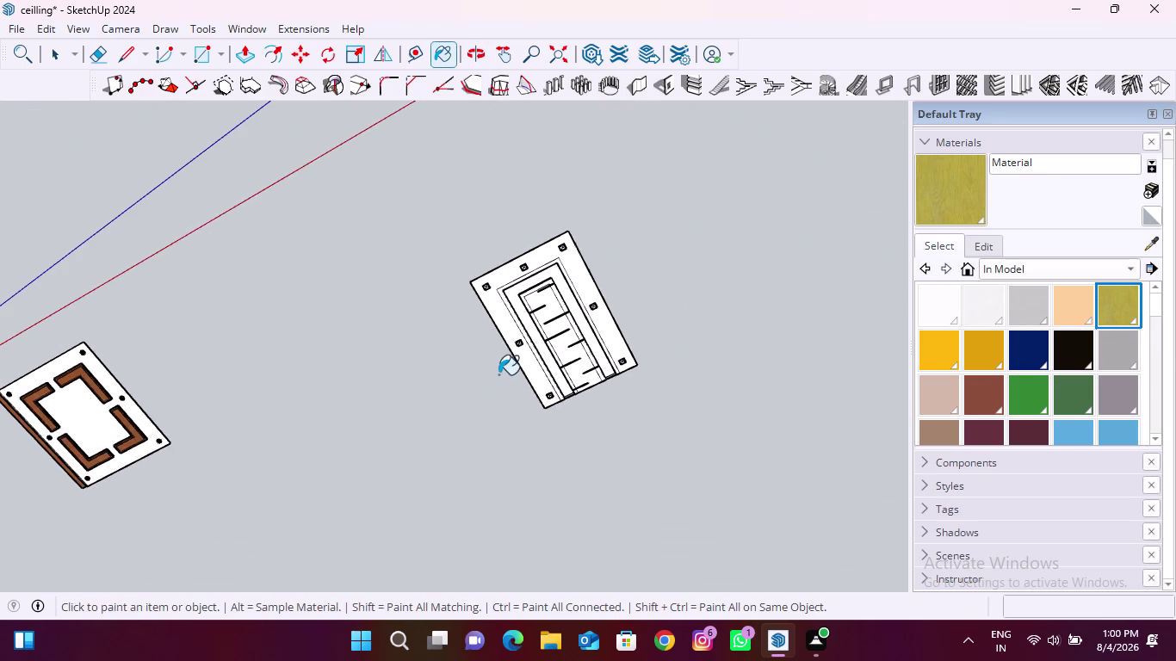
middle_drag(485, 367, 631, 348)
scroll(up, 3)
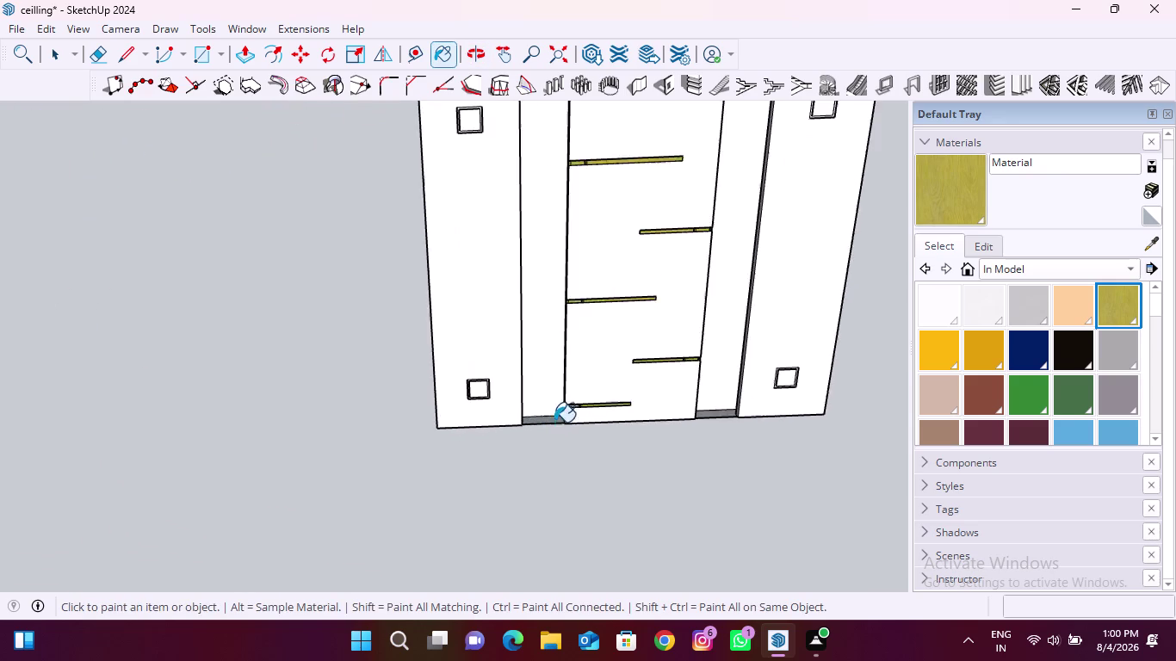
scroll(up, 3)
click(54, 51)
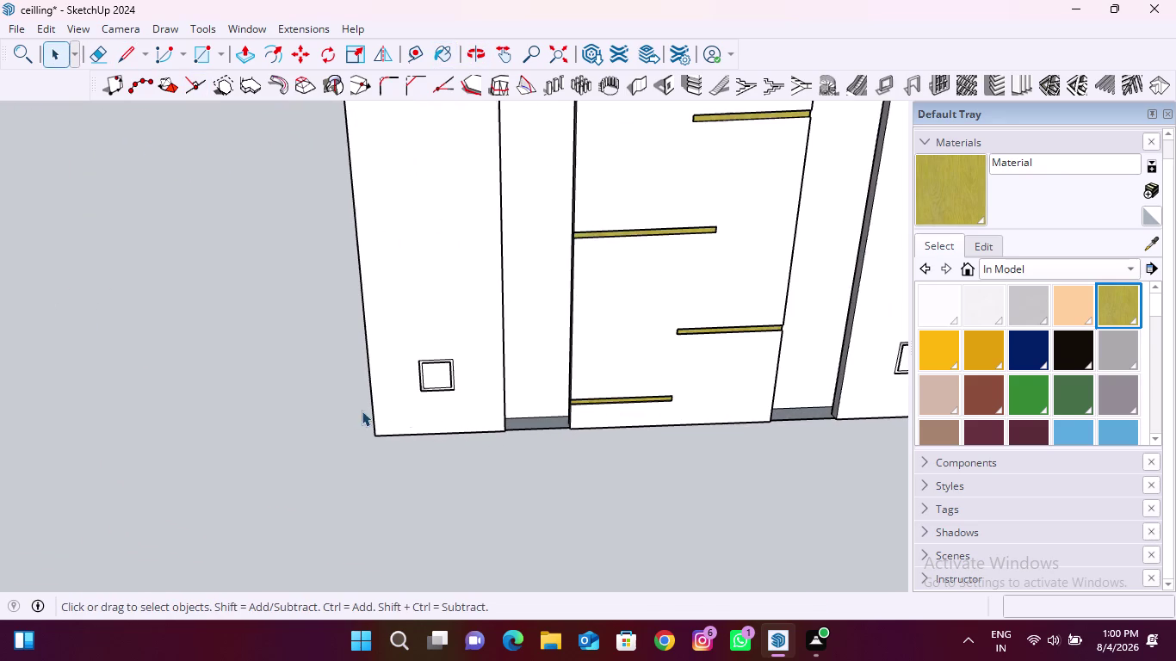
scroll(up, 3)
click(497, 425)
right_click(487, 433)
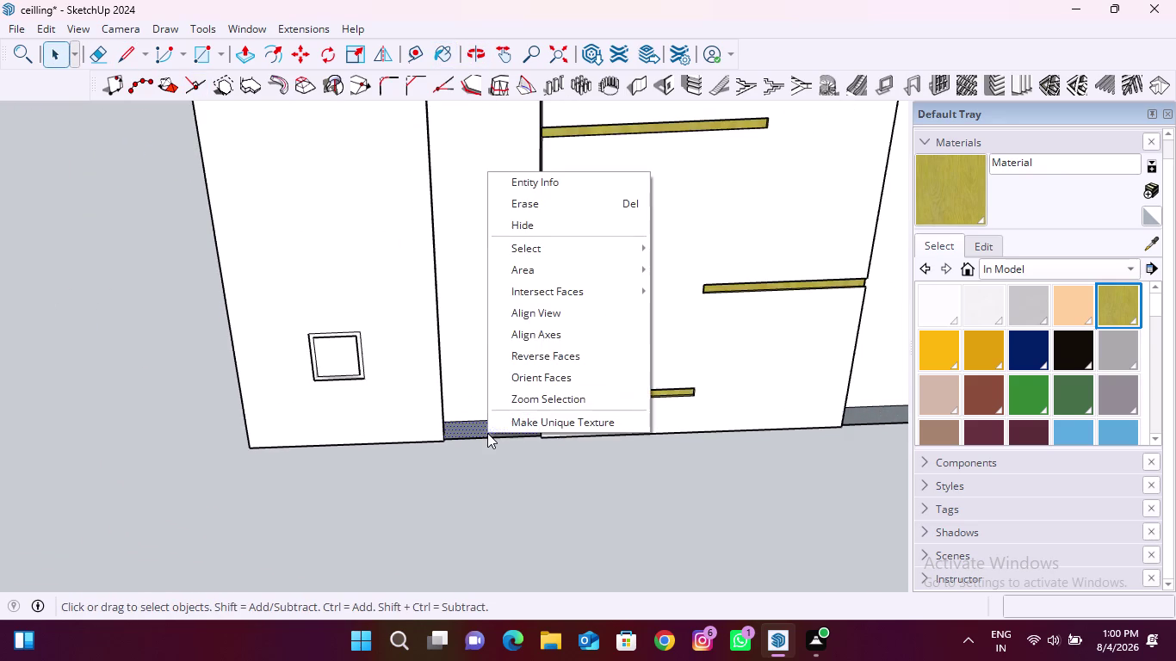
click(557, 363)
scroll(down, 3)
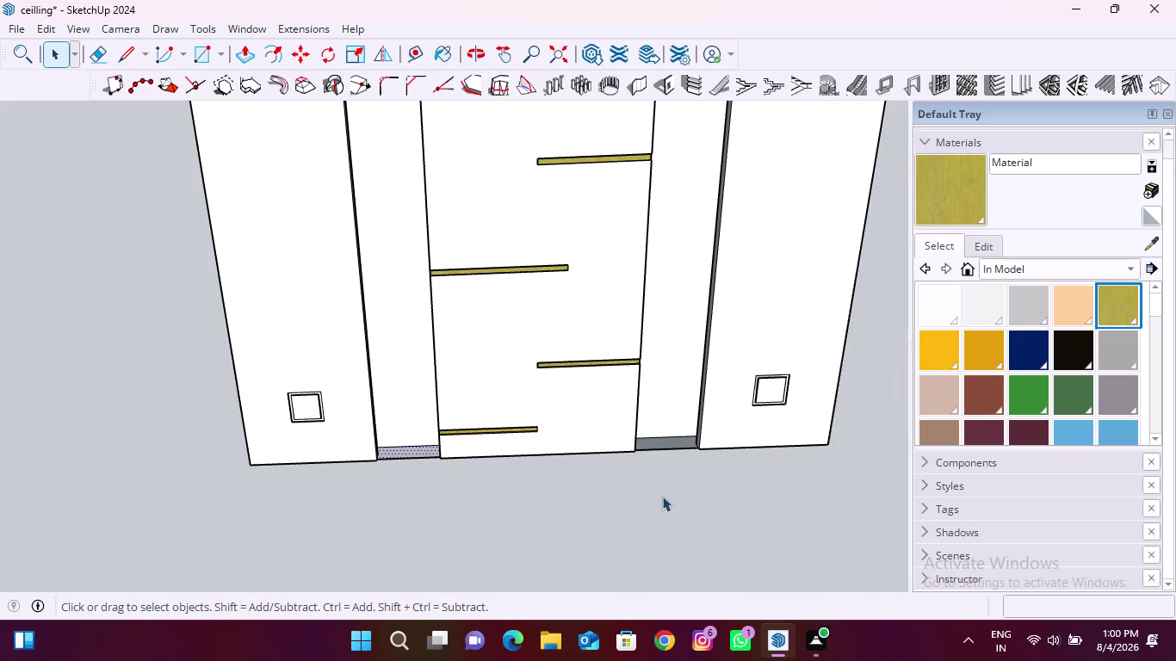
scroll(up, 3)
click(674, 441)
right_click(674, 441)
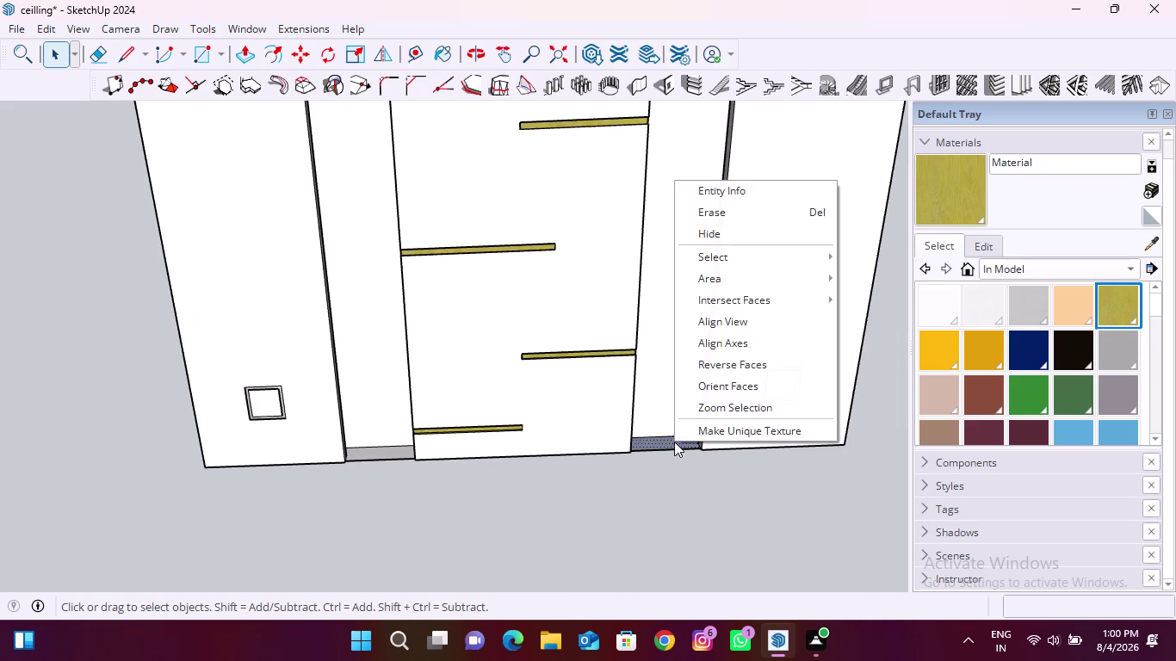
click(730, 359)
scroll(down, 3)
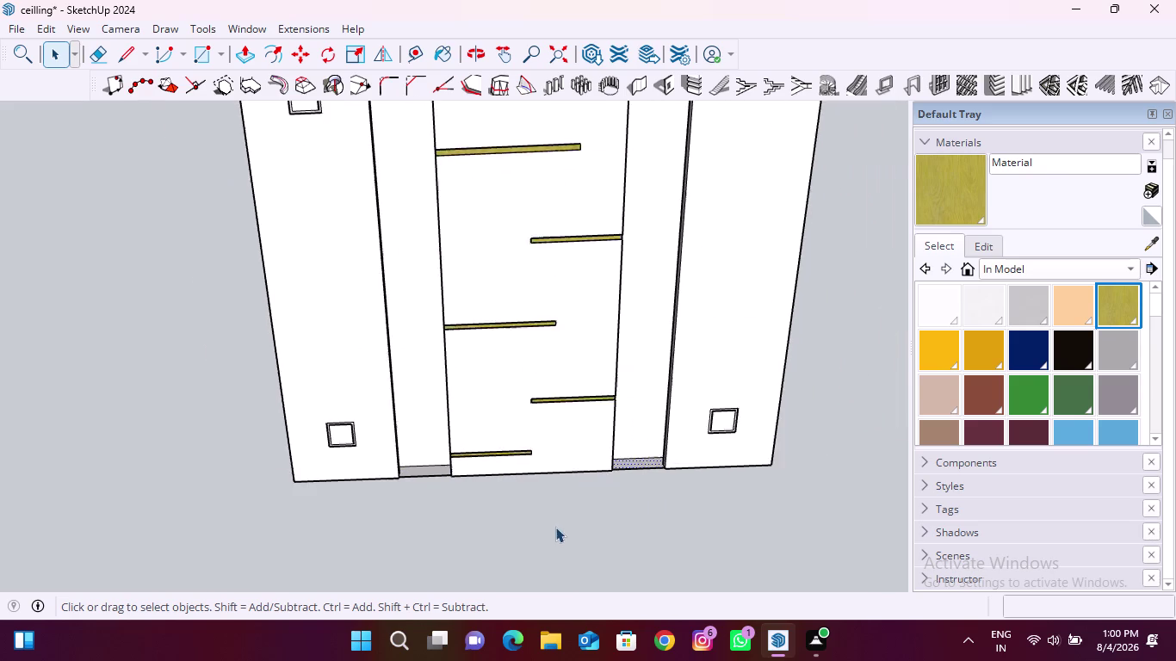
scroll(down, 3)
click(778, 495)
scroll(down, 3)
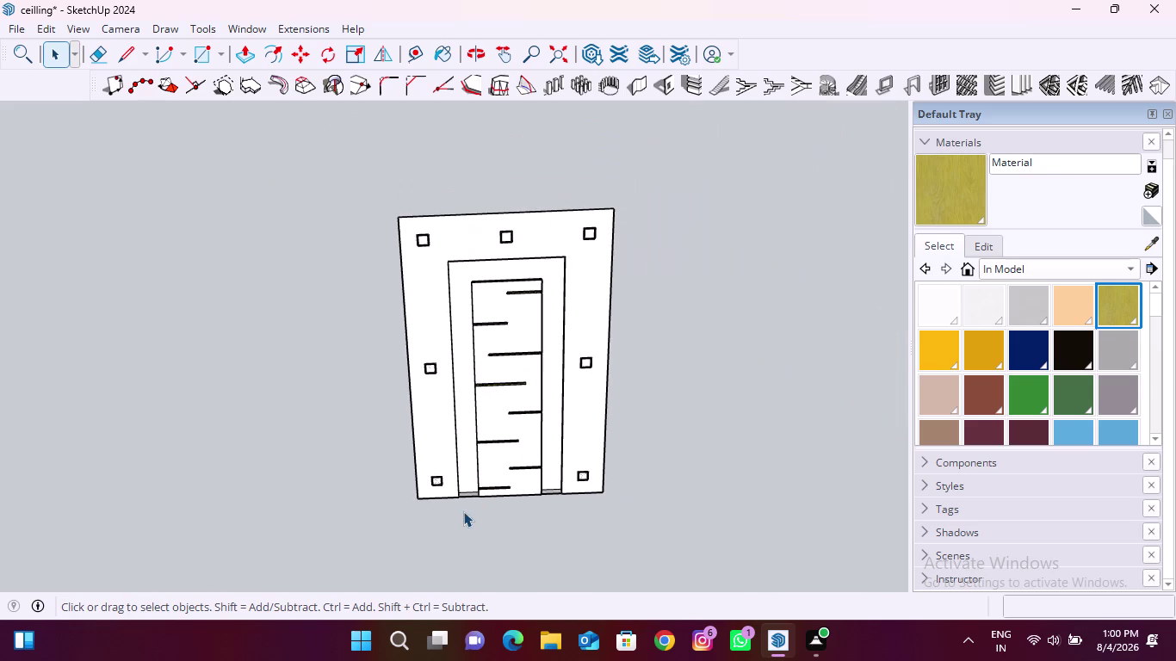
middle_drag(458, 512, 509, 522)
Orbit to the ceiling edge side-on and select the slab's long outer edge.
middle_click(509, 523)
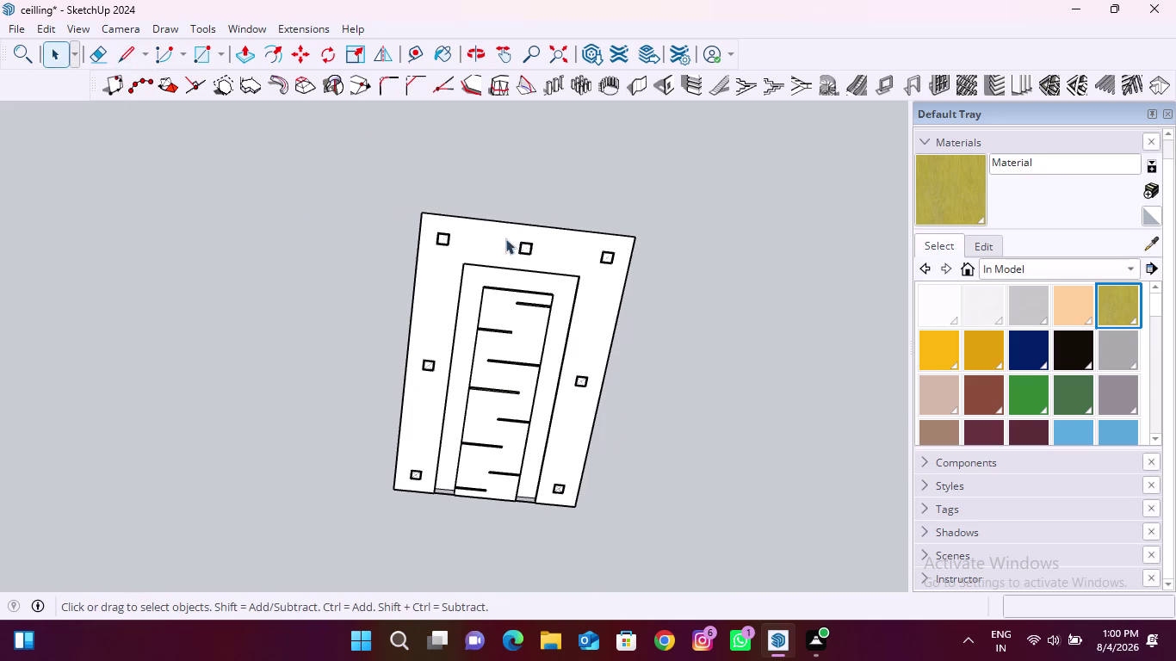
scroll(up, 3)
middle_drag(527, 238, 510, 368)
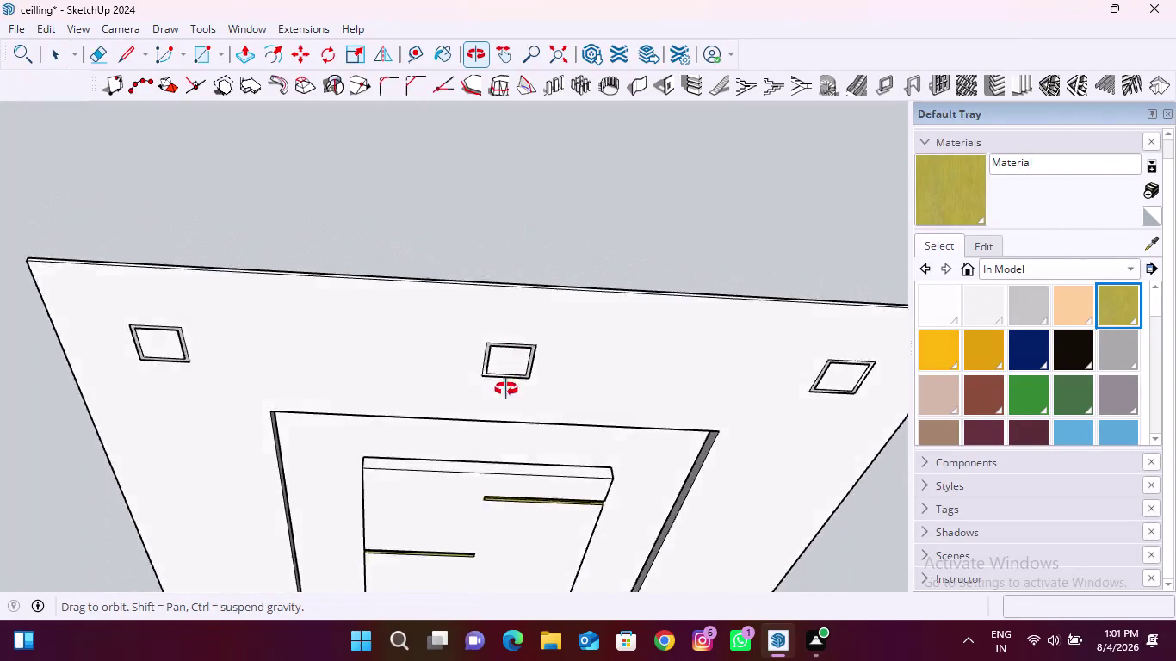
middle_drag(510, 367, 495, 442)
scroll(up, 3)
click(526, 386)
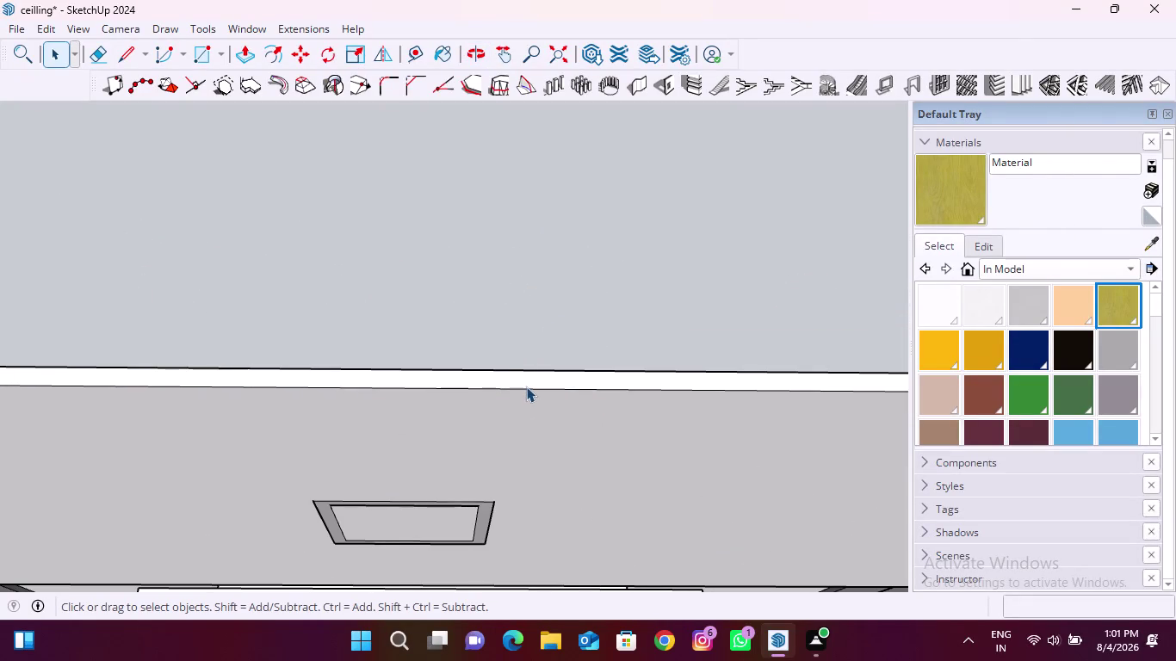
click(524, 390)
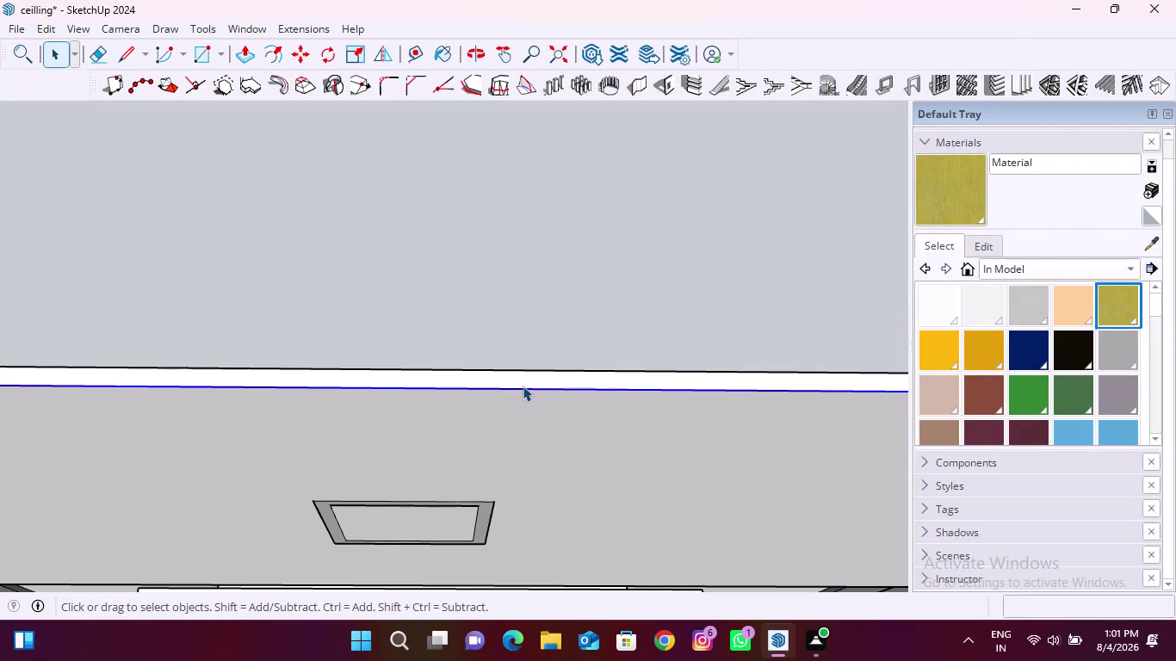
Add the left and right outer edges to the selection.
scroll(down, 3)
scroll(up, 3)
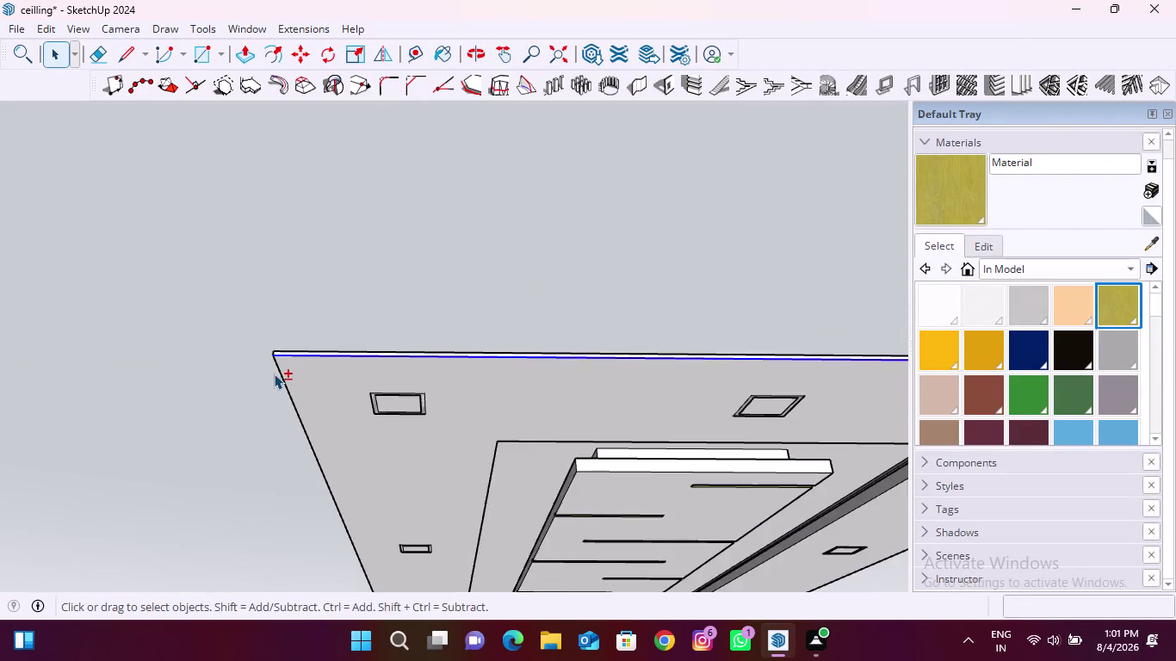
scroll(up, 3)
scroll(down, 3)
scroll(up, 3)
scroll(down, 3)
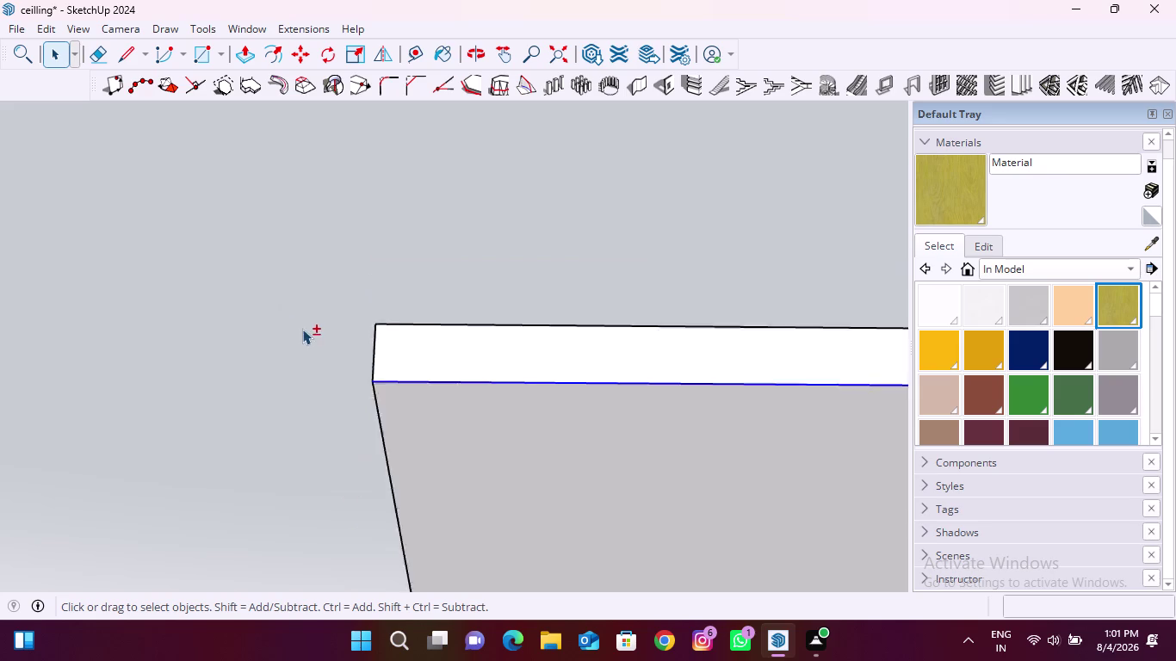
scroll(down, 3)
click(315, 348)
scroll(down, 3)
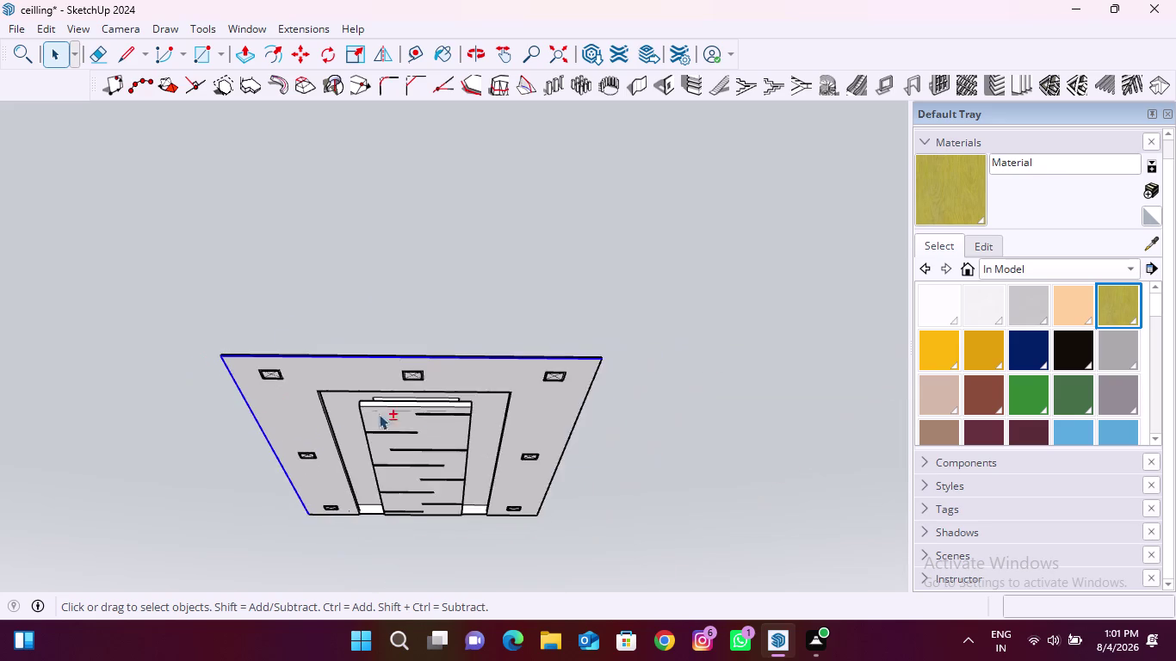
scroll(up, 3)
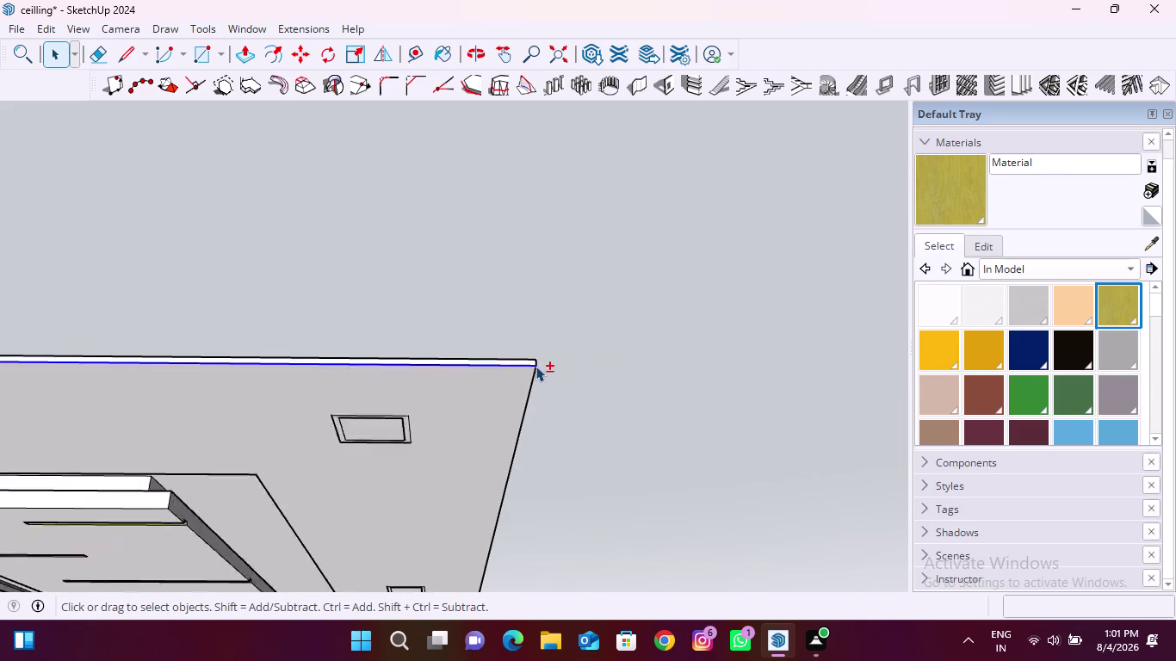
scroll(up, 3)
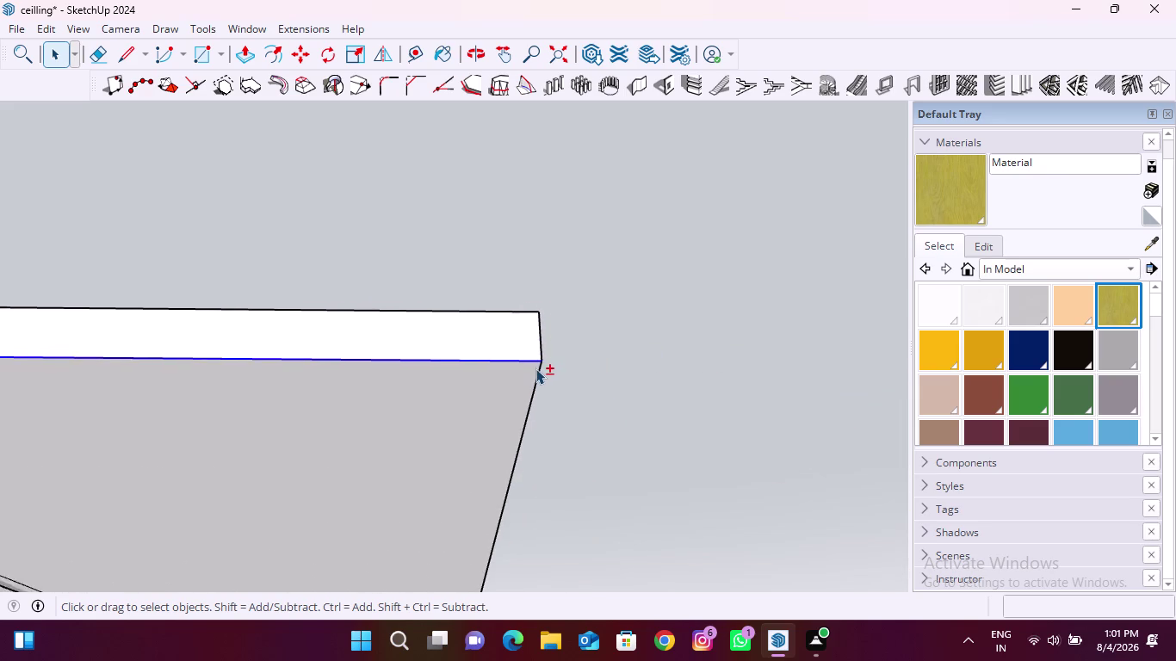
scroll(up, 3)
click(539, 372)
scroll(down, 3)
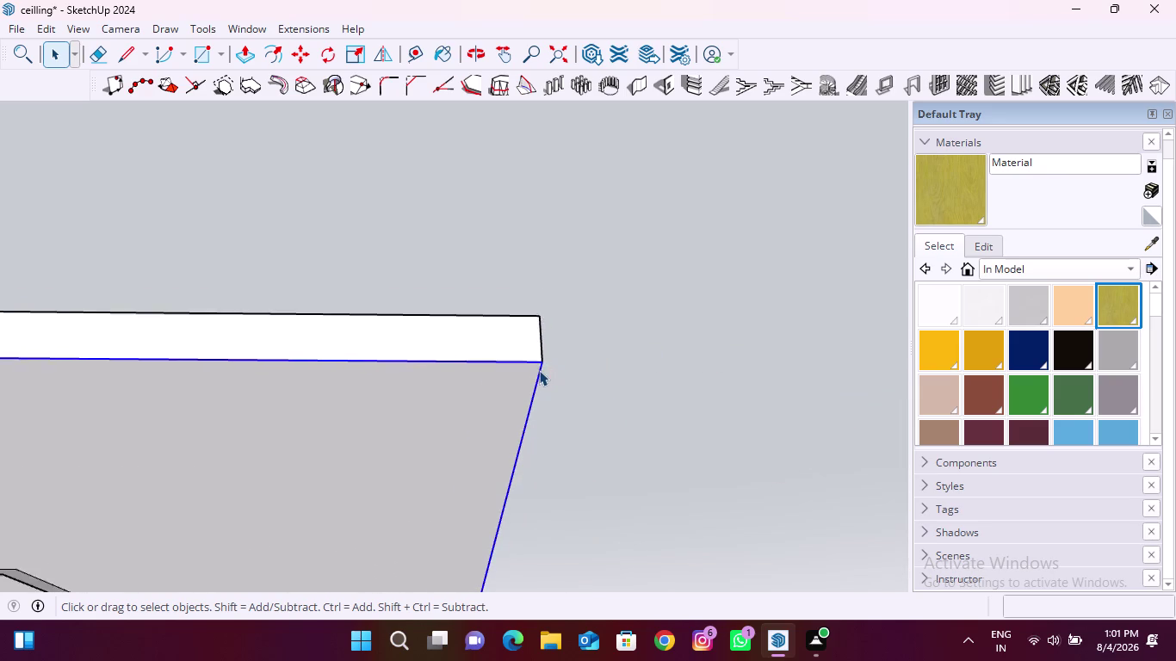
scroll(down, 3)
Offset the ceiling's outer edge 6 inches outward.
scroll(down, 3)
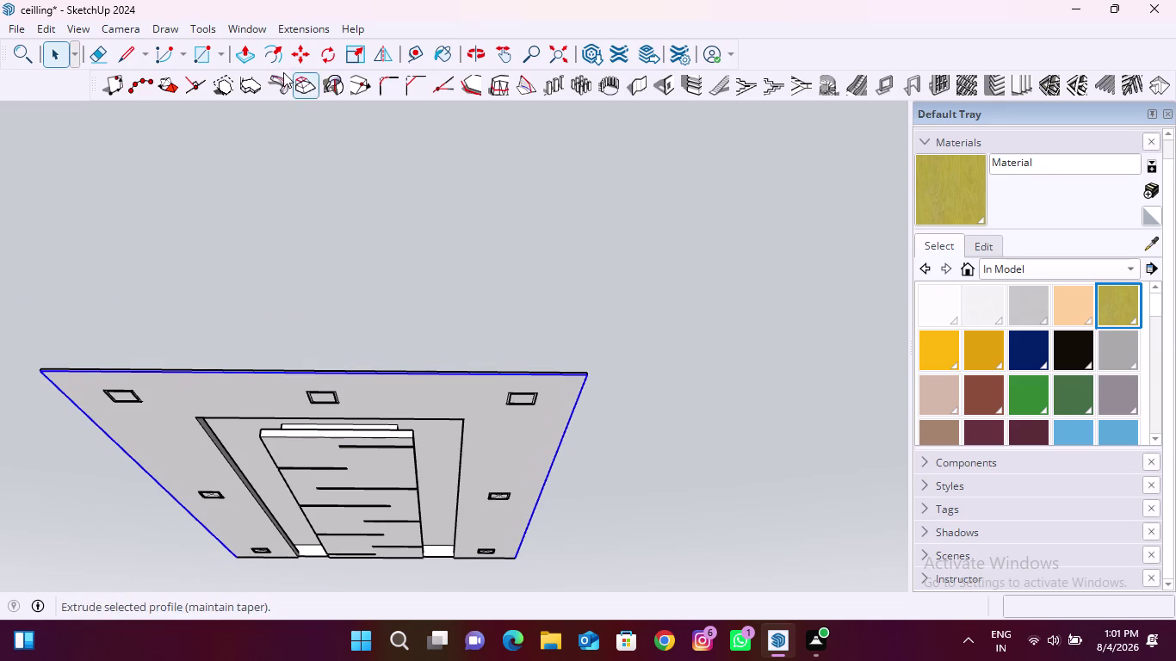
click(276, 57)
scroll(up, 3)
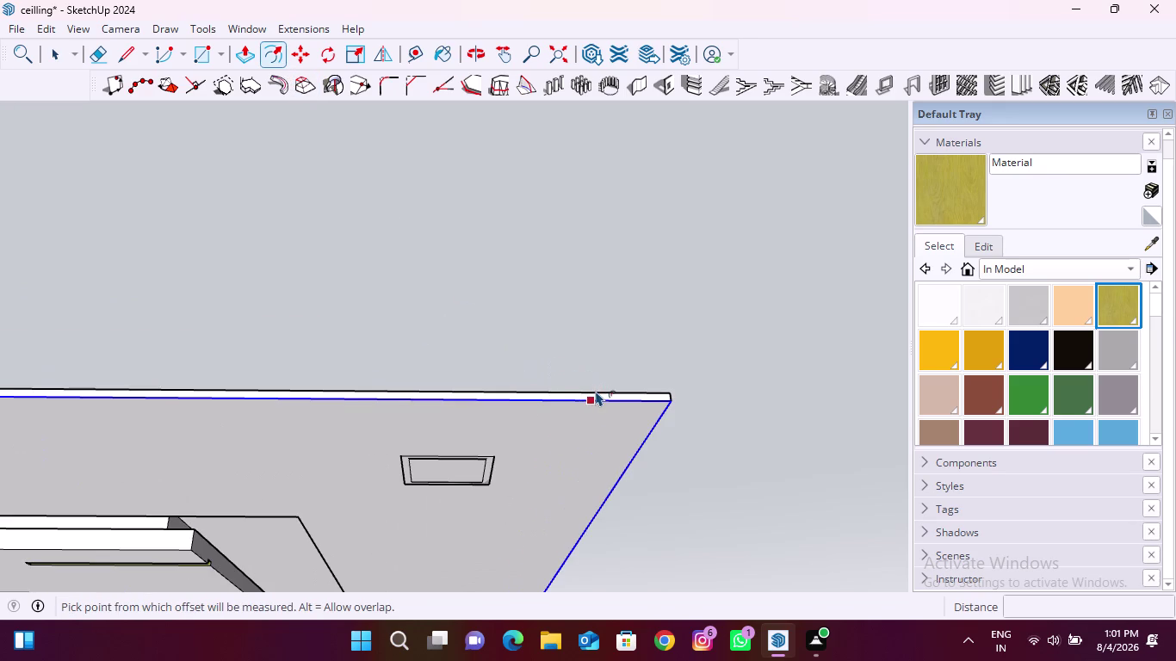
click(596, 391)
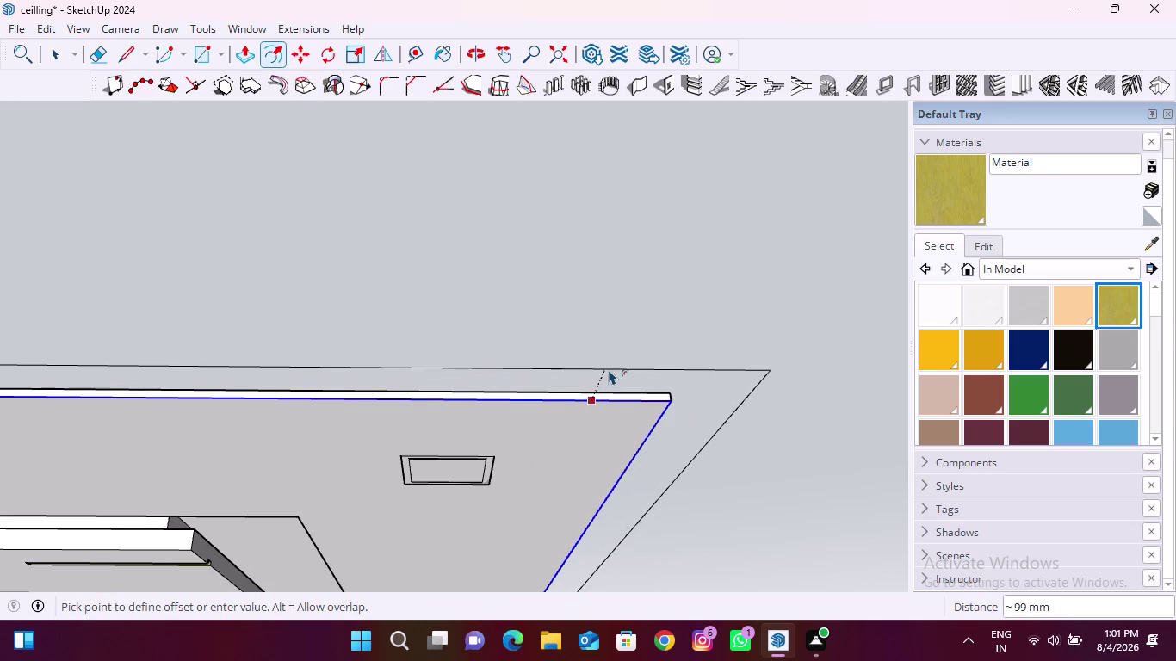
text(6")
key(Return)
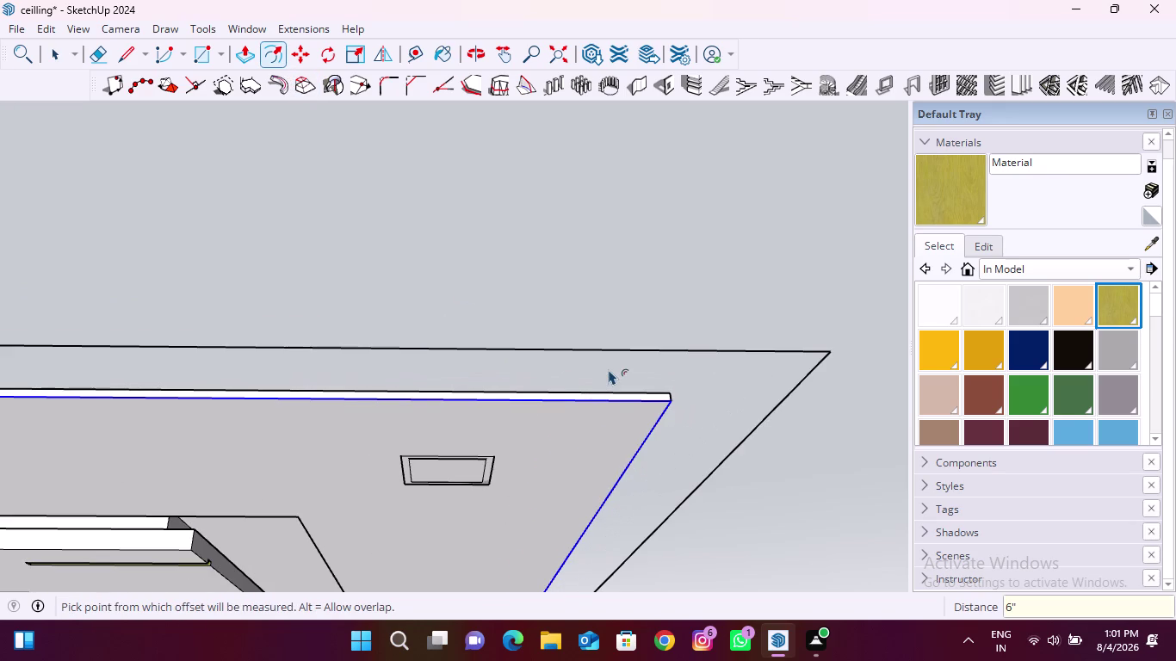
Orbit around the ceiling to inspect the new offset outline.
scroll(down, 3)
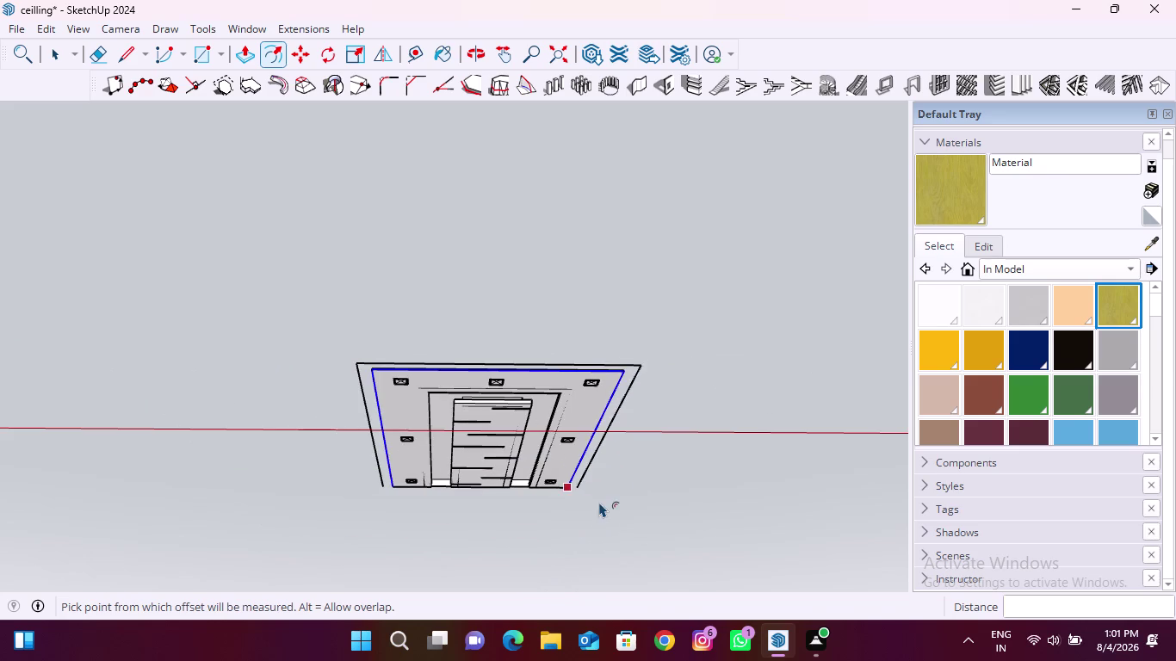
middle_drag(599, 502, 318, 405)
middle_drag(645, 424, 347, 320)
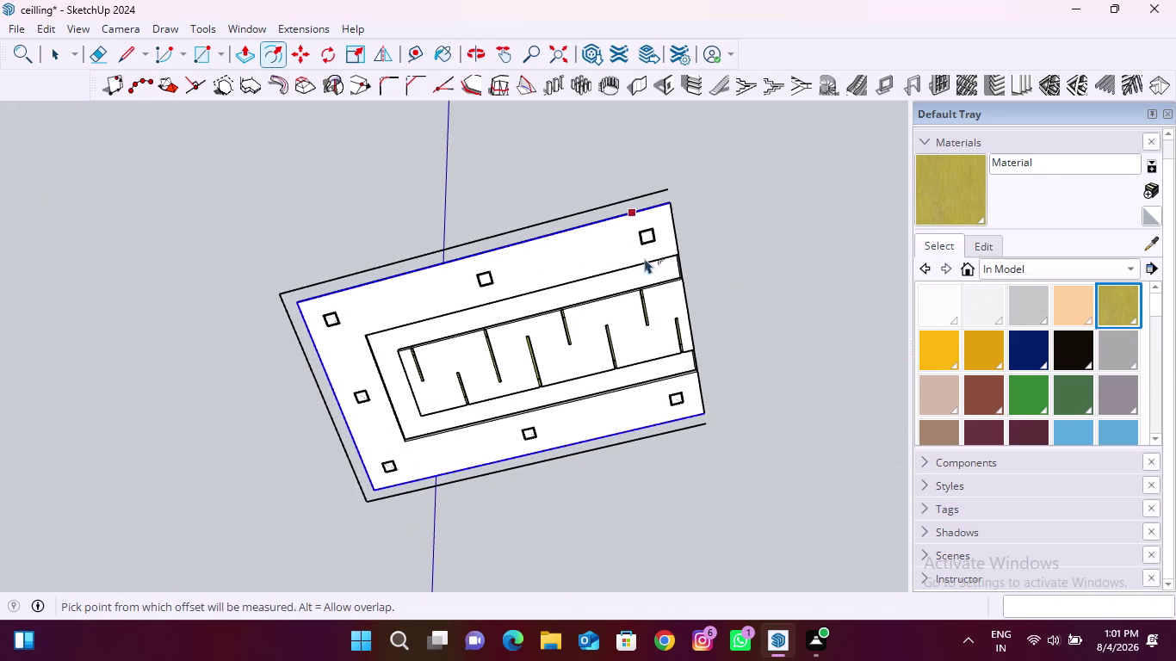
middle_drag(644, 235, 496, 396)
scroll(up, 3)
middle_drag(627, 166, 553, 303)
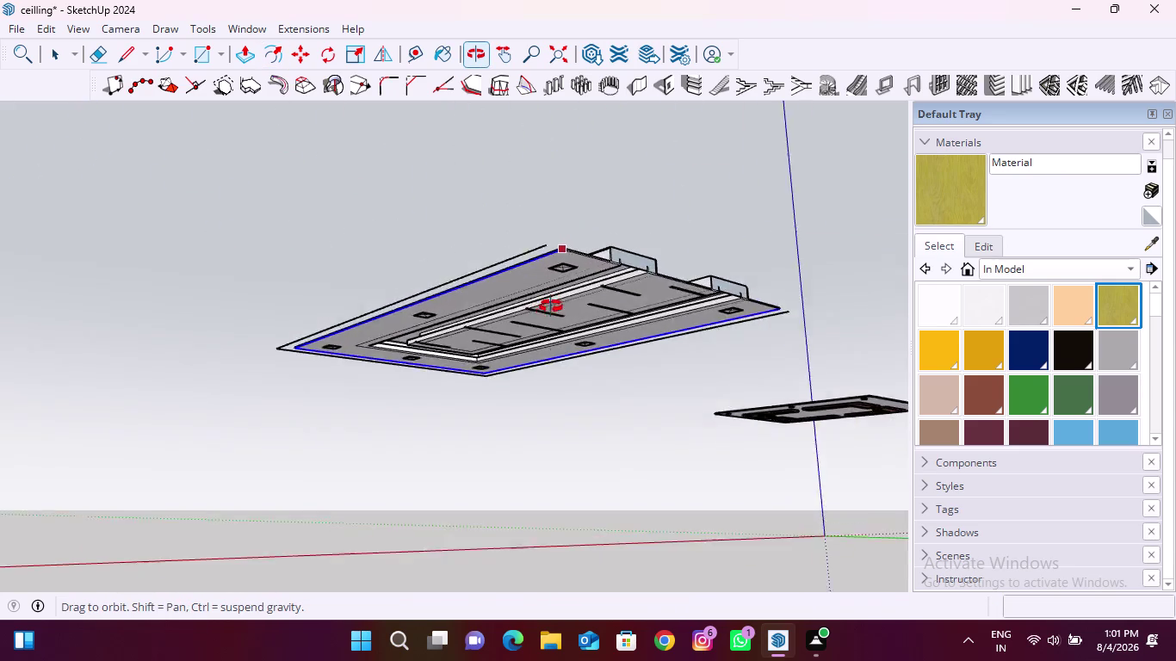
middle_drag(553, 302, 400, 491)
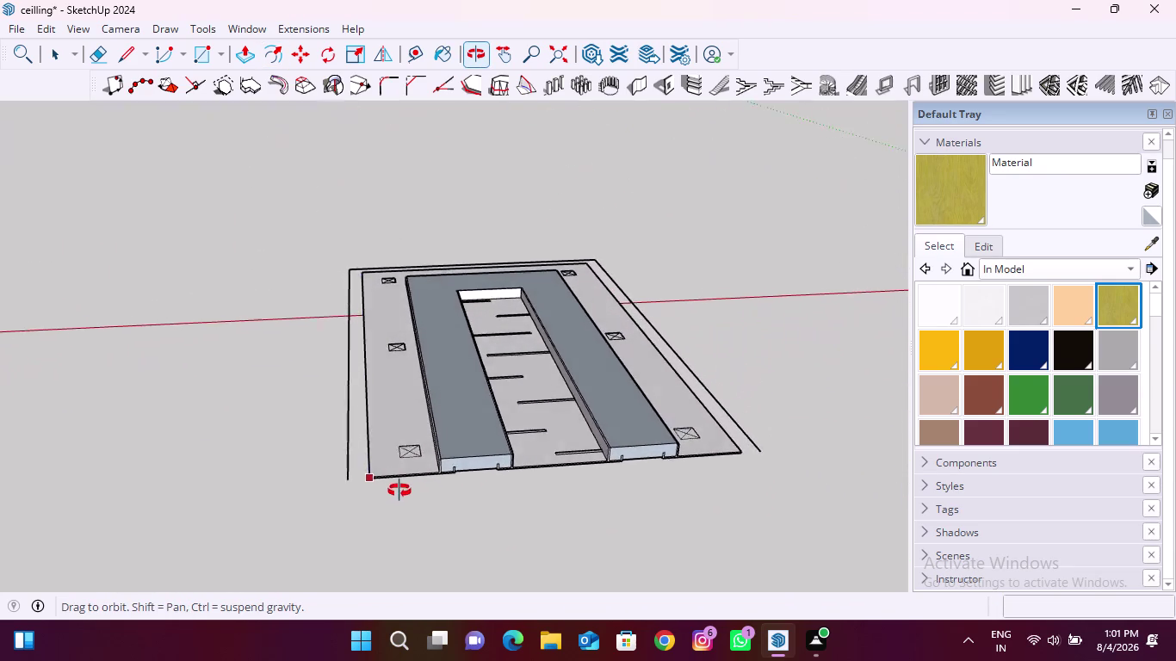
middle_drag(399, 491, 396, 496)
scroll(up, 3)
scroll(down, 3)
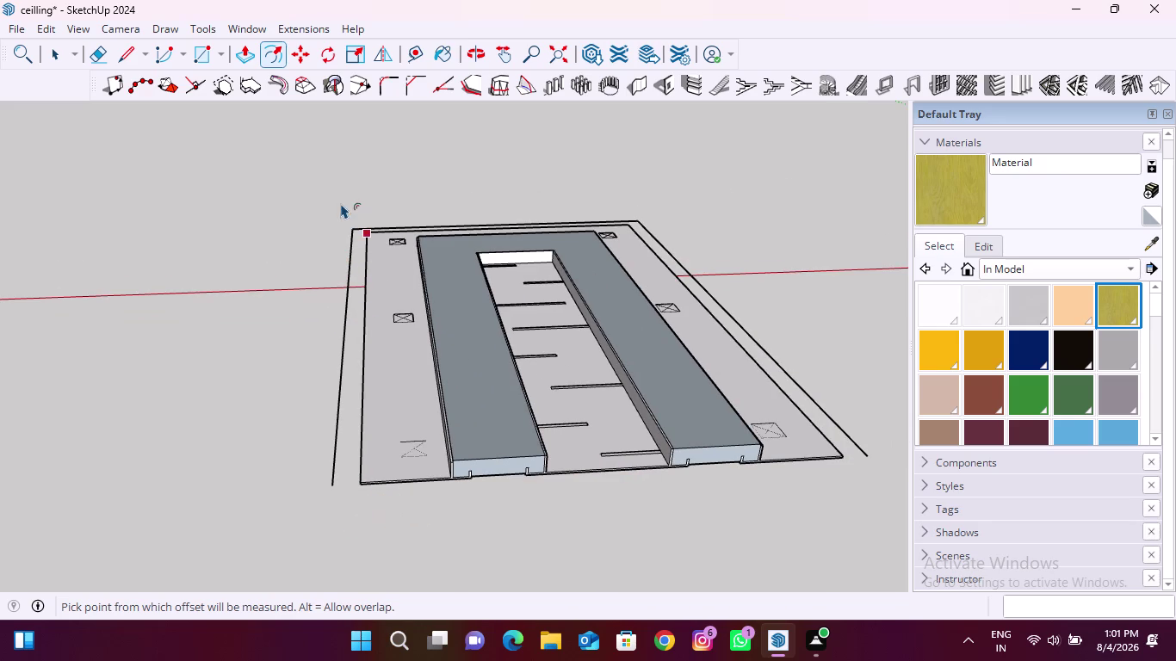
click(410, 57)
middle_drag(383, 523, 403, 500)
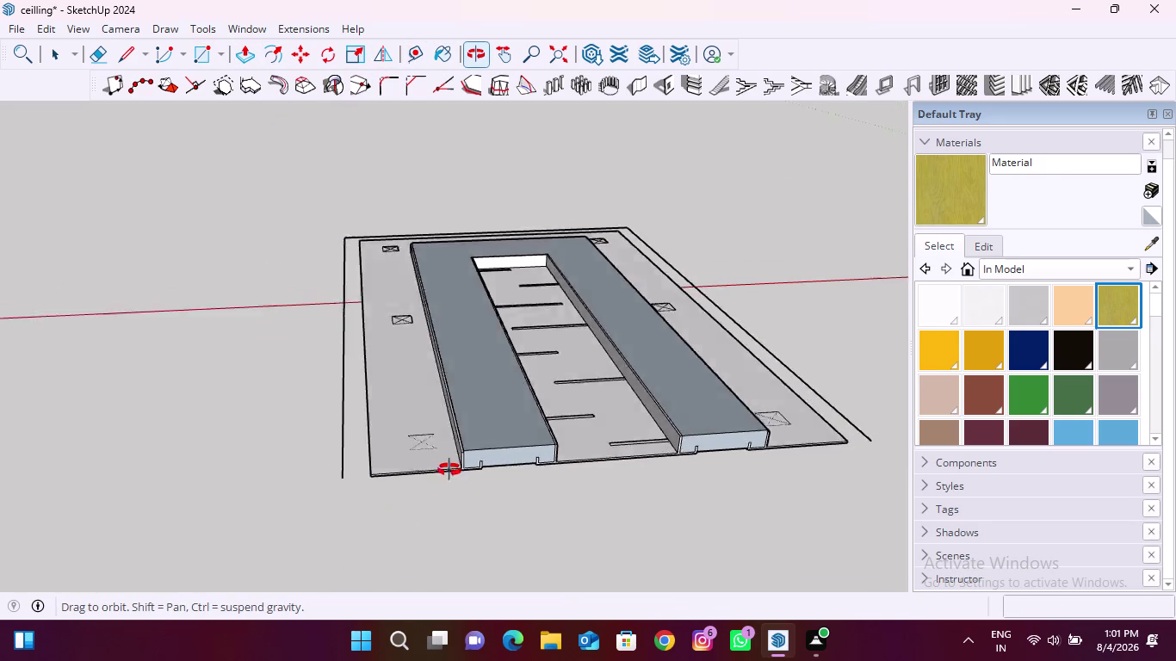
middle_drag(403, 500, 721, 234)
scroll(up, 3)
scroll(down, 3)
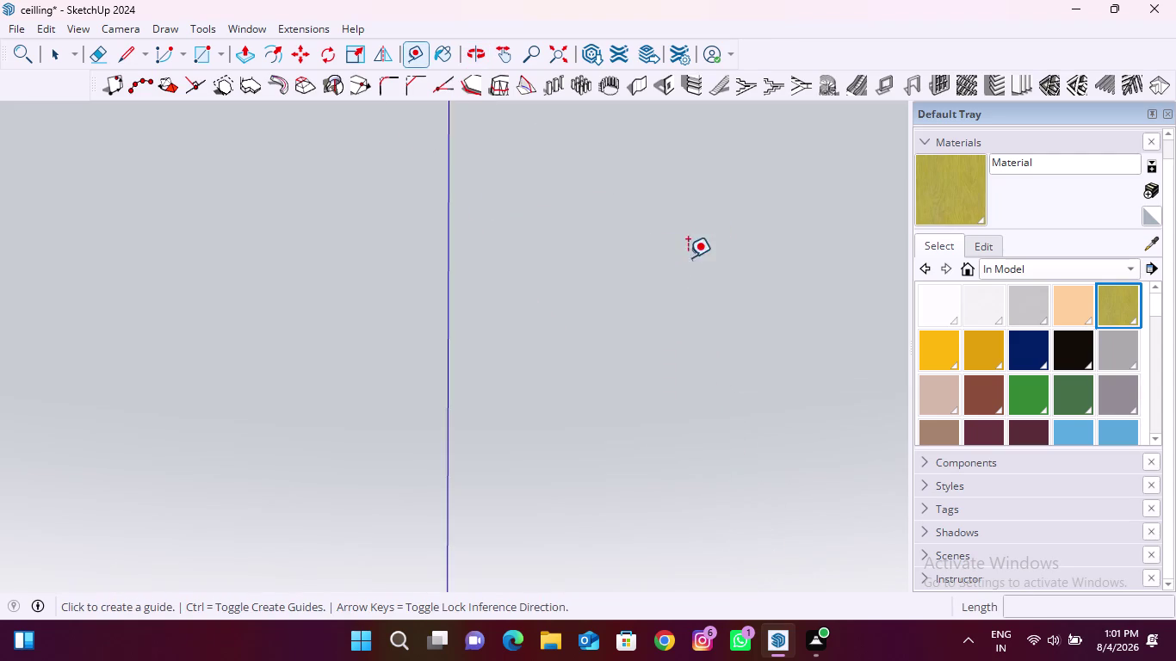
Place a Tape Measure guide 6 inches beyond the ceiling edge.
scroll(down, 3)
click(671, 267)
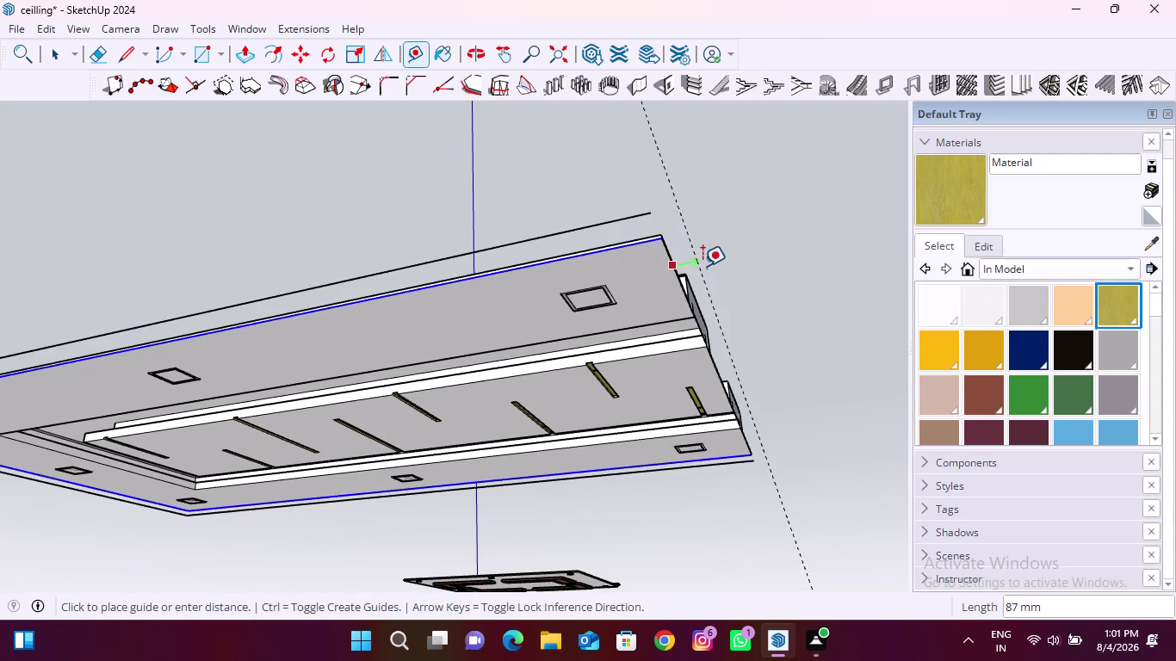
text(6")
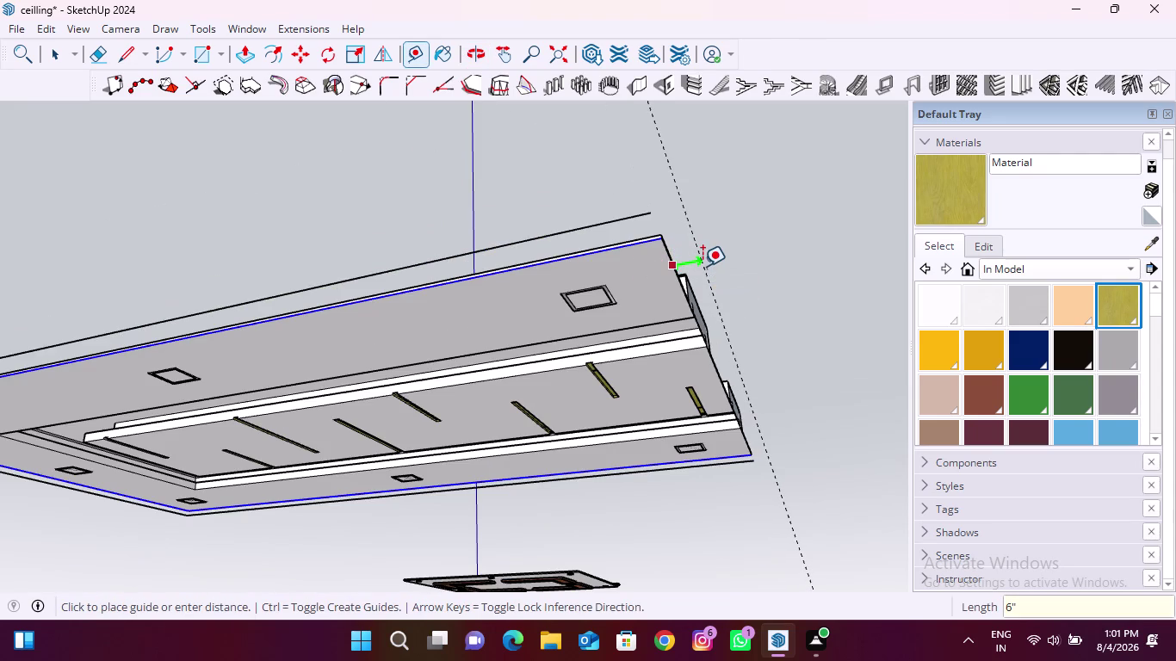
key(Return)
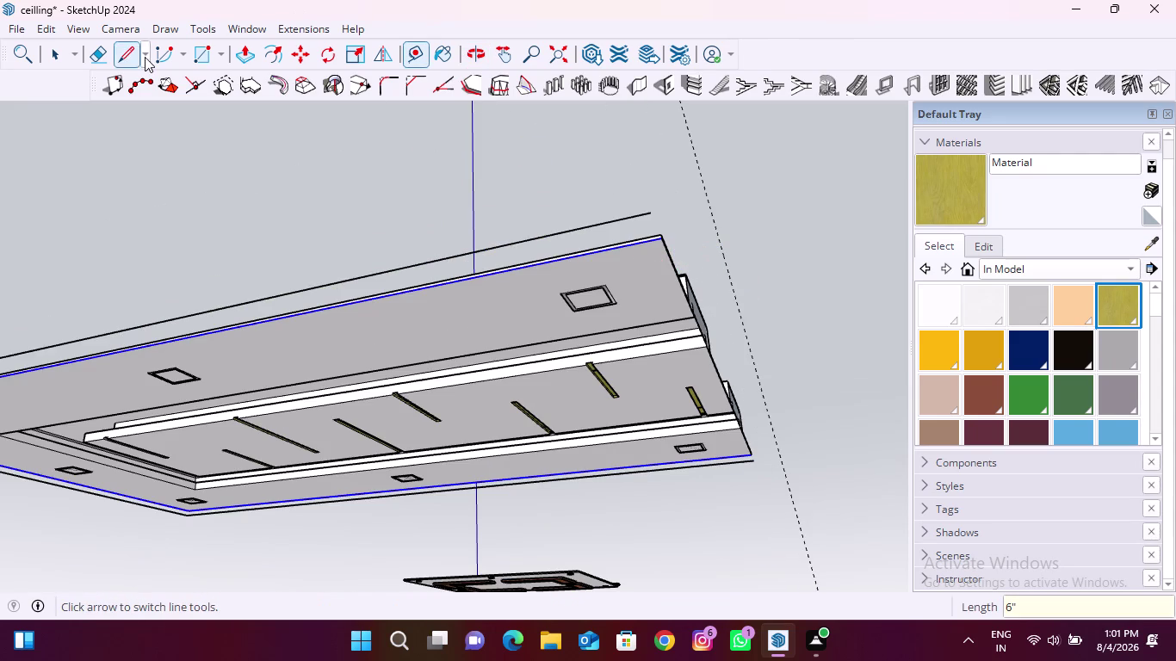
Draw a line extending the outline to meet the 6-inch guide.
click(120, 55)
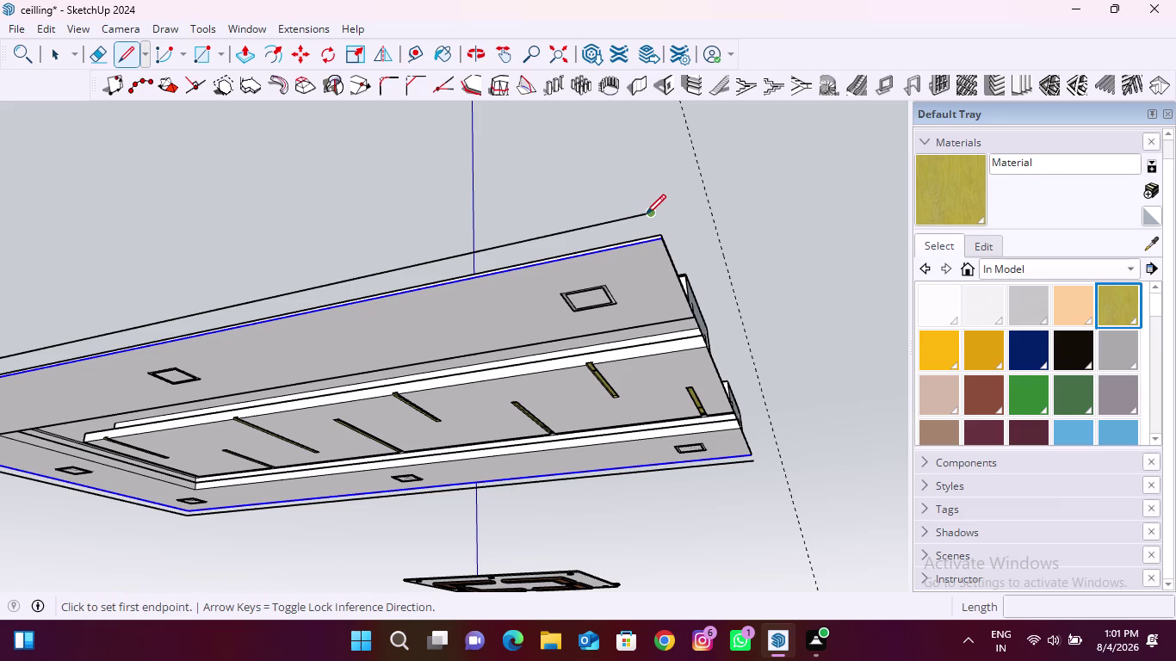
click(646, 214)
click(705, 202)
scroll(down, 3)
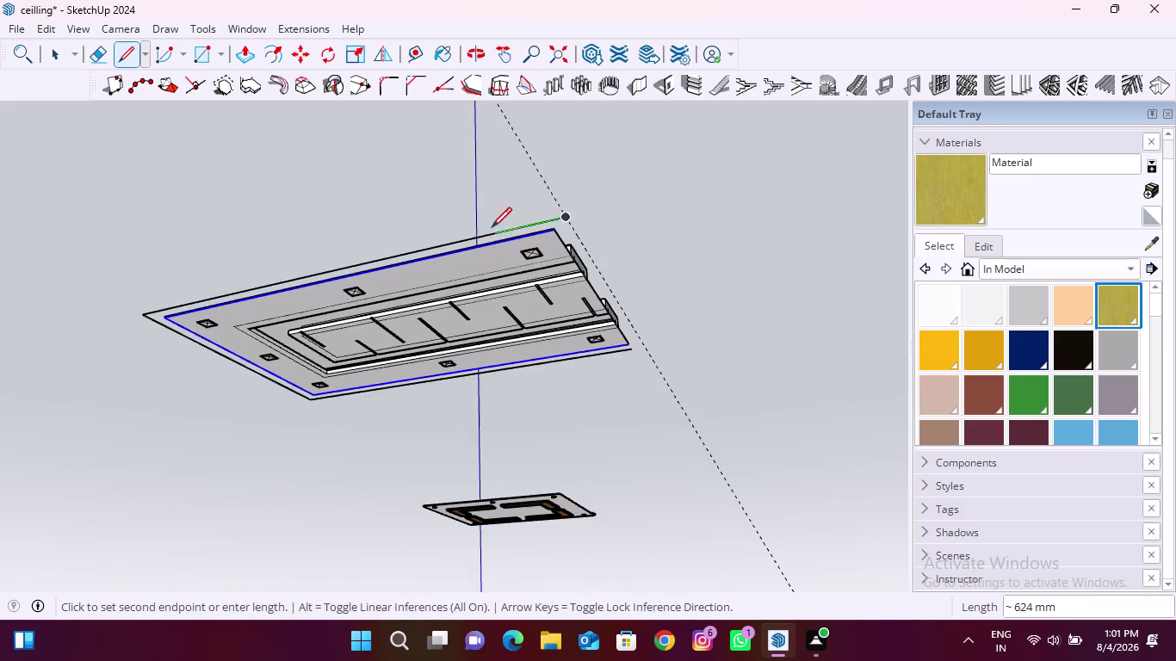
scroll(down, 3)
scroll(up, 3)
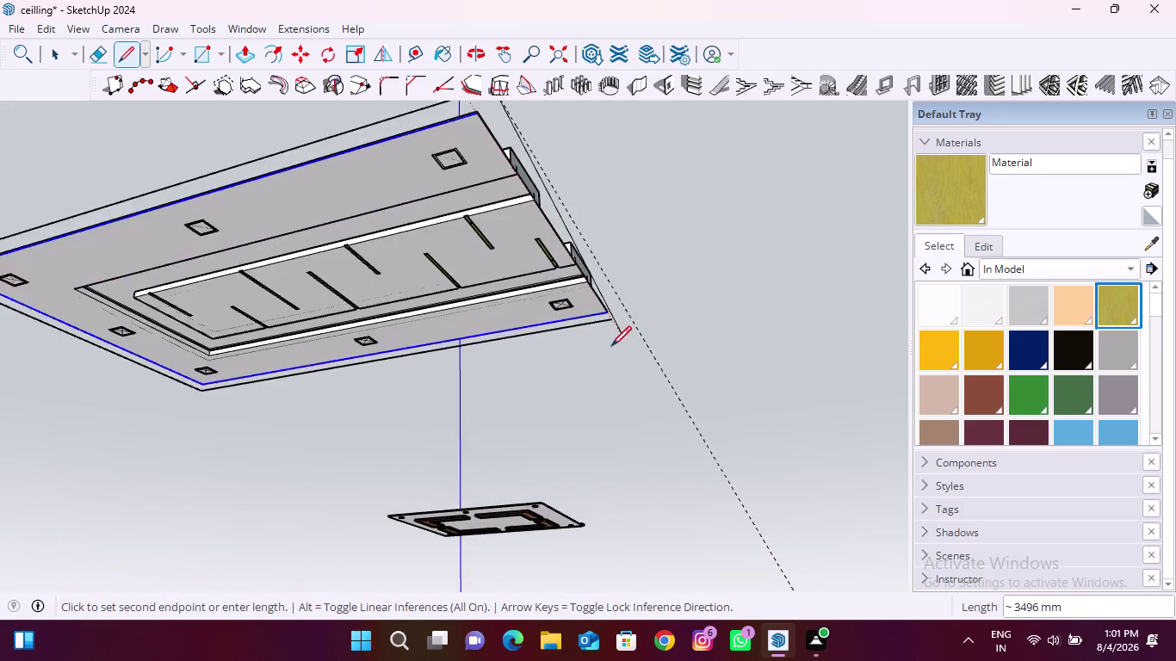
scroll(up, 3)
key(Escape)
scroll(up, 3)
click(578, 297)
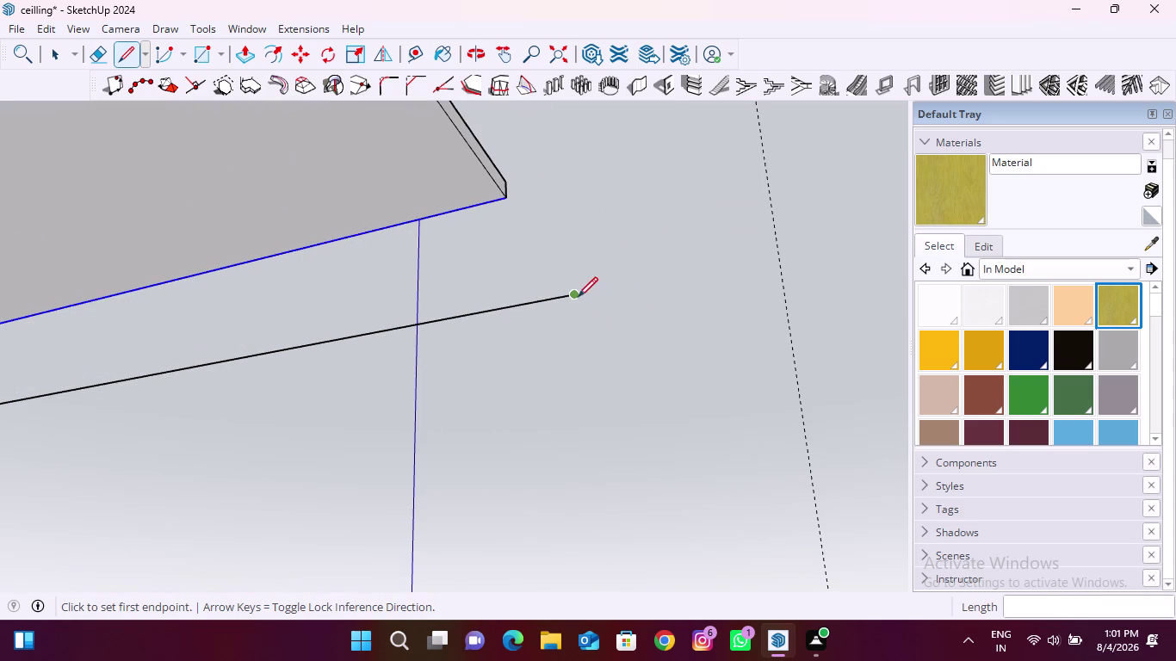
click(776, 258)
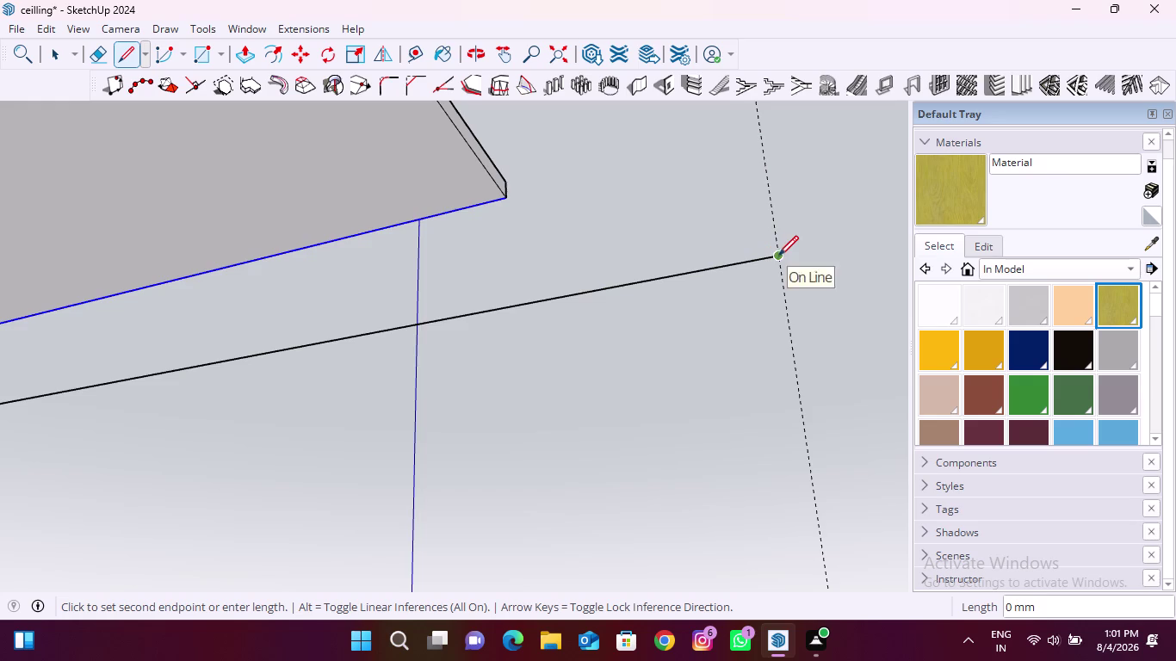
scroll(down, 3)
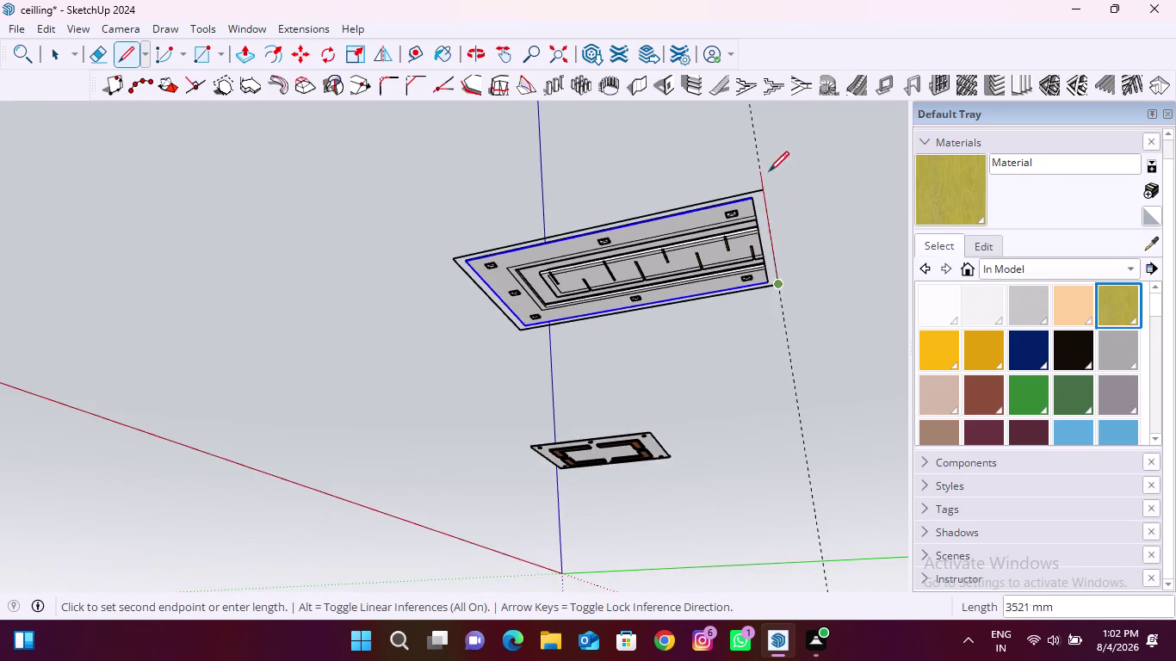
scroll(up, 3)
click(758, 199)
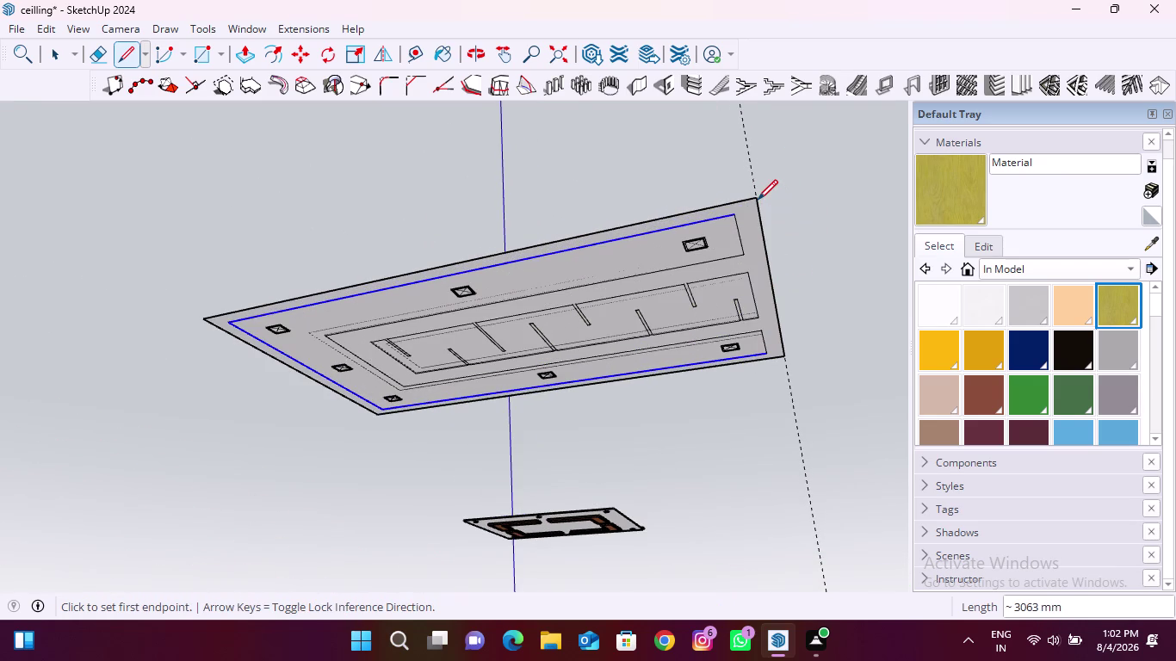
key(space)
scroll(down, 3)
Draw short lines closing the inner band's right end against the slab edge.
middle_drag(766, 261, 619, 217)
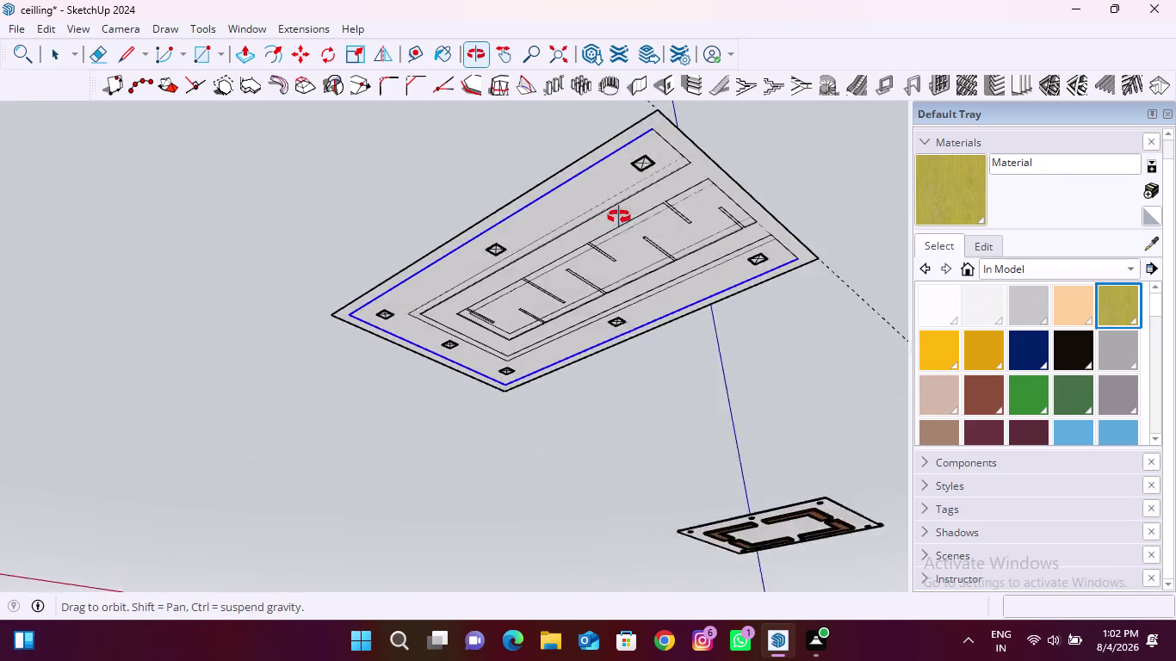
middle_drag(619, 217, 806, 196)
middle_click(811, 196)
scroll(up, 3)
click(116, 51)
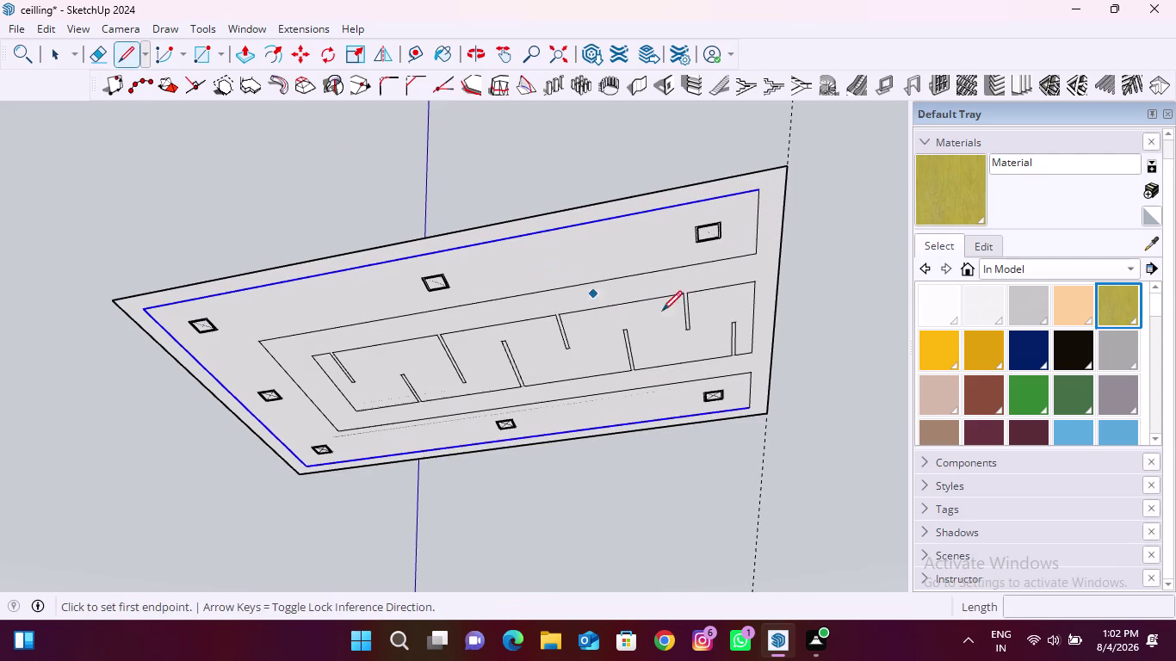
scroll(up, 3)
click(759, 243)
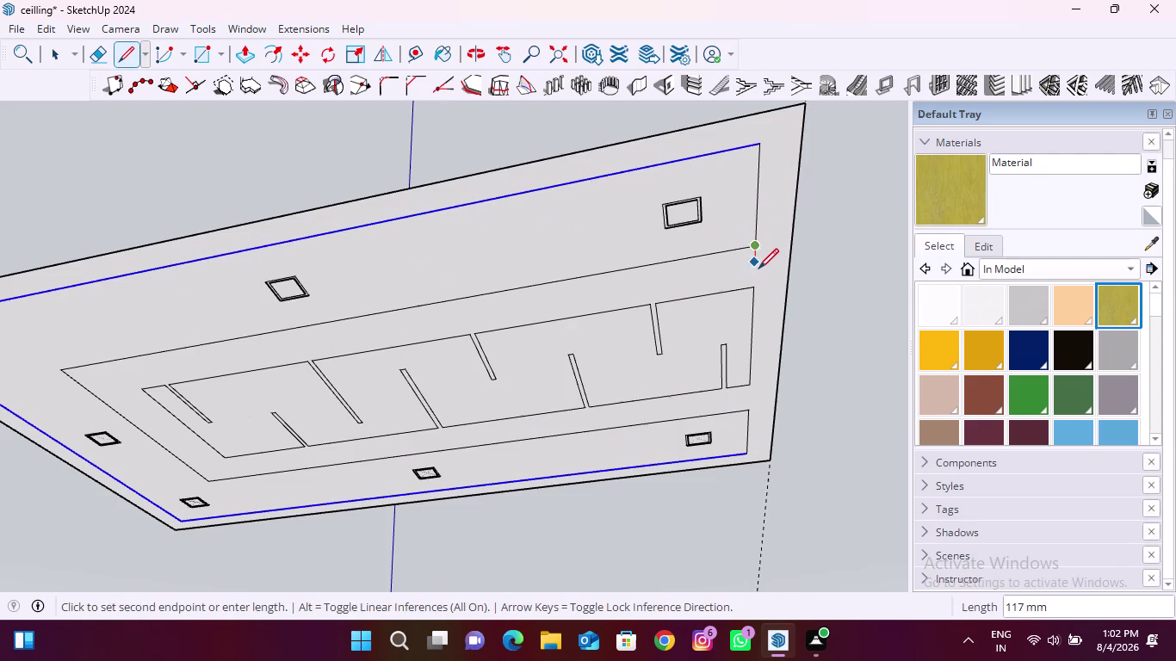
click(759, 284)
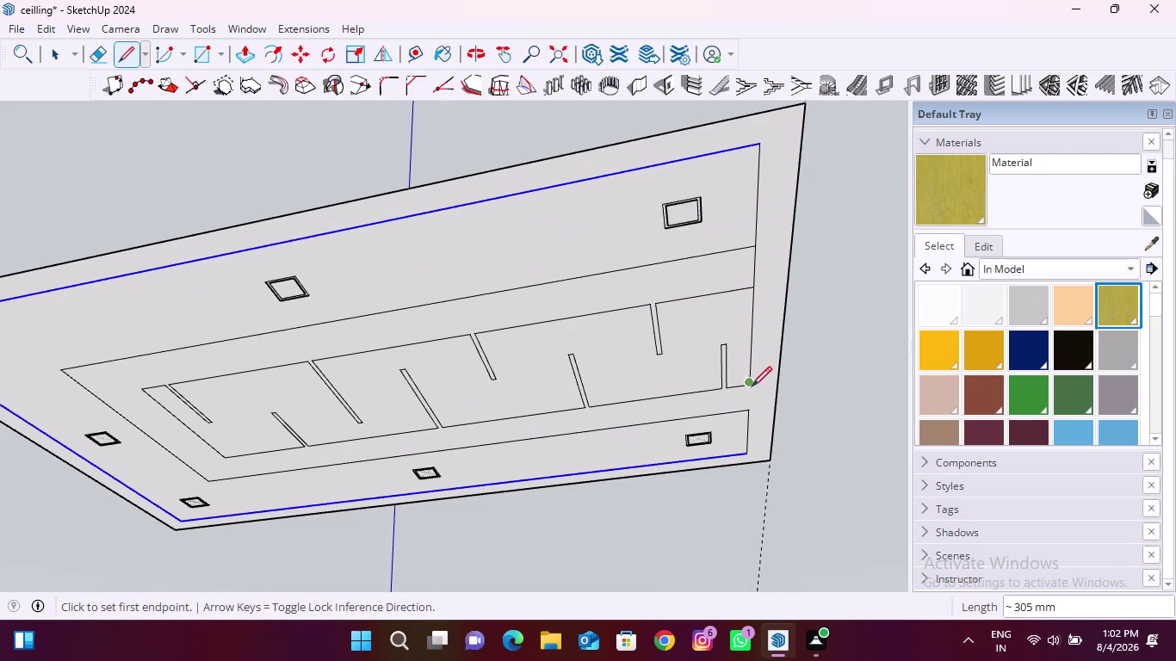
click(752, 387)
click(751, 411)
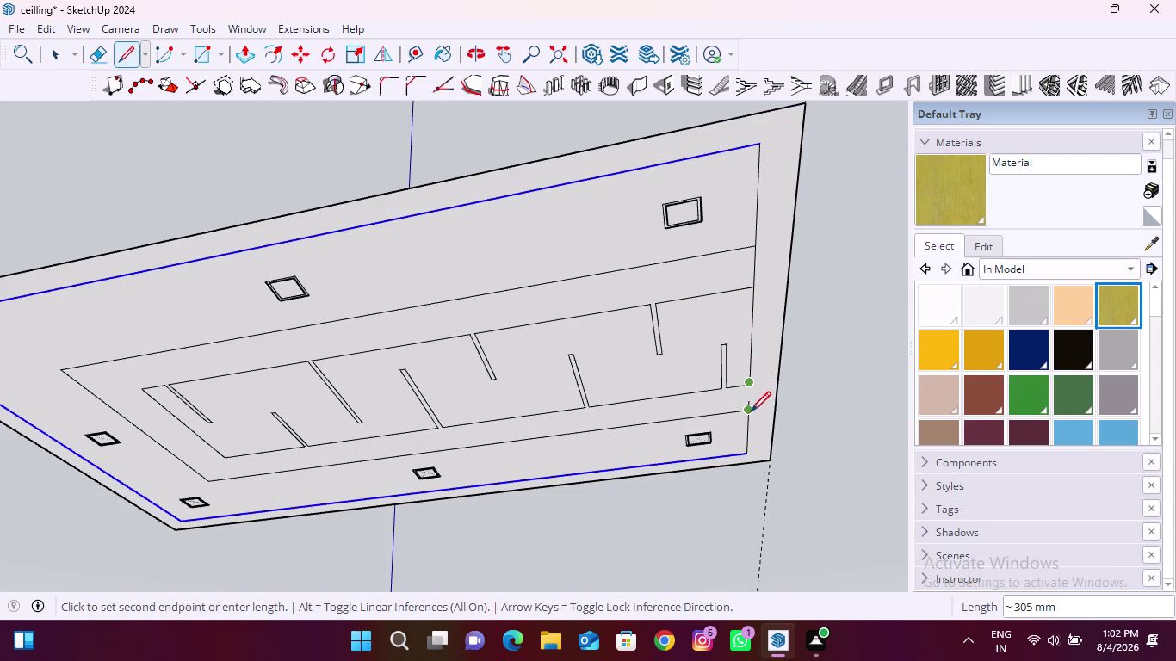
middle_drag(743, 425, 739, 241)
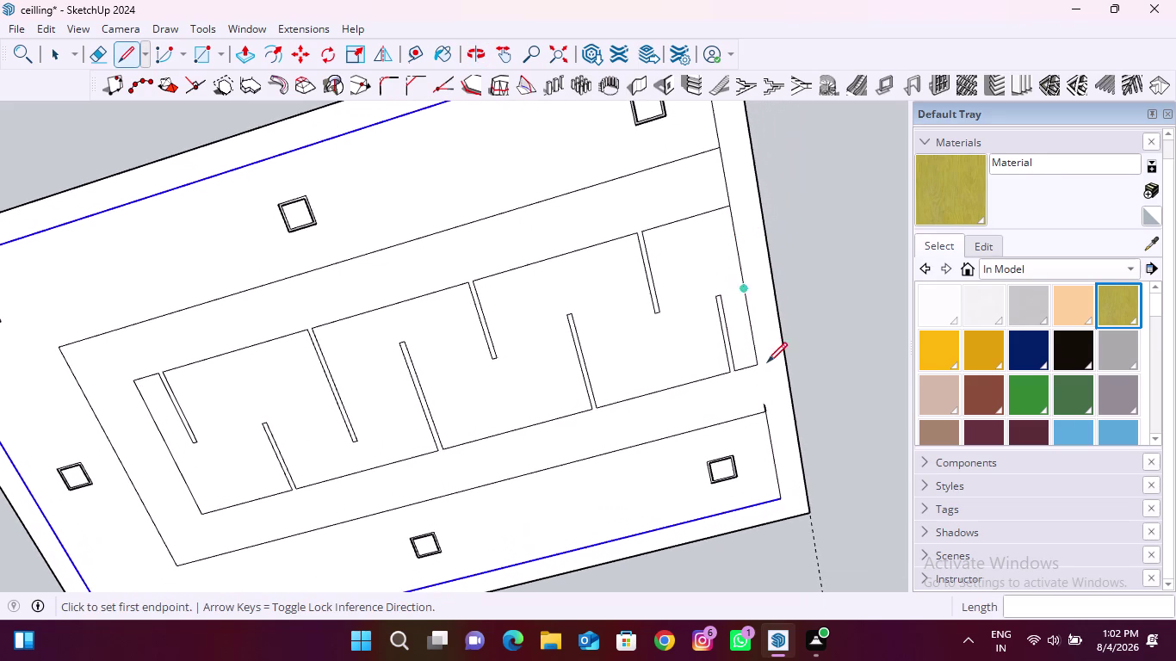
click(757, 365)
click(766, 416)
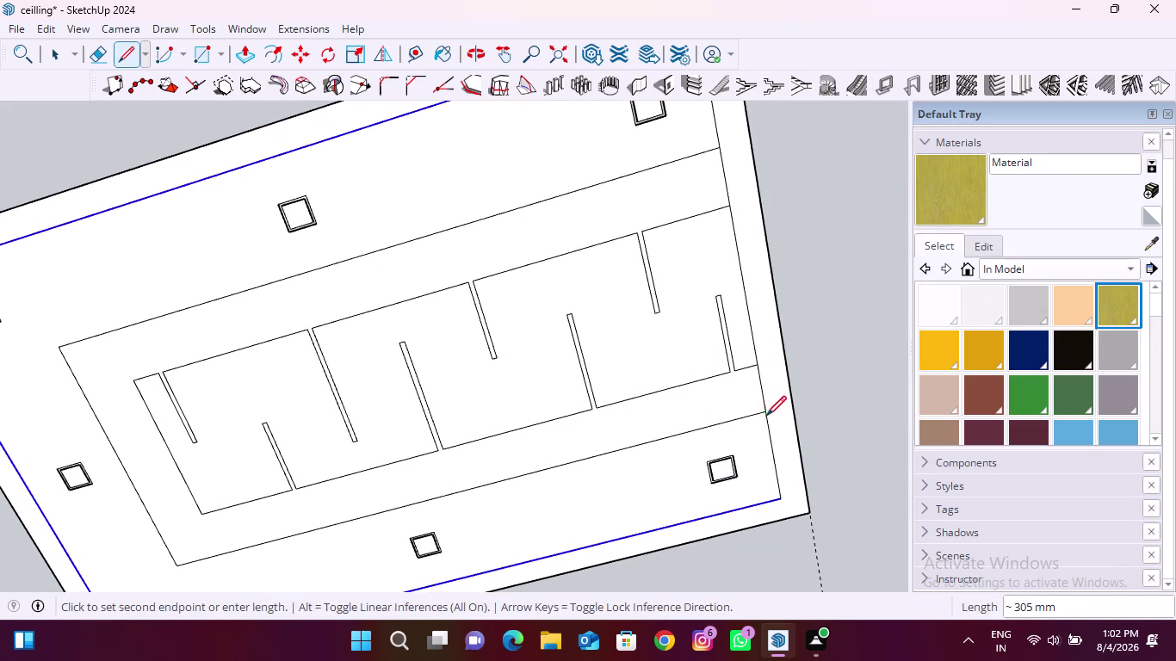
scroll(down, 3)
key(space)
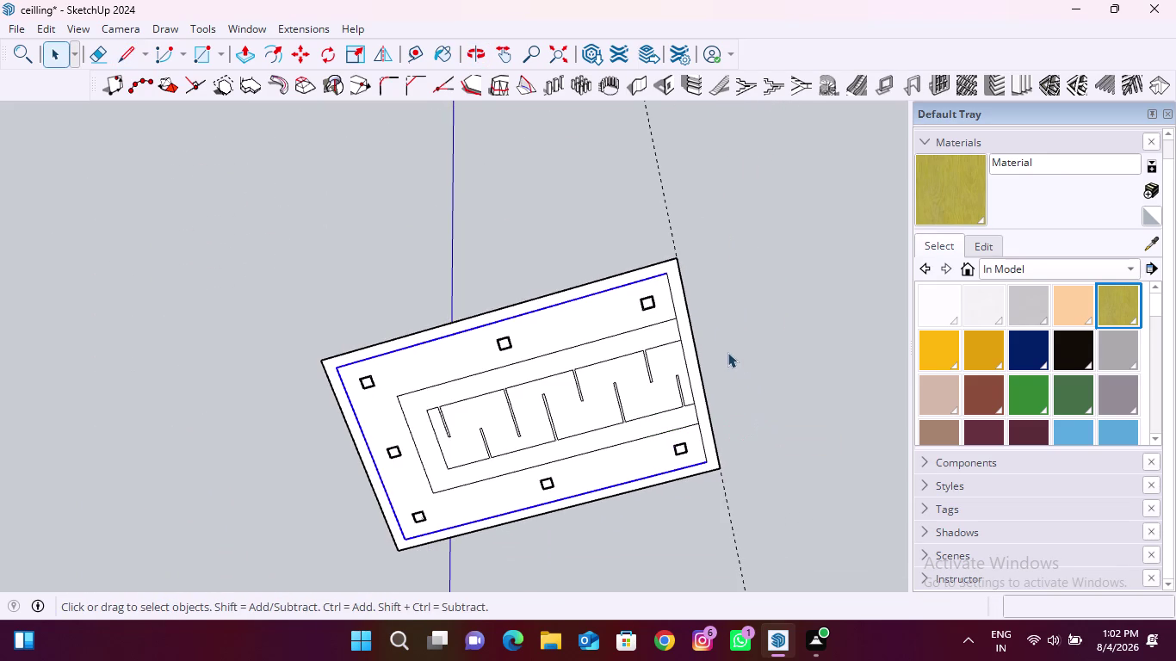
Select and delete the inner band face.
click(645, 338)
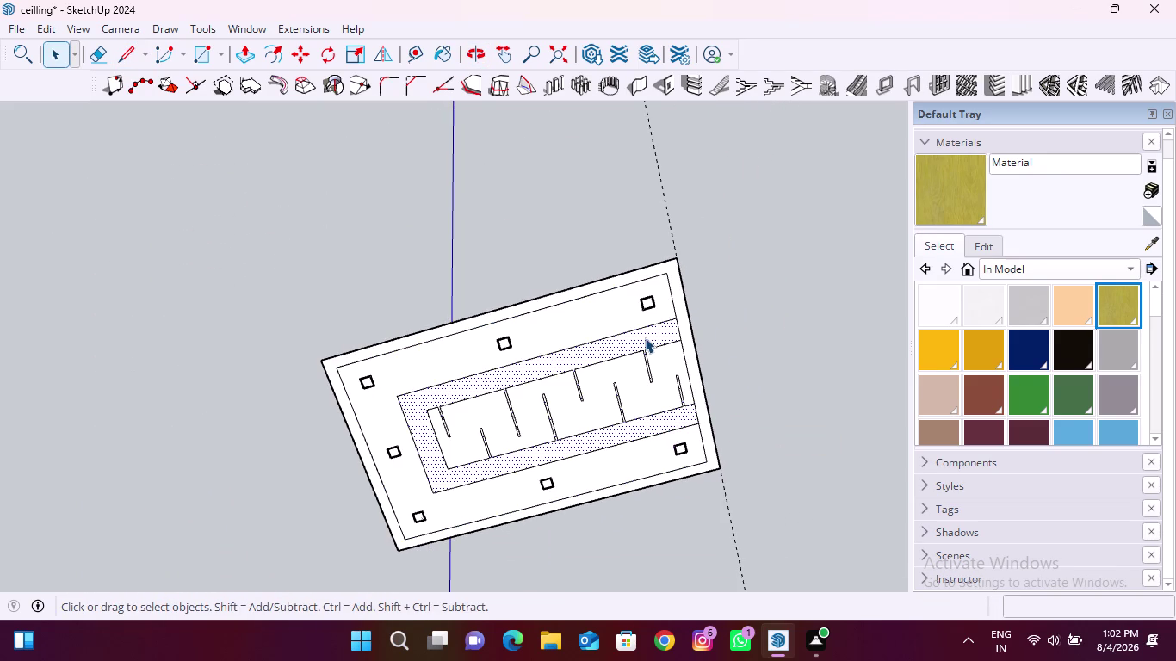
key(Delete)
scroll(down, 3)
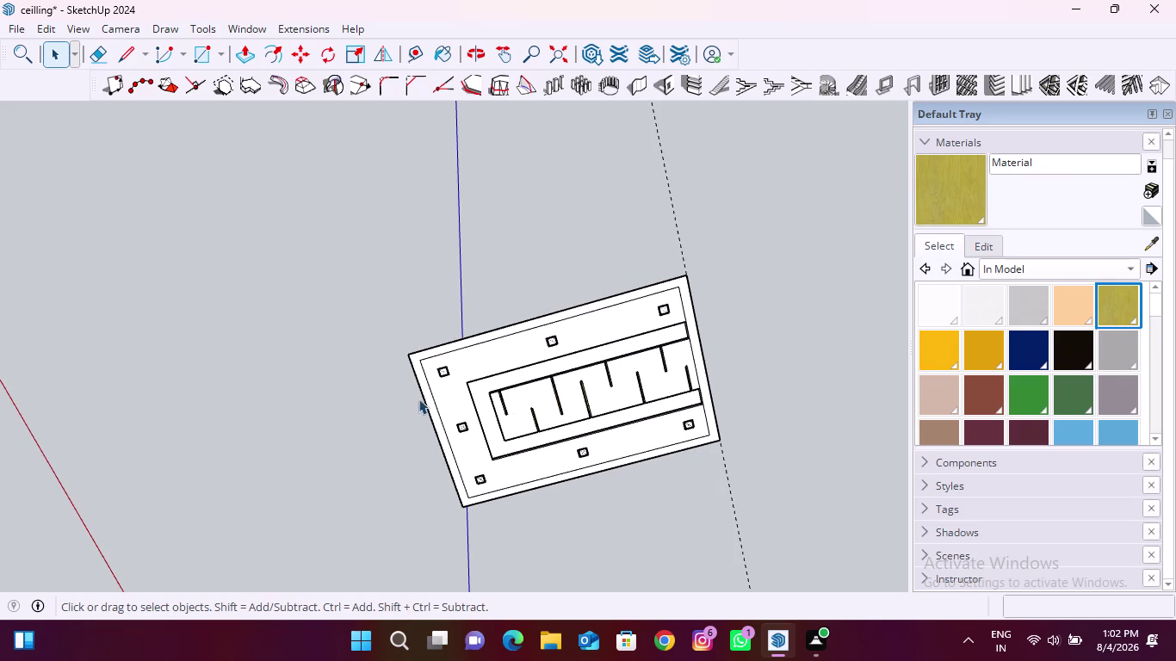
scroll(up, 3)
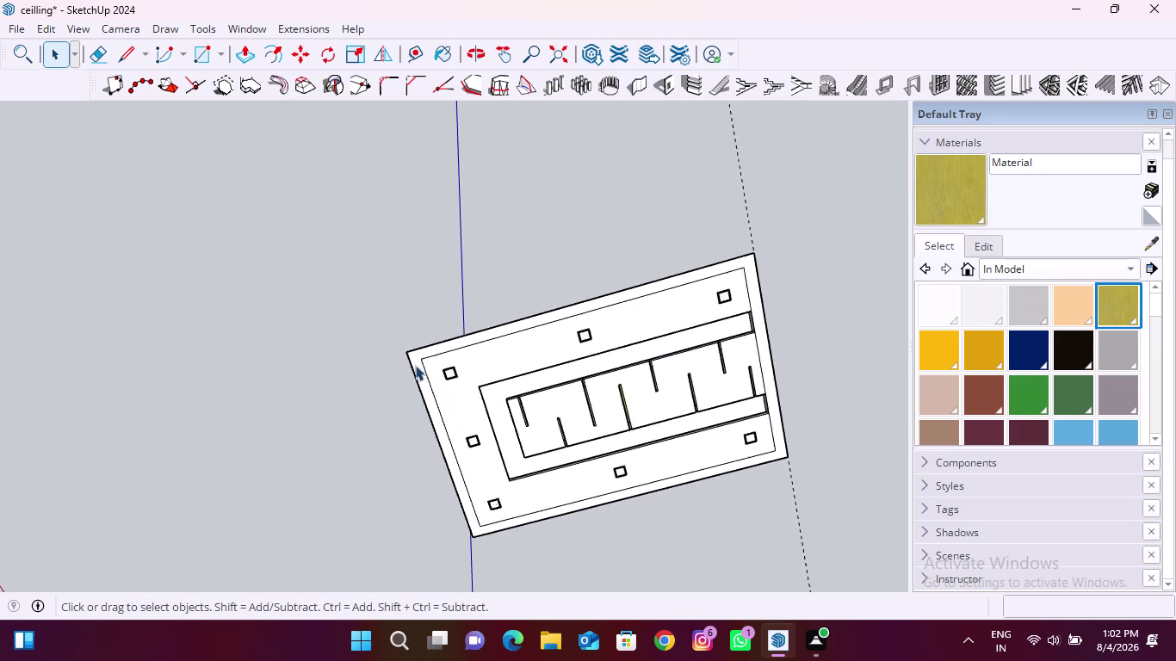
scroll(up, 3)
Draw short edges across the perimeter band at the top-left and bottom-left corners.
click(121, 43)
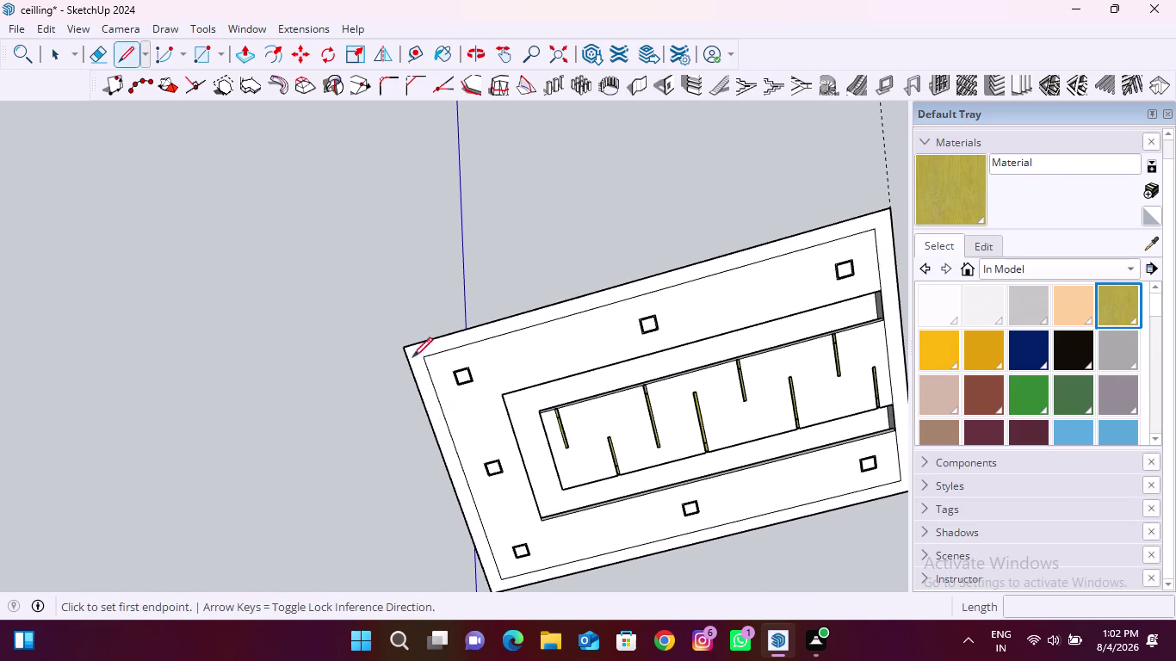
scroll(up, 3)
click(422, 350)
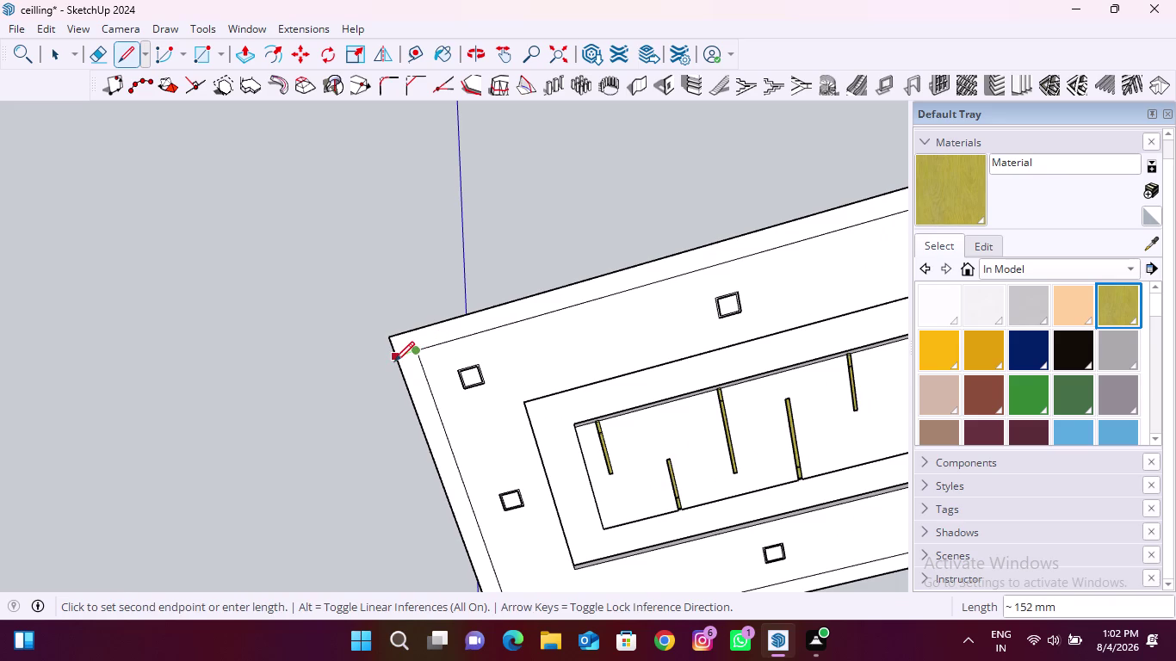
click(394, 361)
scroll(down, 3)
scroll(down, 3)
scroll(up, 3)
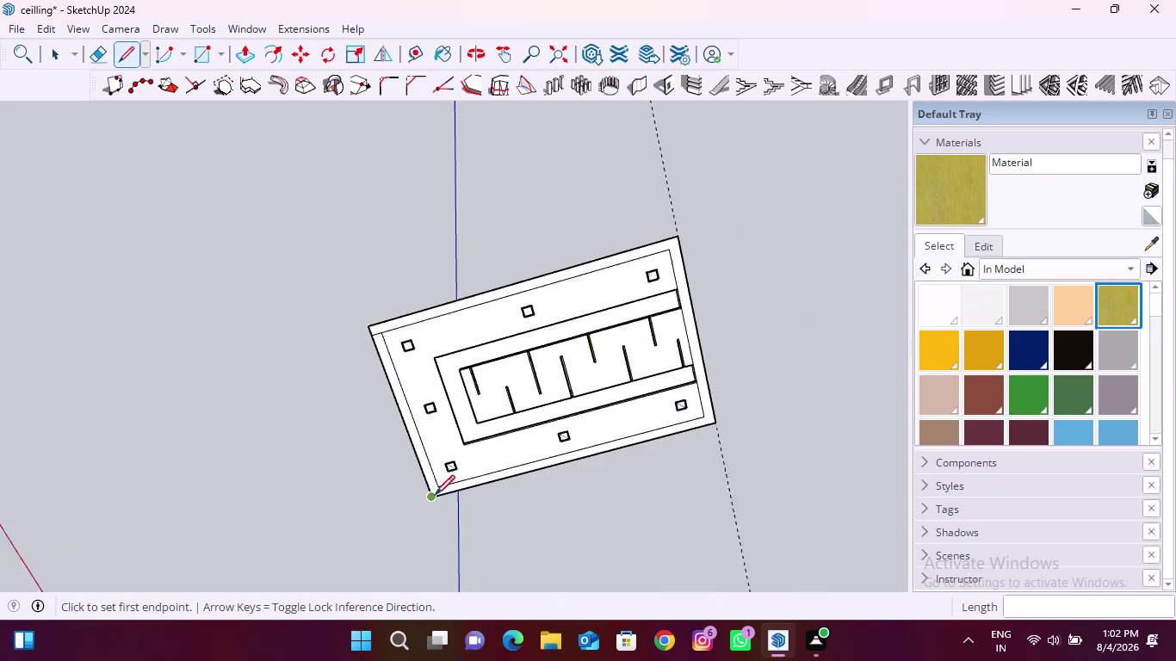
scroll(up, 3)
click(445, 473)
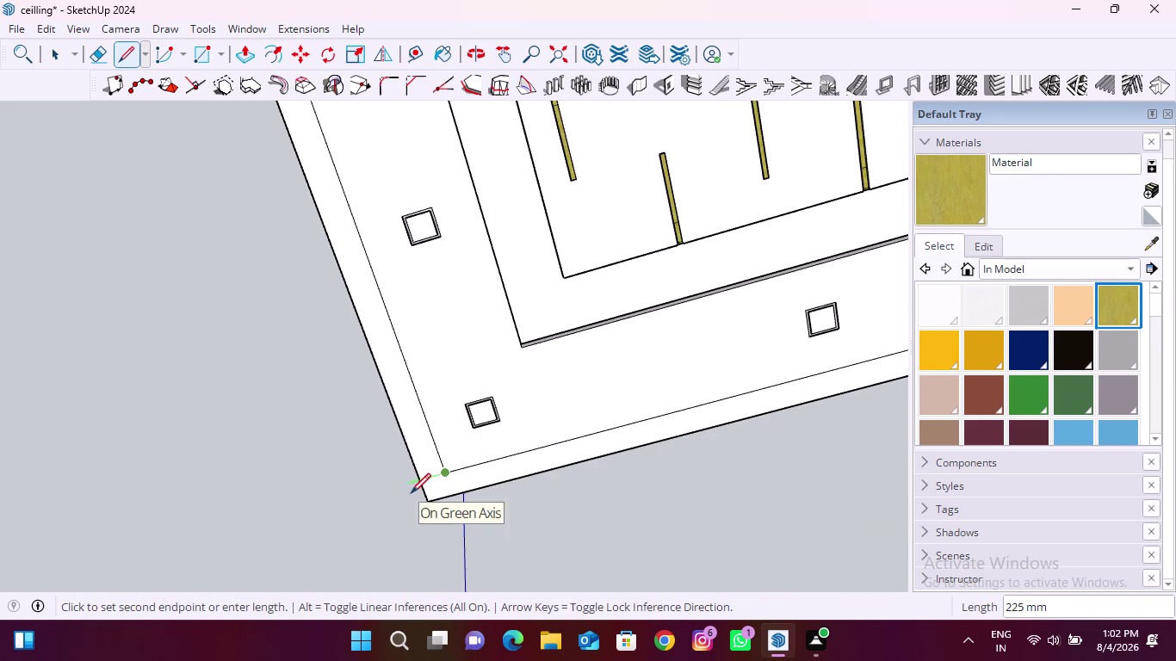
click(417, 485)
scroll(down, 3)
key(space)
scroll(down, 3)
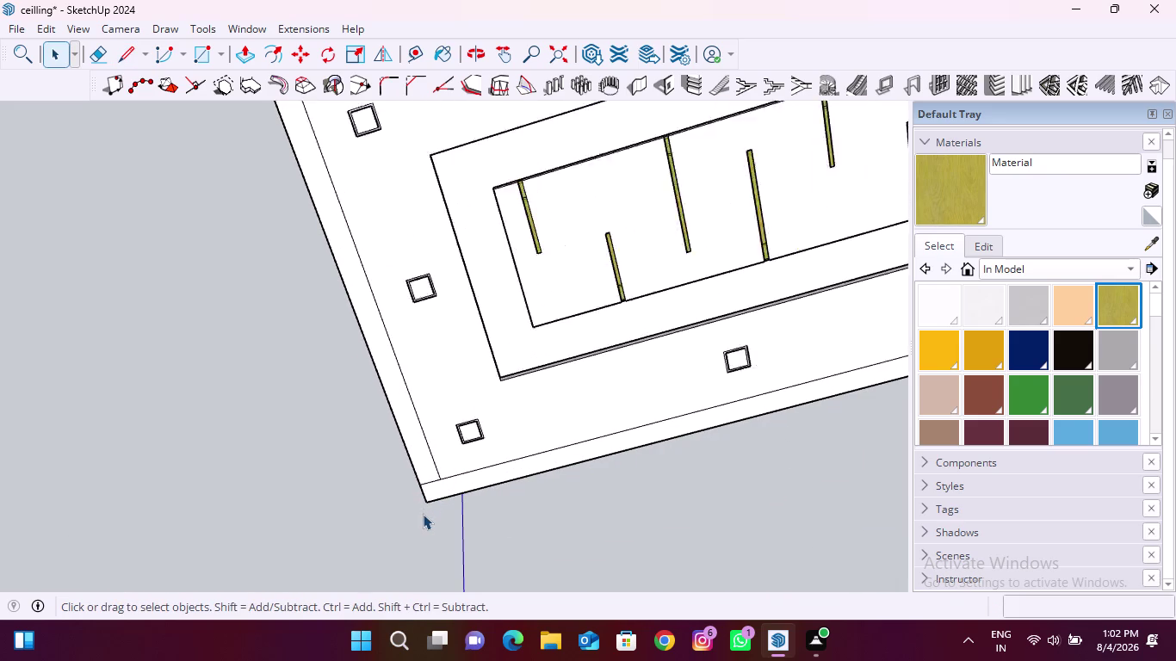
scroll(down, 3)
scroll(down, 3)
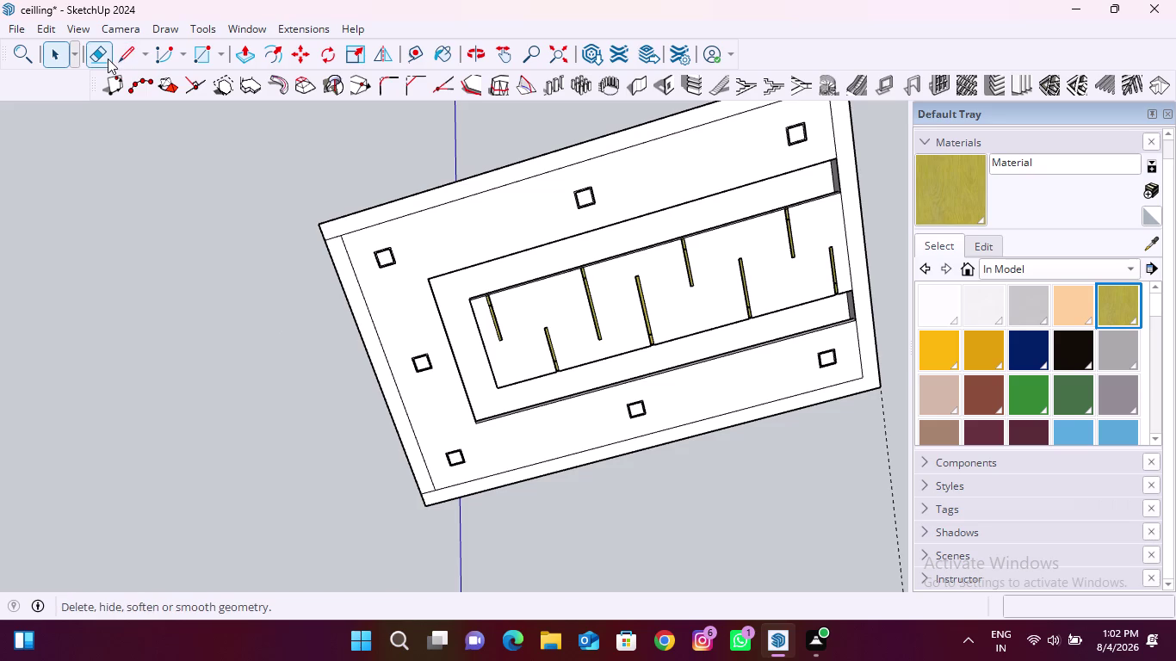
Erase a stray edge on the slab's left side.
click(97, 59)
scroll(up, 3)
click(376, 360)
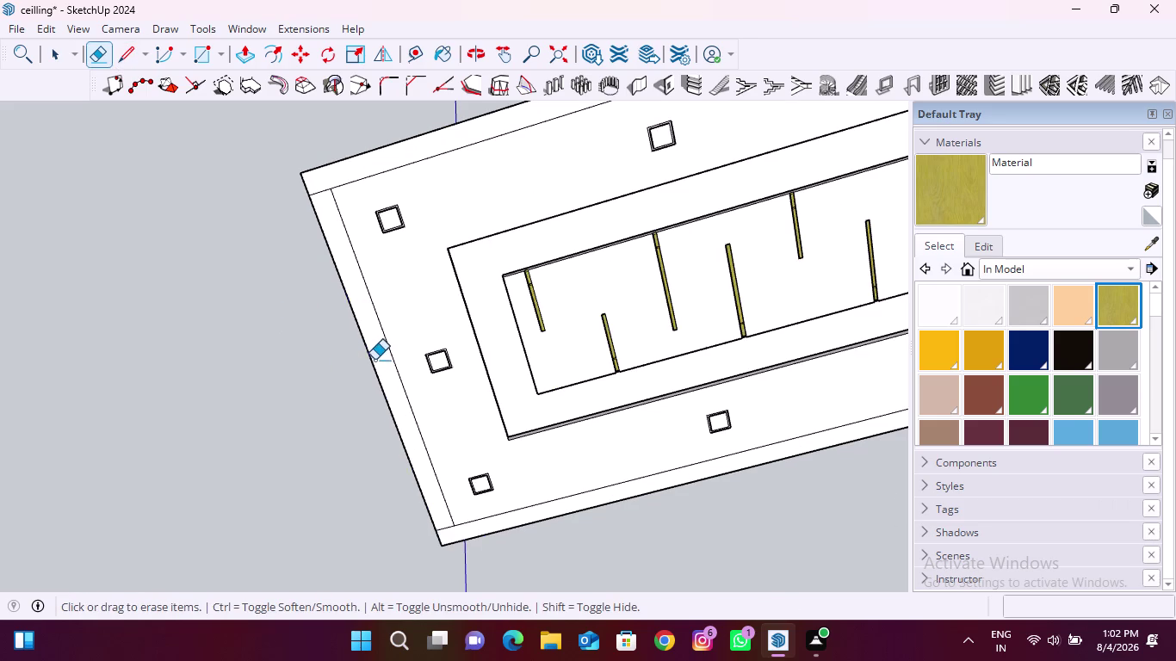
scroll(down, 3)
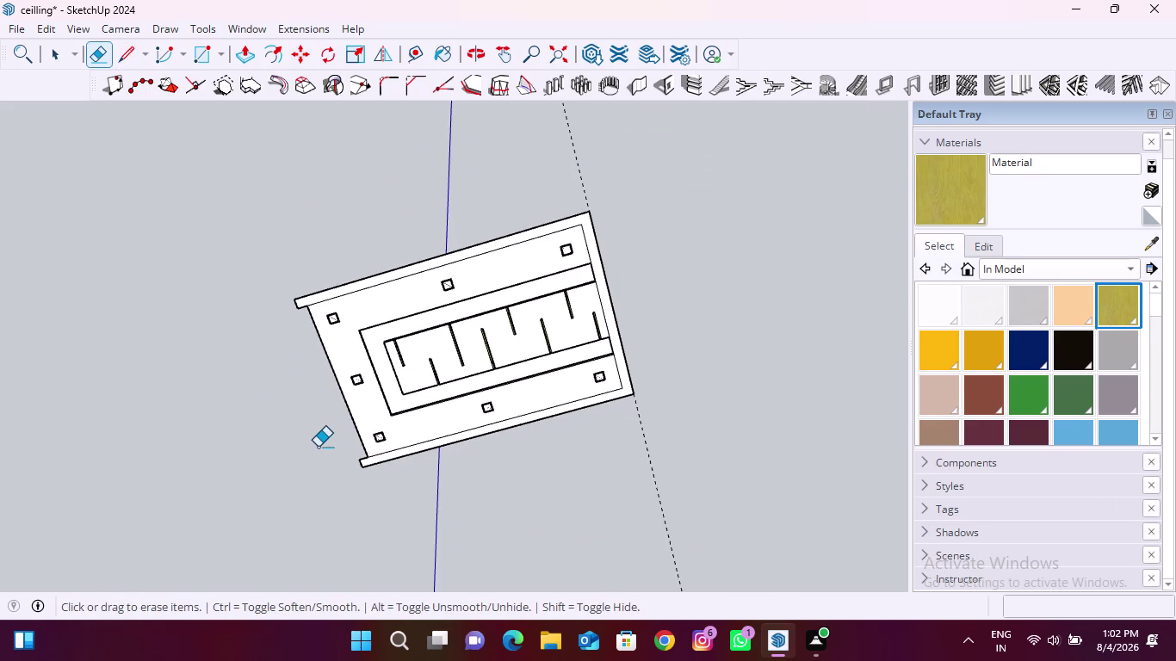
Redraw edges closing the top and bottom band ends at the left corners.
click(122, 57)
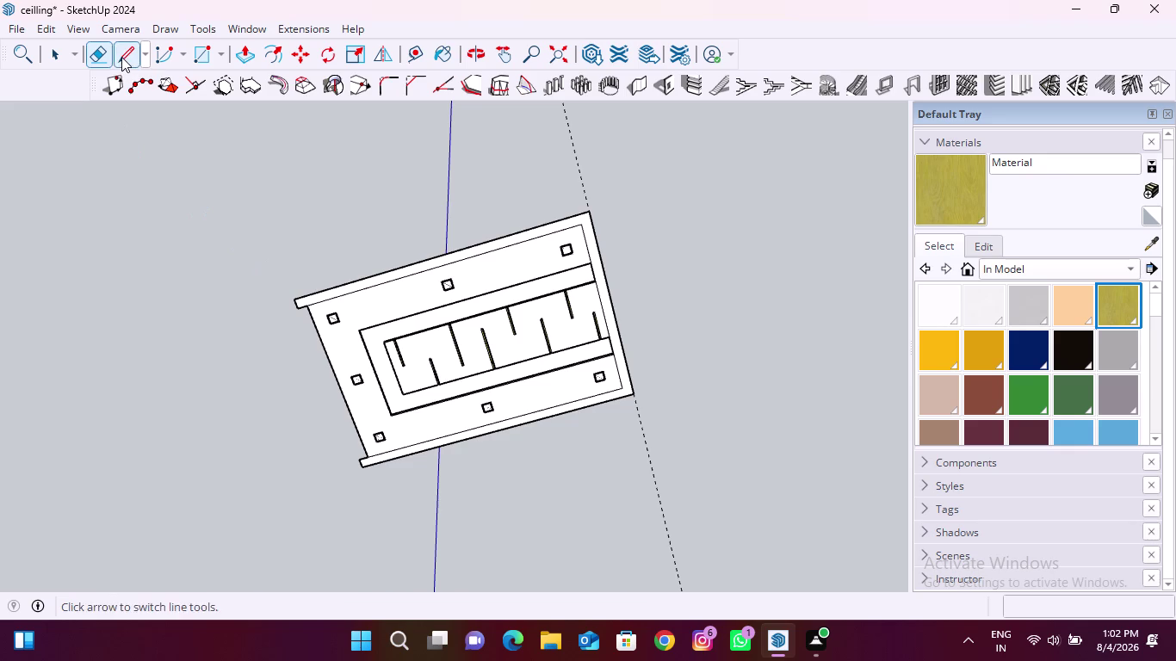
scroll(up, 3)
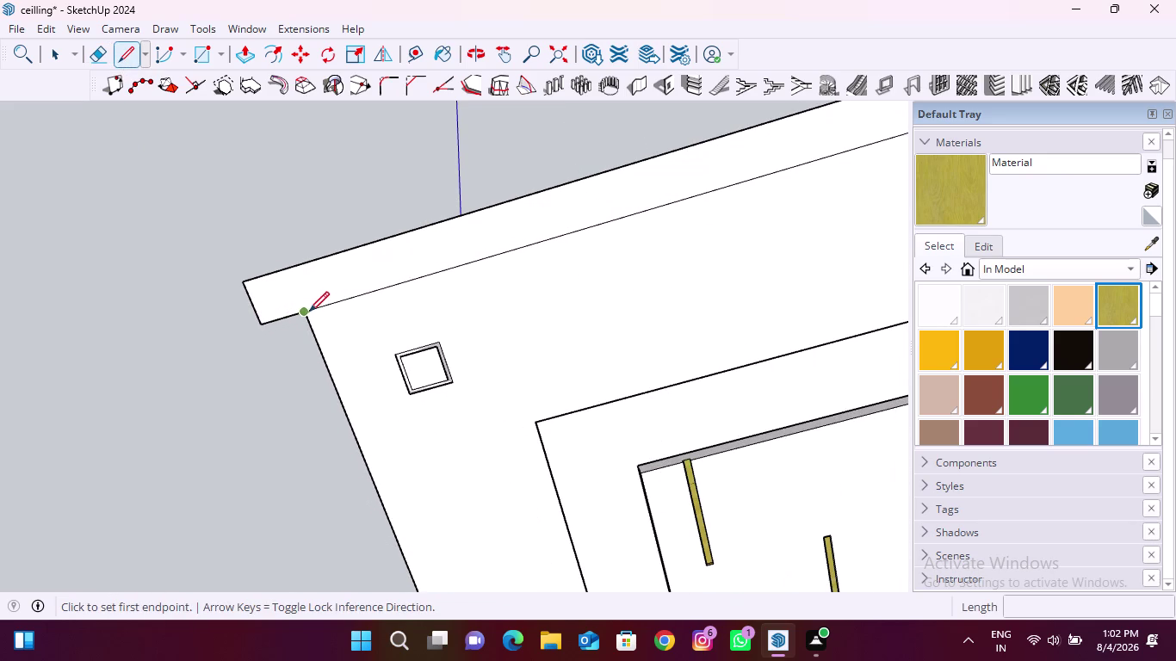
click(303, 312)
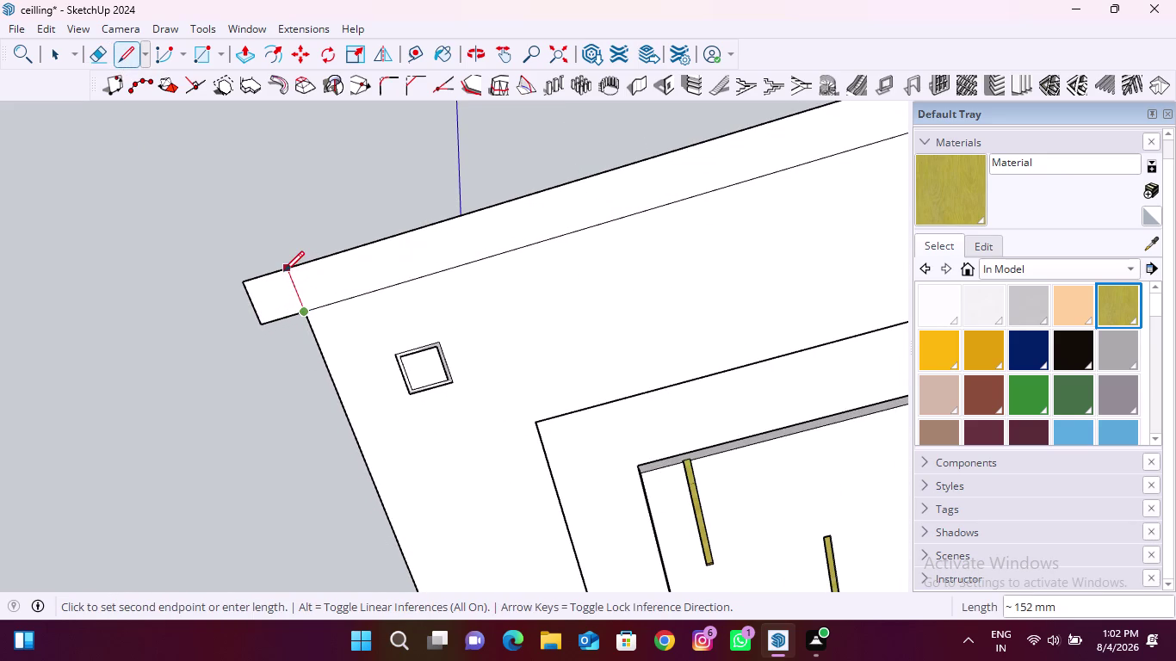
click(284, 271)
scroll(down, 3)
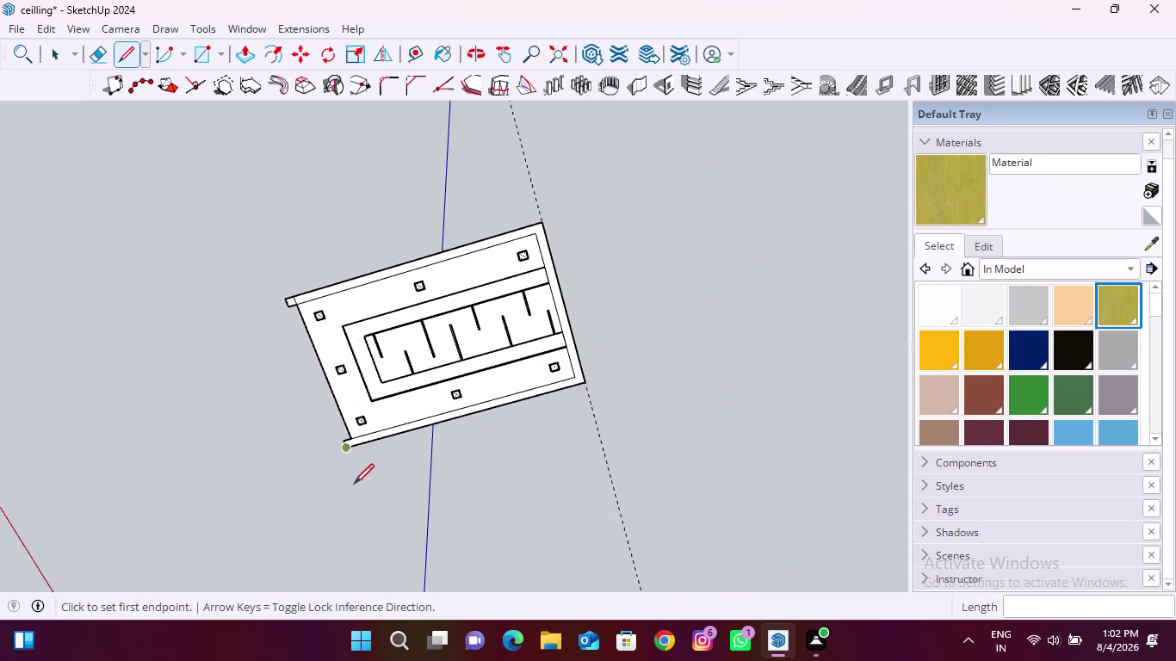
scroll(up, 3)
click(368, 385)
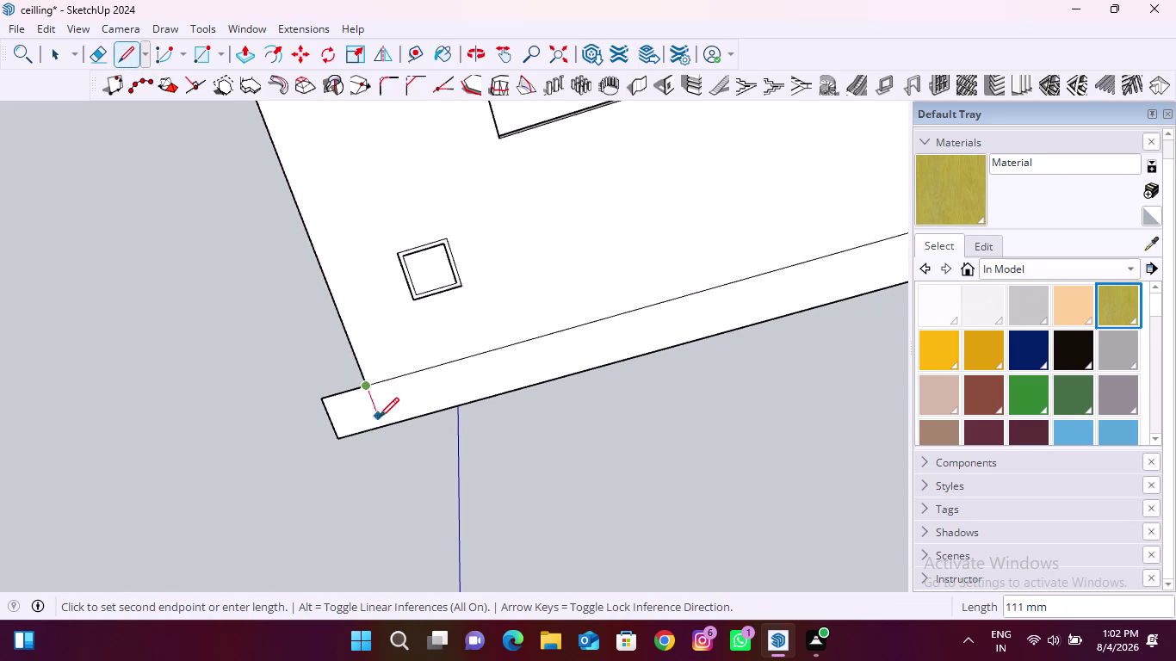
click(382, 422)
scroll(down, 3)
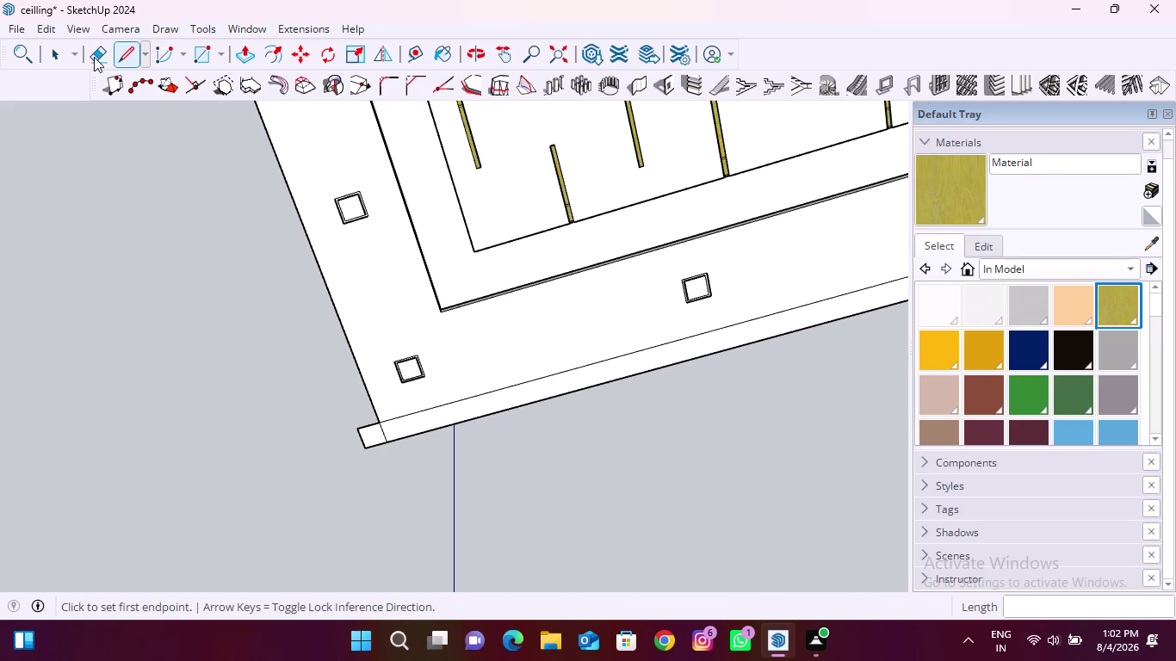
Erase leftover edges at the bottom-left and top-left corners.
click(94, 57)
scroll(up, 3)
drag(380, 379, 387, 401)
drag(388, 401, 406, 432)
drag(403, 419, 358, 421)
scroll(down, 3)
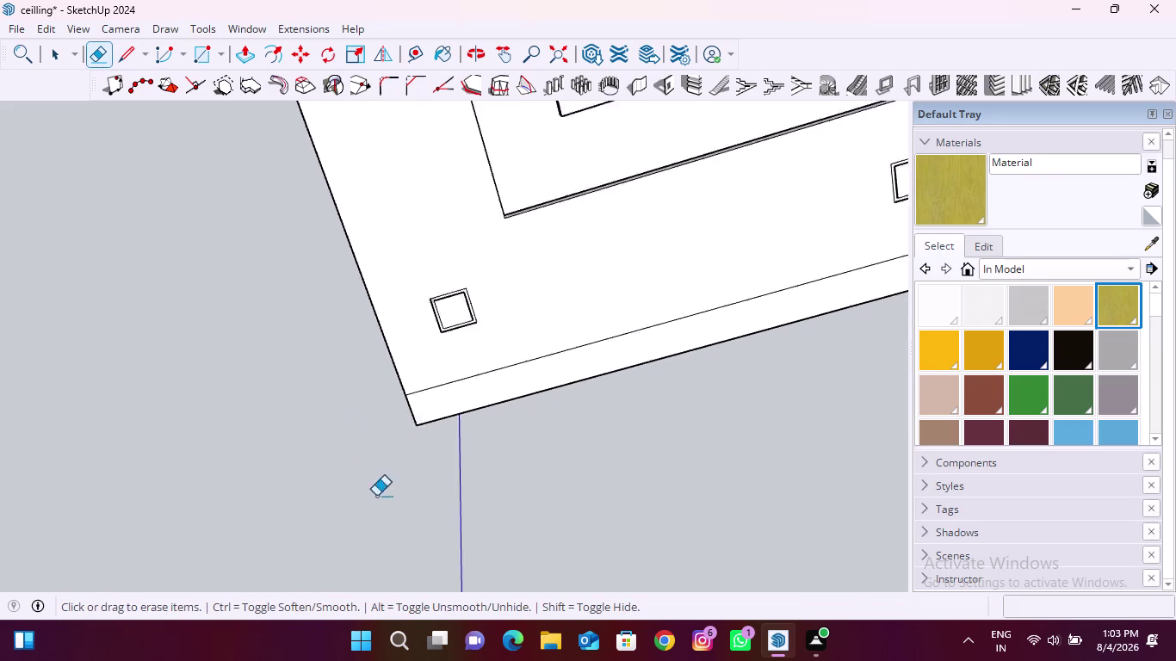
scroll(down, 3)
scroll(up, 3)
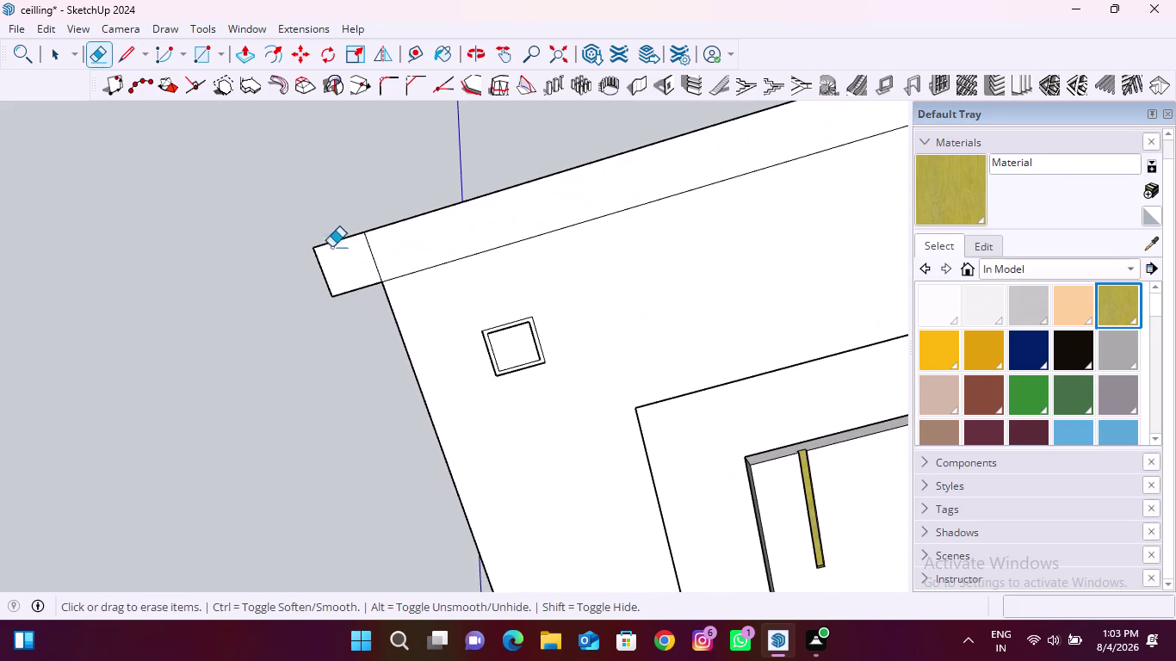
drag(311, 228, 326, 257)
drag(331, 259, 305, 282)
Erase the last top-left stray edge and push/pull the perimeter band up 10' into walls.
drag(333, 274, 355, 310)
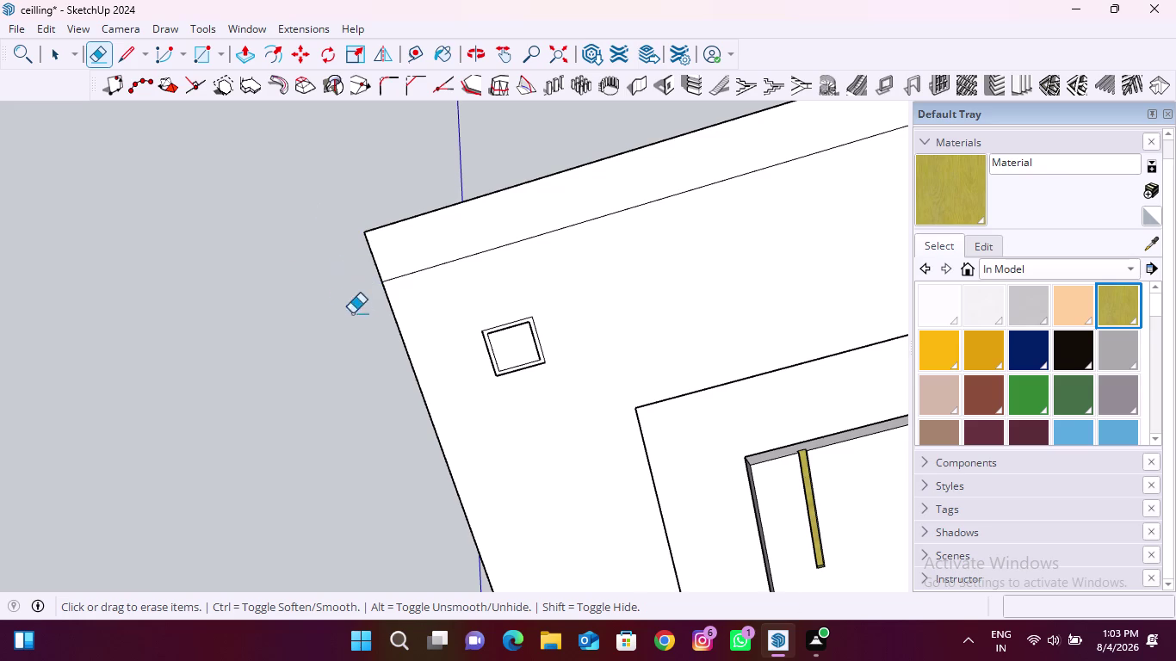
scroll(down, 3)
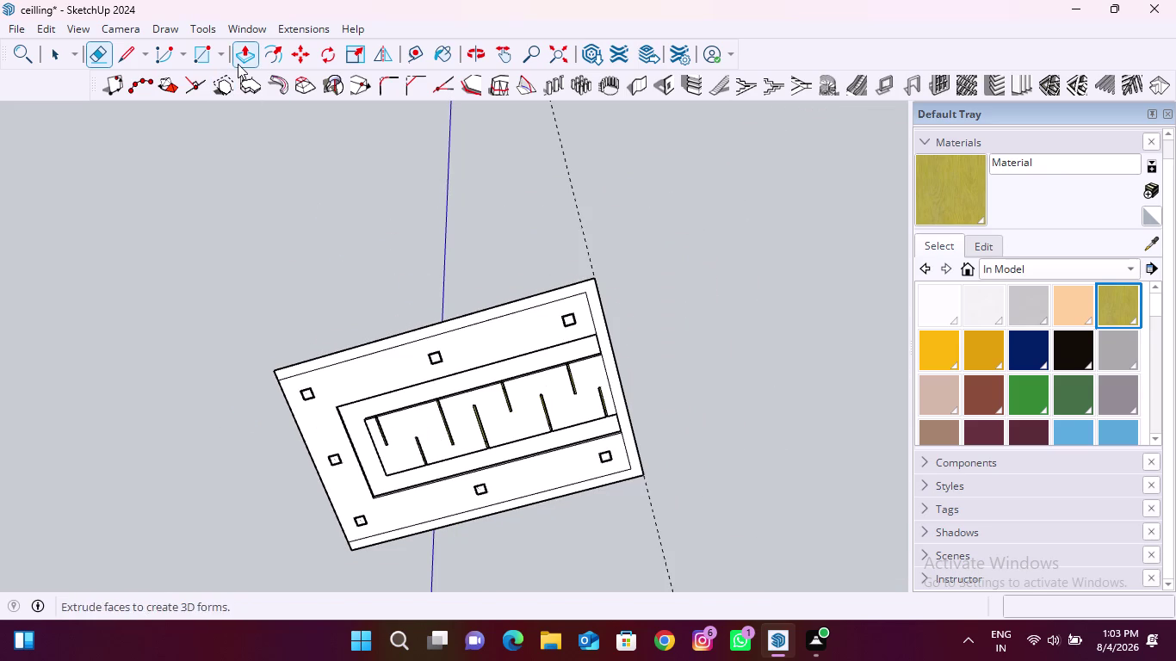
click(238, 62)
scroll(up, 3)
click(601, 292)
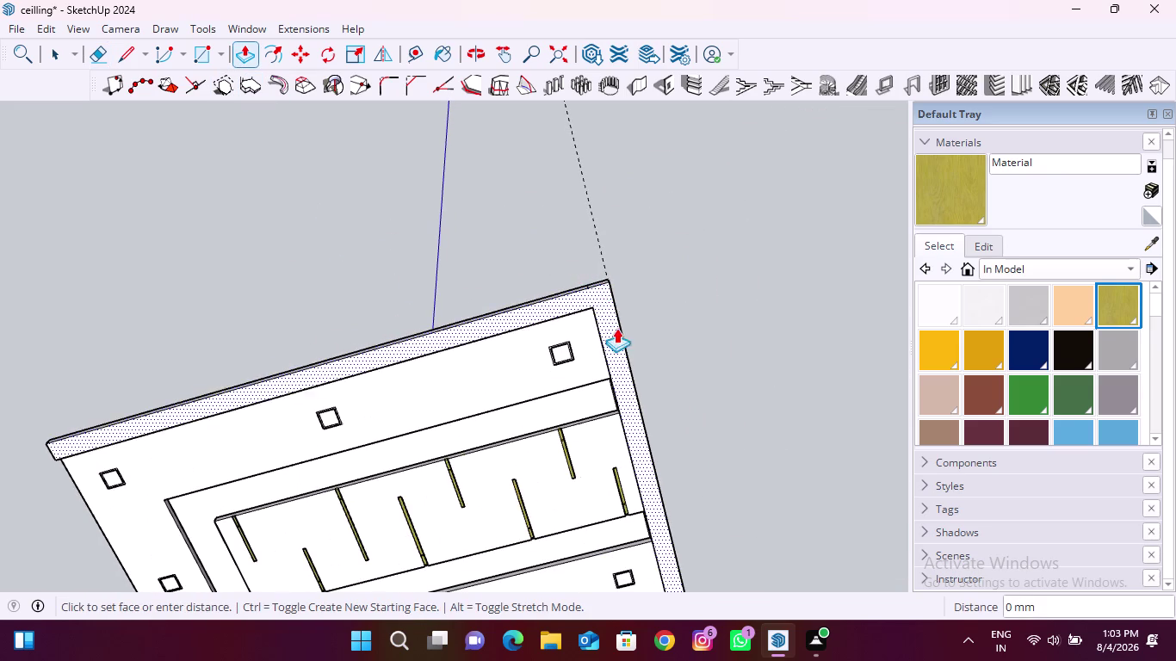
text(10)
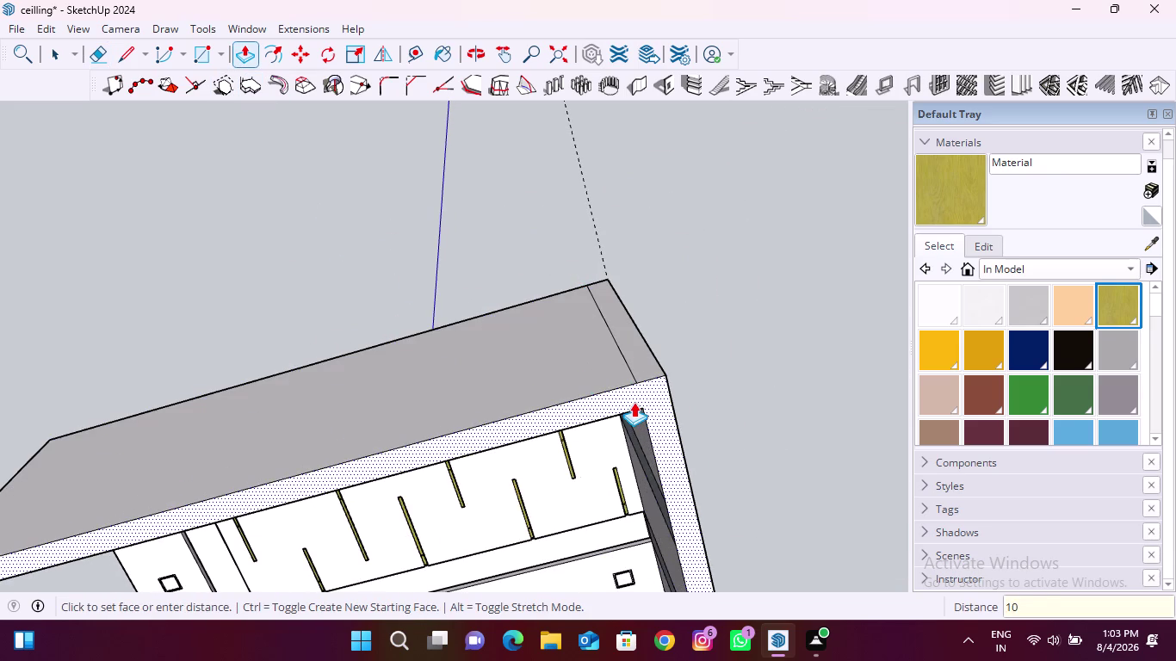
text(')
key(Return)
scroll(down, 3)
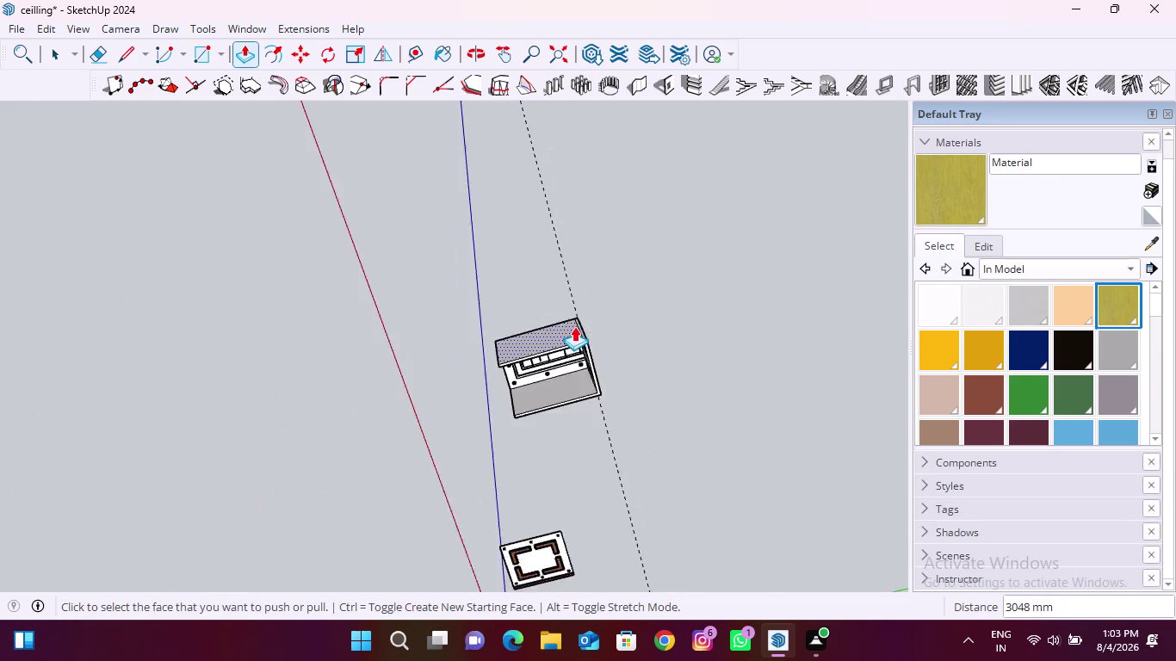
scroll(down, 3)
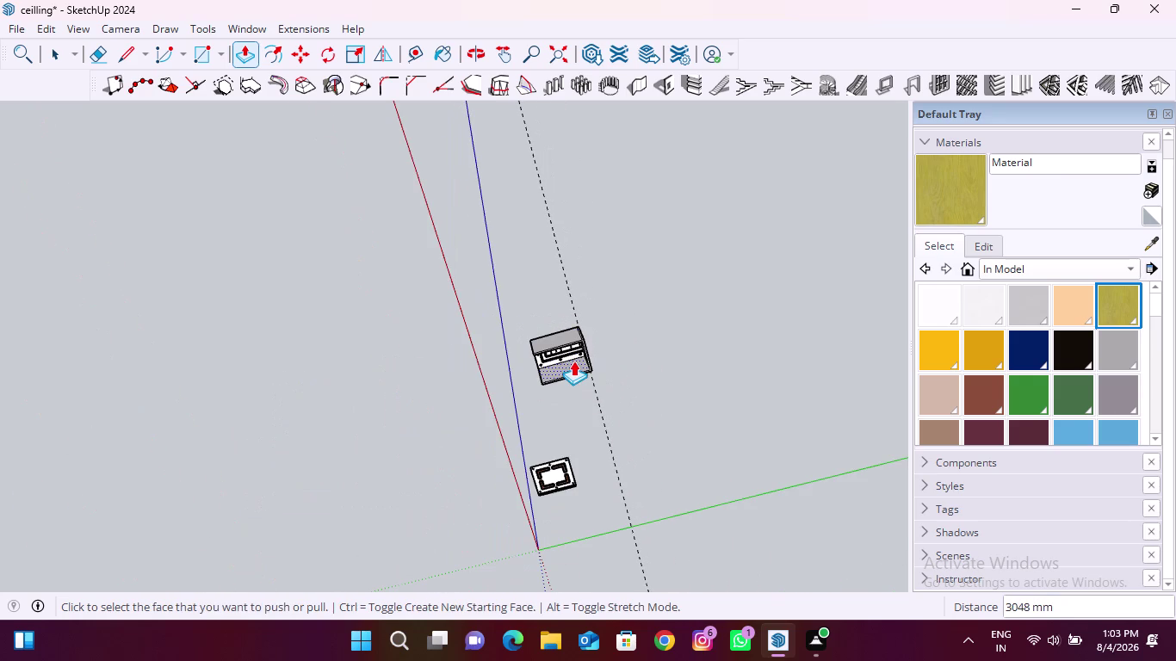
key(space)
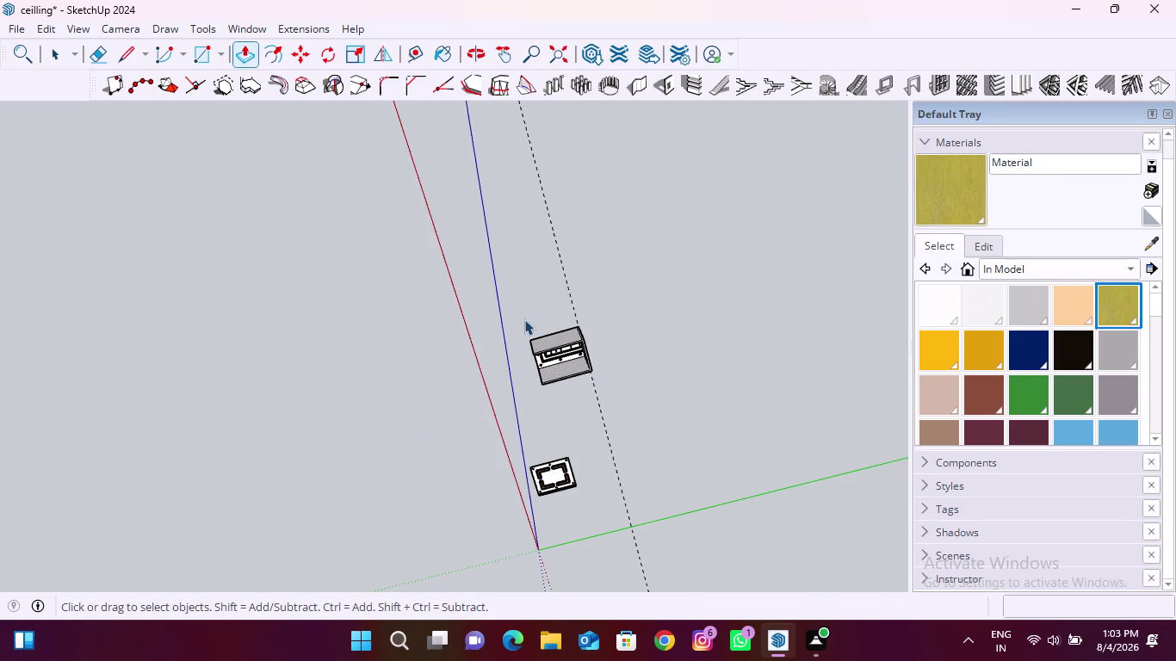
Orbit and zoom to view the back wall from the room's open side.
scroll(down, 3)
middle_drag(515, 357, 741, 622)
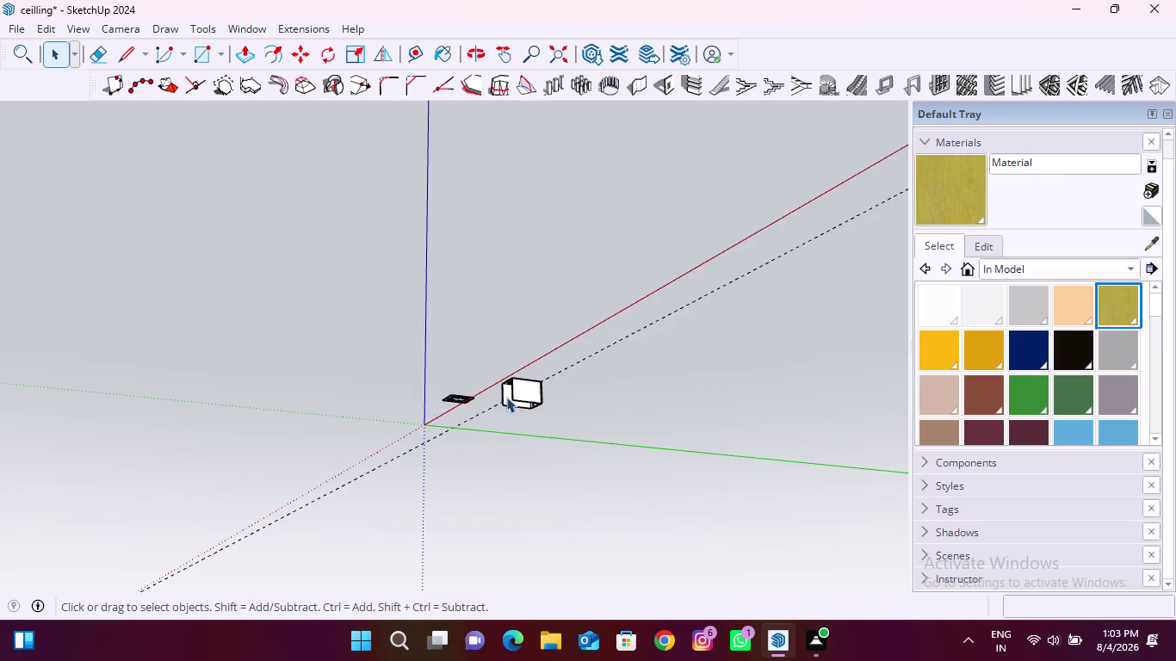
middle_drag(504, 395, 697, 527)
scroll(up, 3)
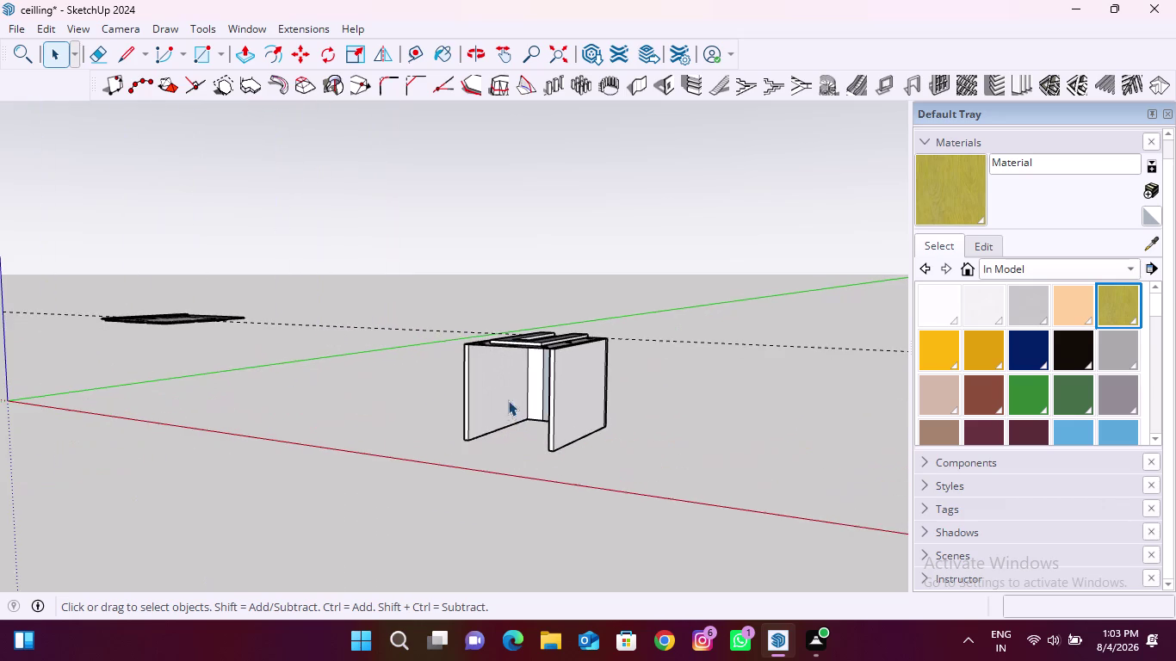
middle_drag(503, 428, 629, 351)
scroll(up, 3)
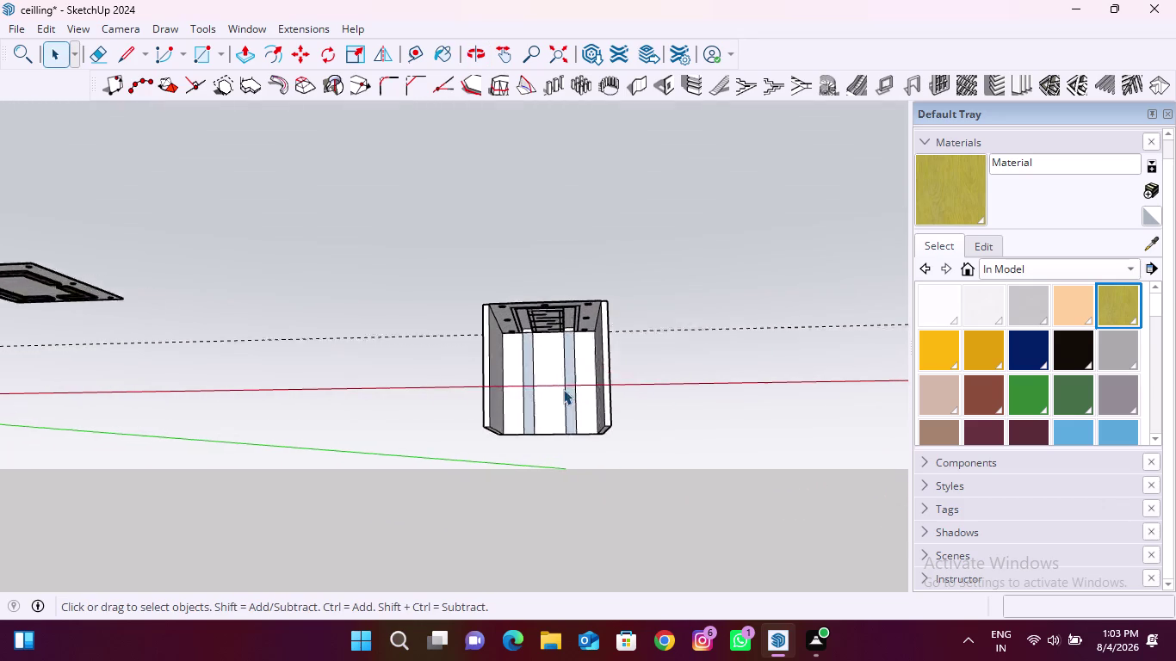
scroll(up, 3)
scroll(up, 3)
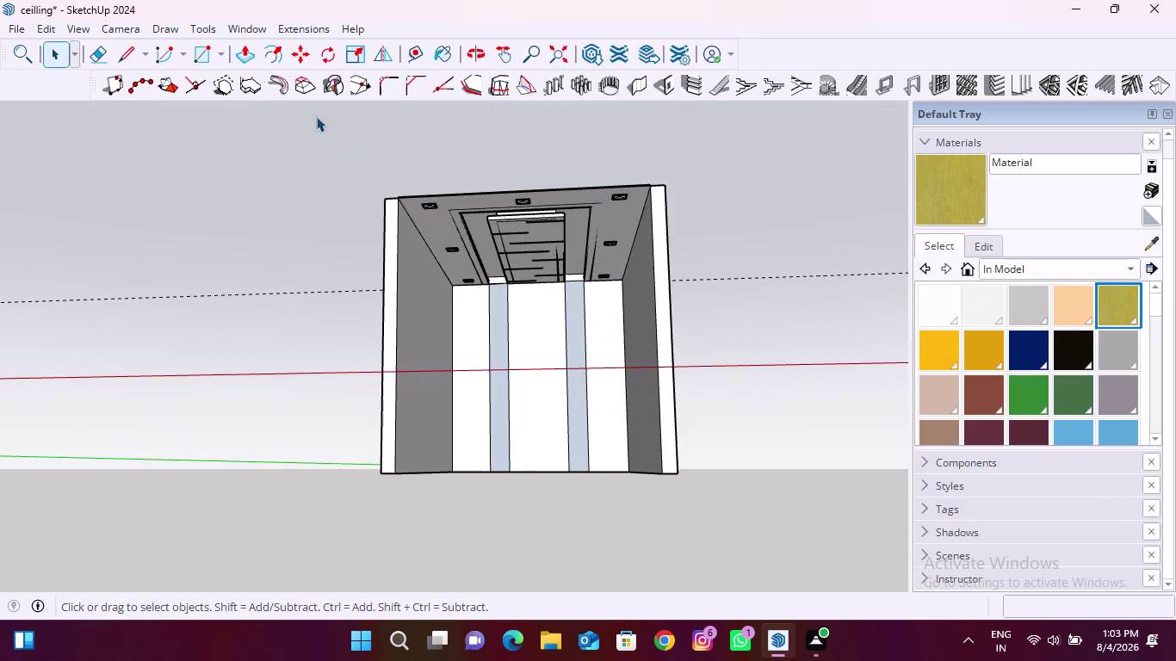
Erase the vertical strip edges across the far wall.
click(88, 45)
scroll(up, 3)
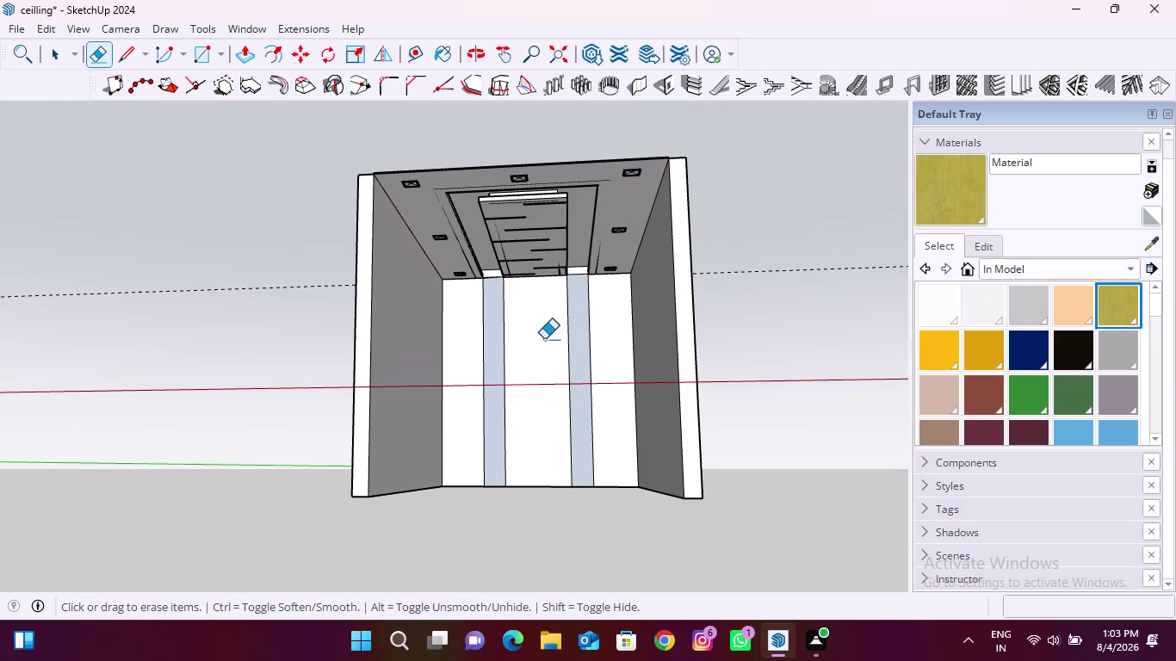
drag(542, 338, 495, 346)
drag(496, 341, 479, 344)
drag(526, 343, 595, 345)
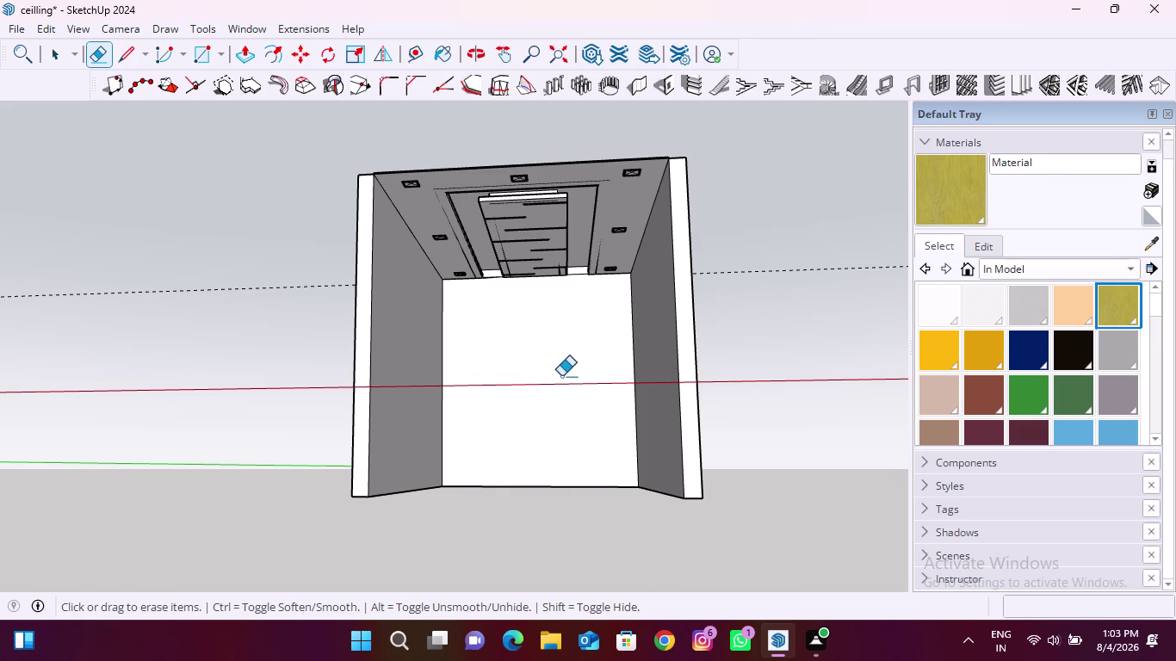
click(201, 55)
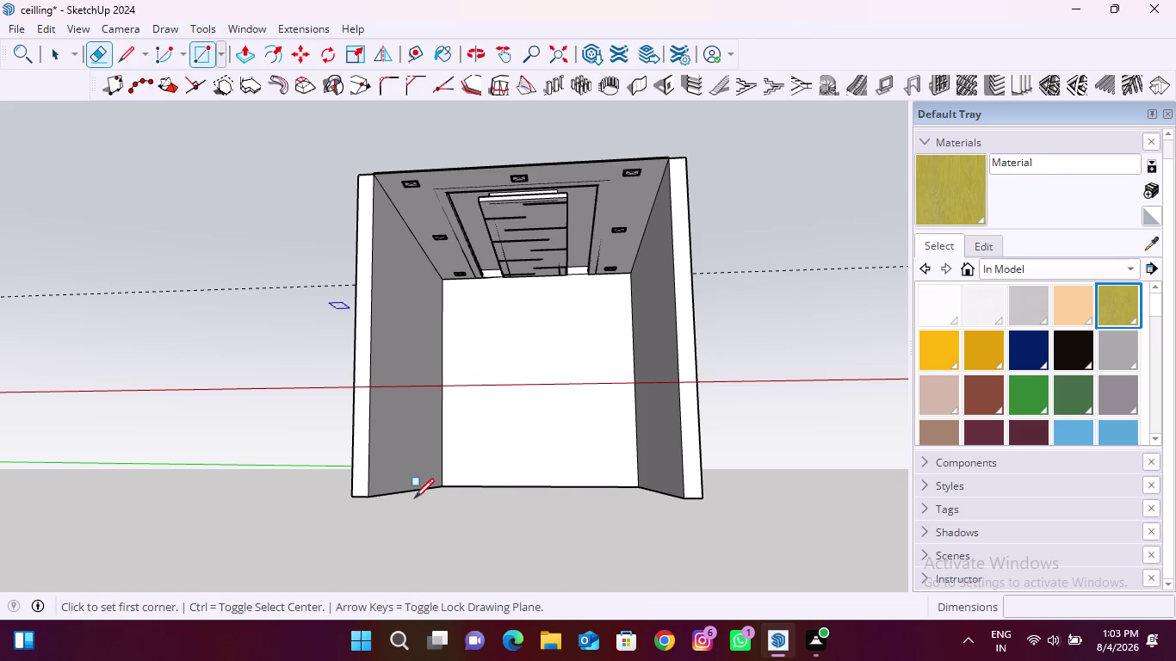
Draw a rectangle across the room's open front and delete the box's top face.
middle_drag(458, 539, 505, 314)
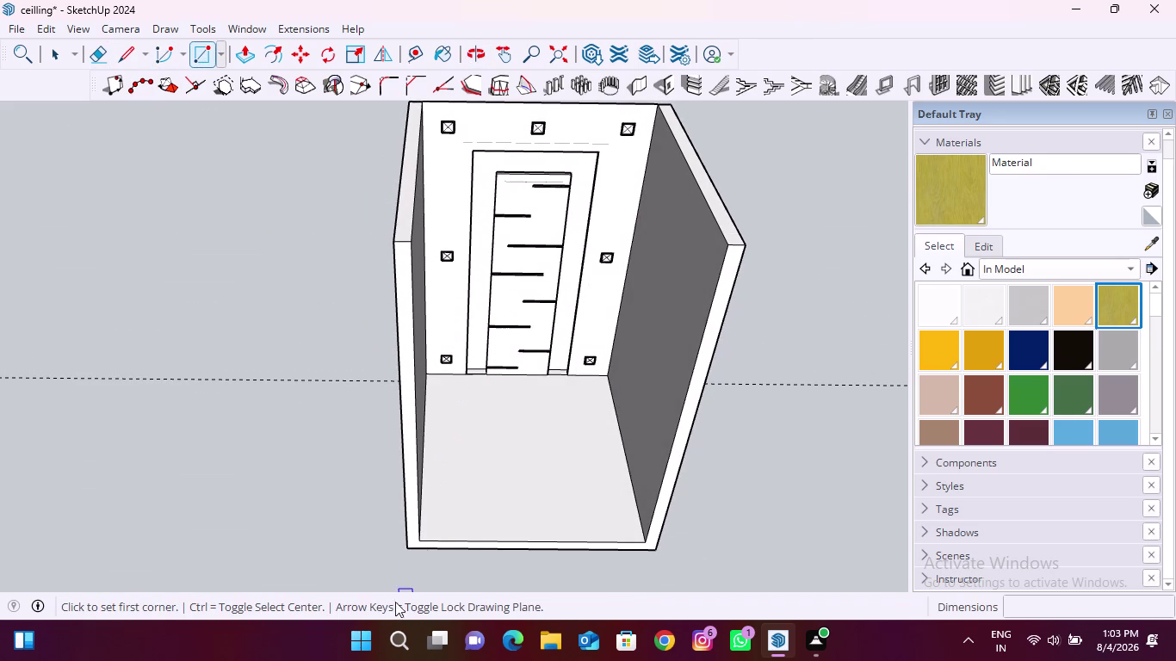
click(409, 549)
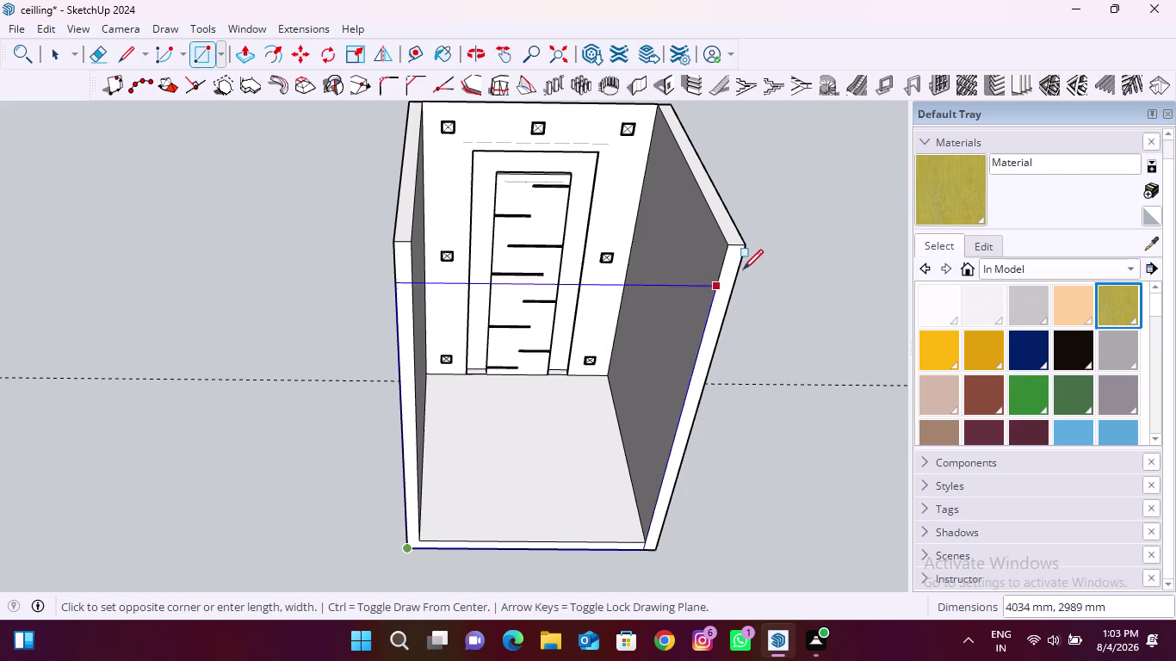
click(746, 252)
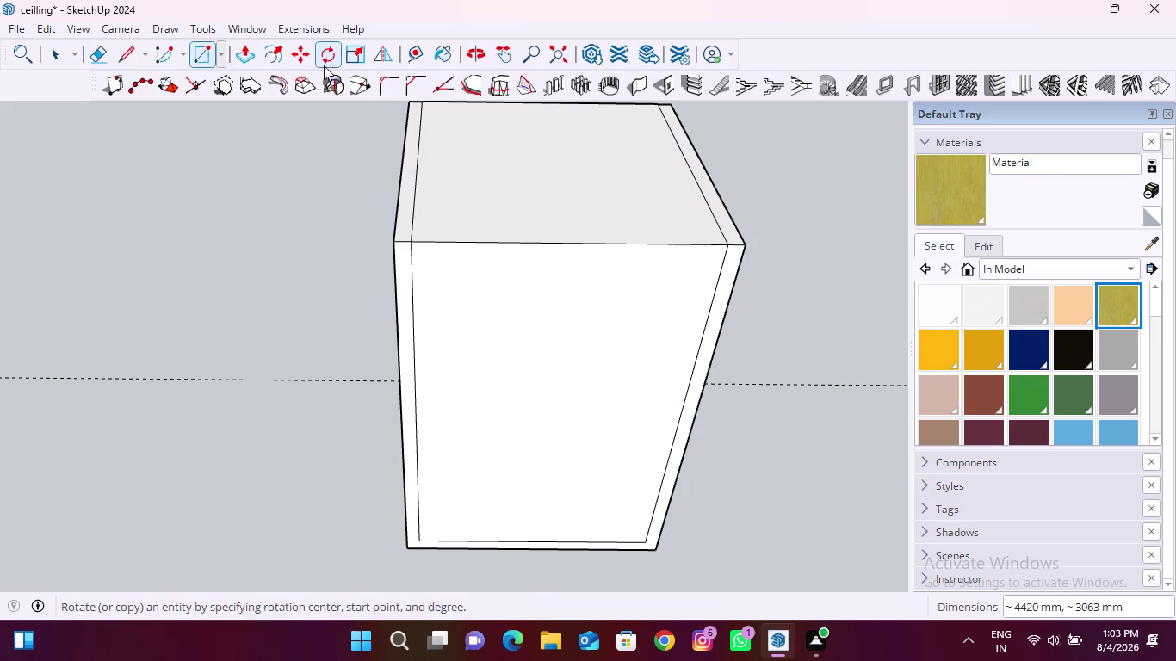
click(55, 57)
click(562, 192)
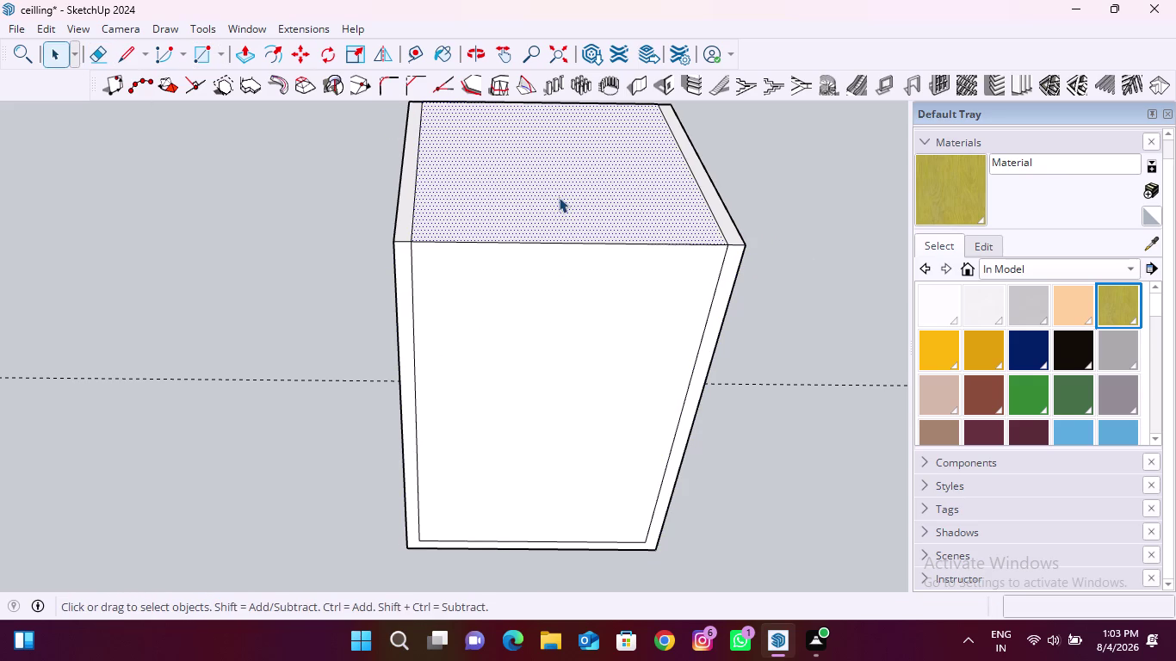
key(Delete)
Push/pull the front wall out 6" and repeat the push on the front face.
click(237, 43)
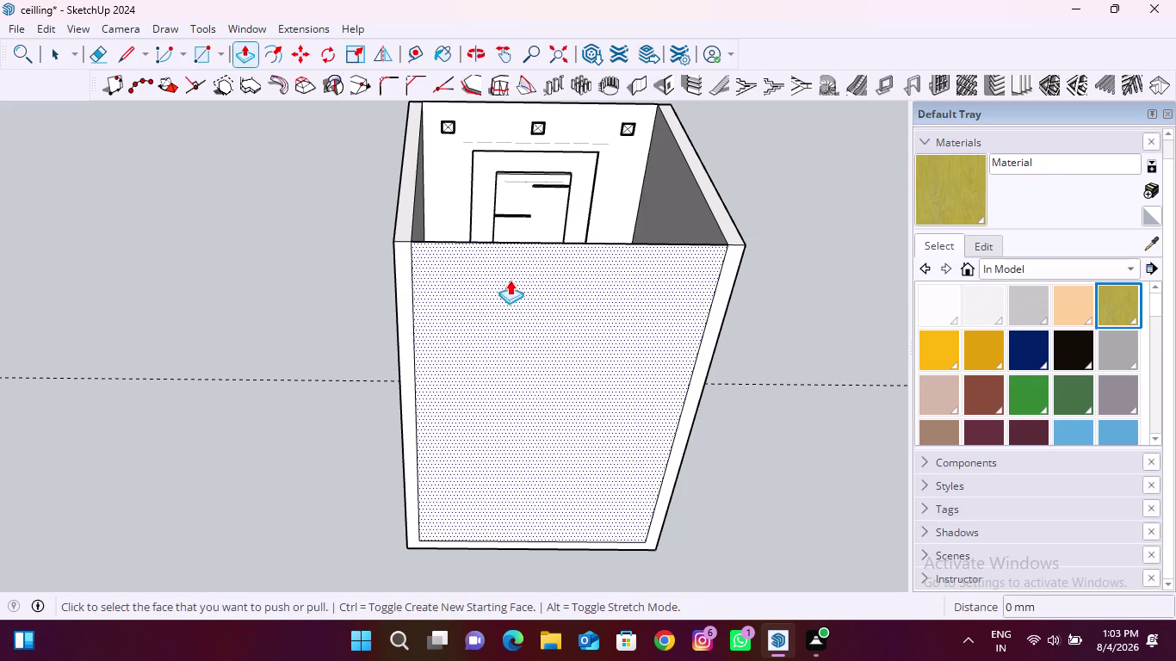
click(562, 301)
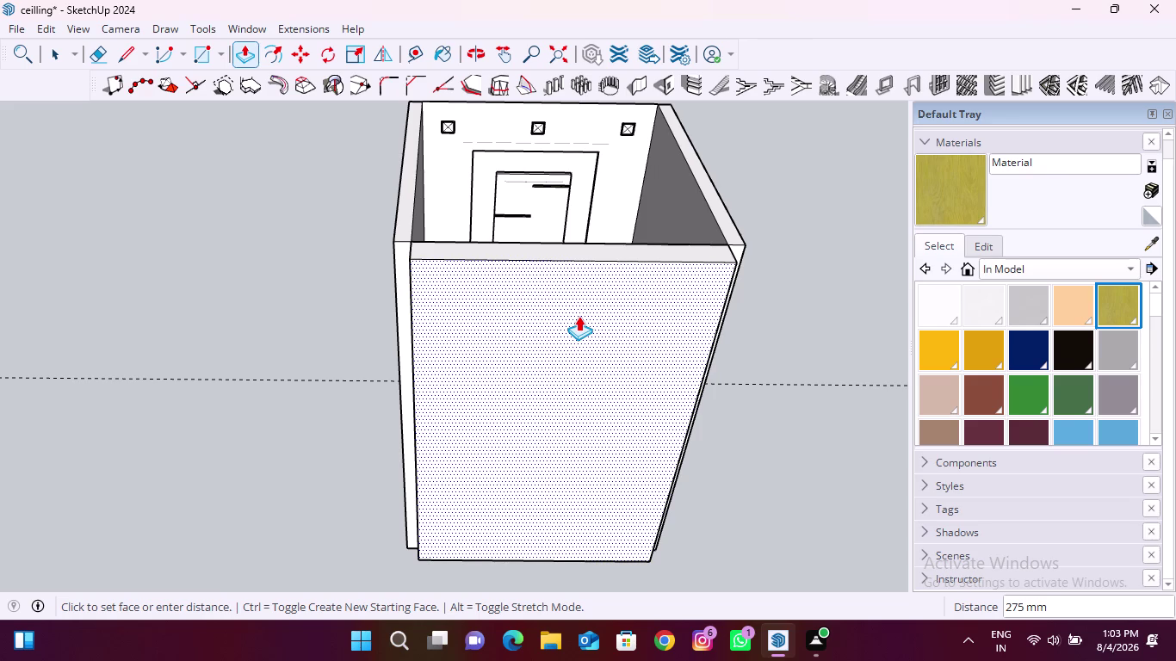
key(6)
key(shift+quotedbl)
key(Return)
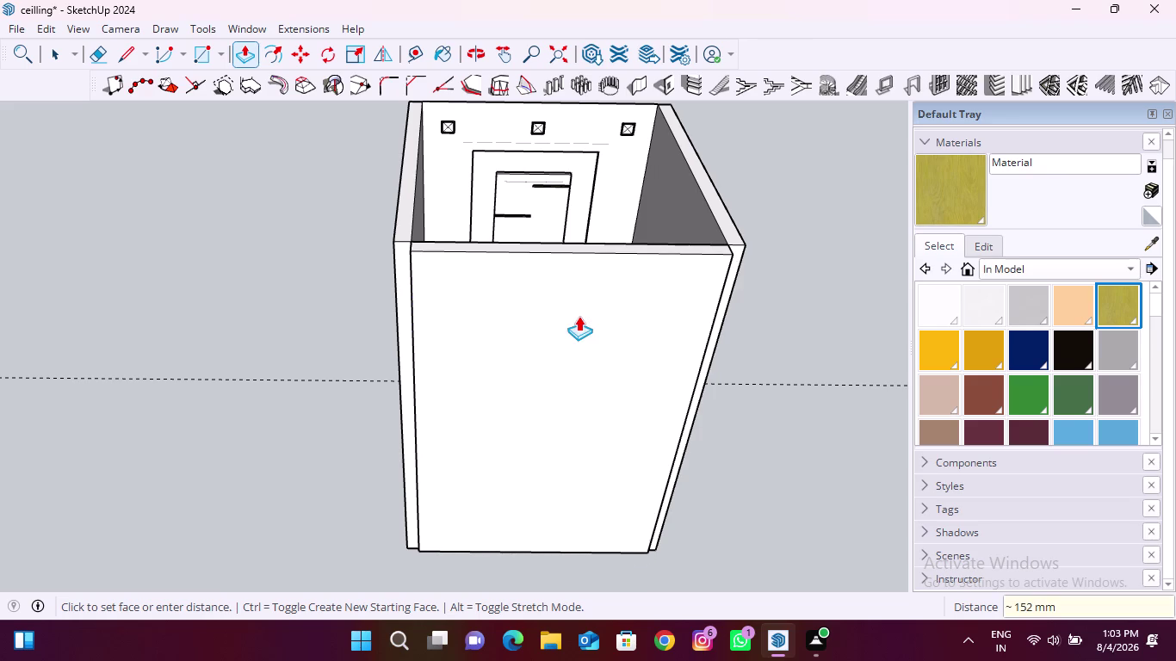
double_click(405, 276)
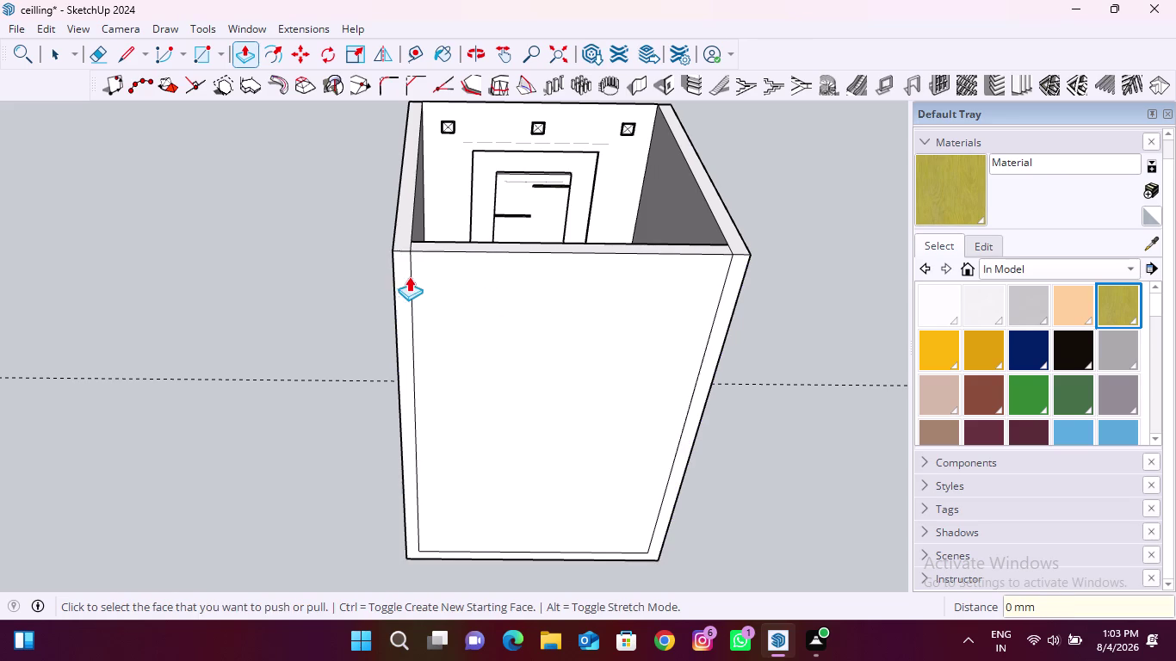
scroll(up, 3)
middle_drag(554, 277, 530, 488)
scroll(down, 3)
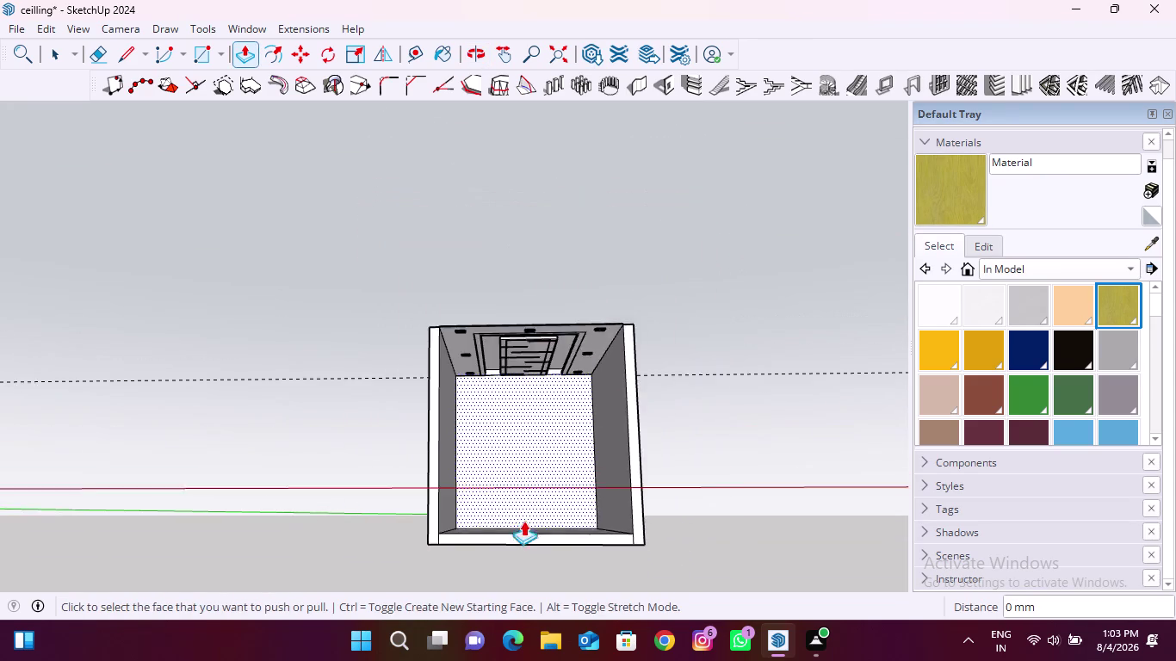
middle_drag(528, 526, 524, 568)
scroll(up, 3)
scroll(up, 3)
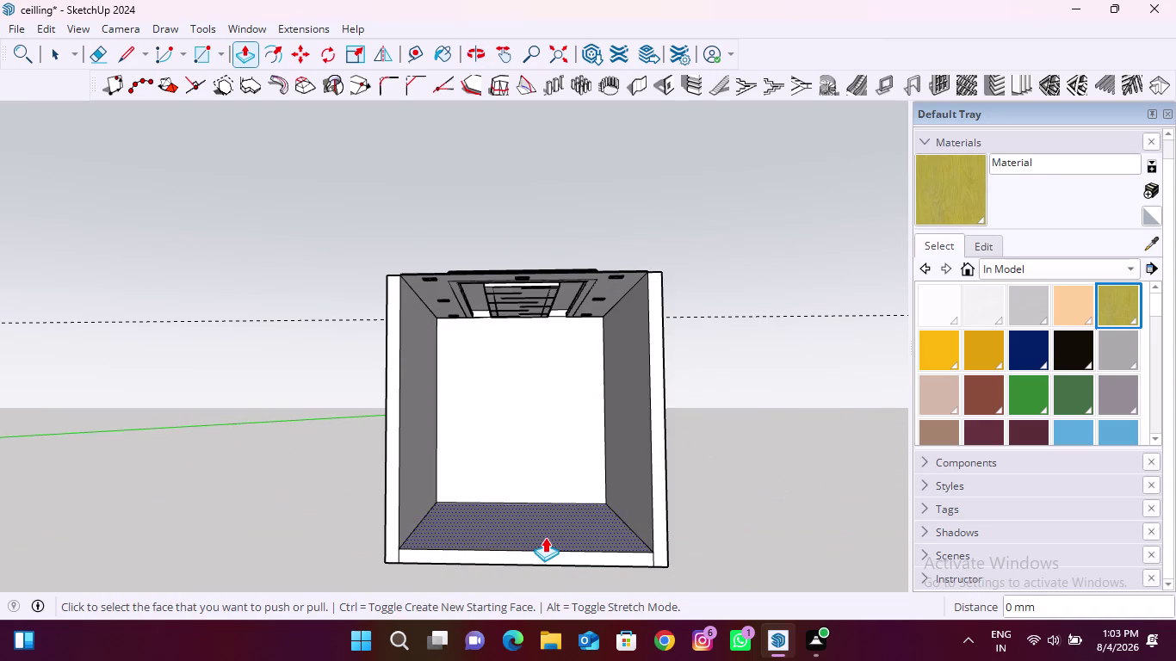
scroll(up, 3)
middle_drag(564, 399, 547, 522)
scroll(up, 3)
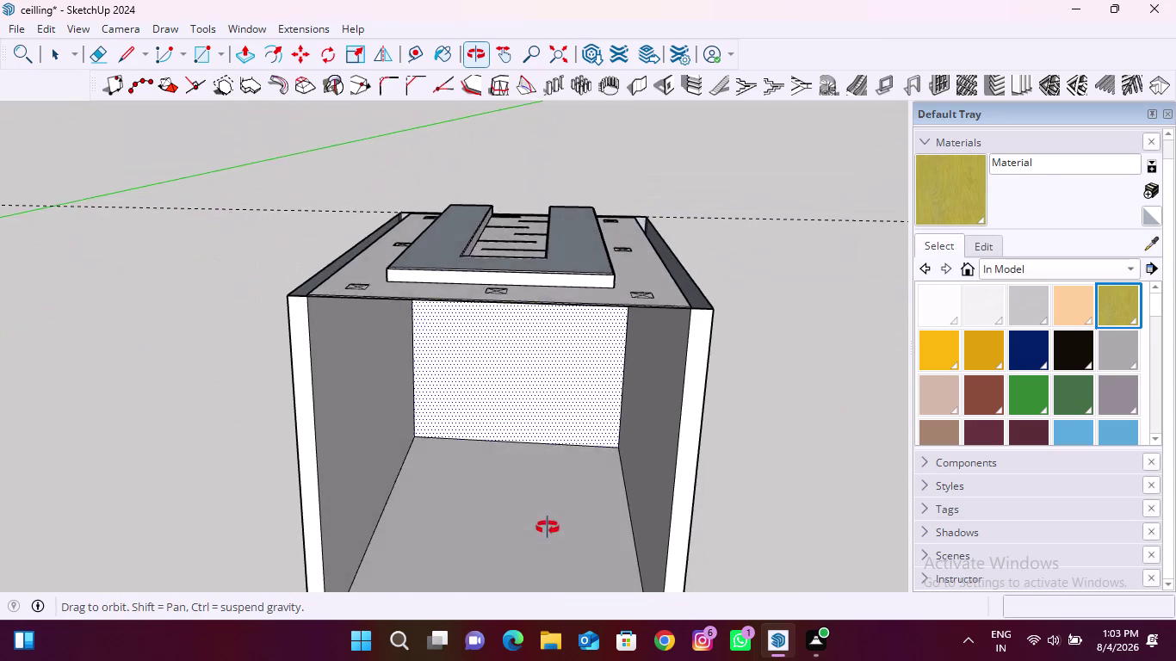
middle_drag(548, 522, 547, 553)
middle_drag(555, 372, 555, 472)
scroll(down, 3)
scroll(down, 3)
middle_drag(533, 524, 538, 480)
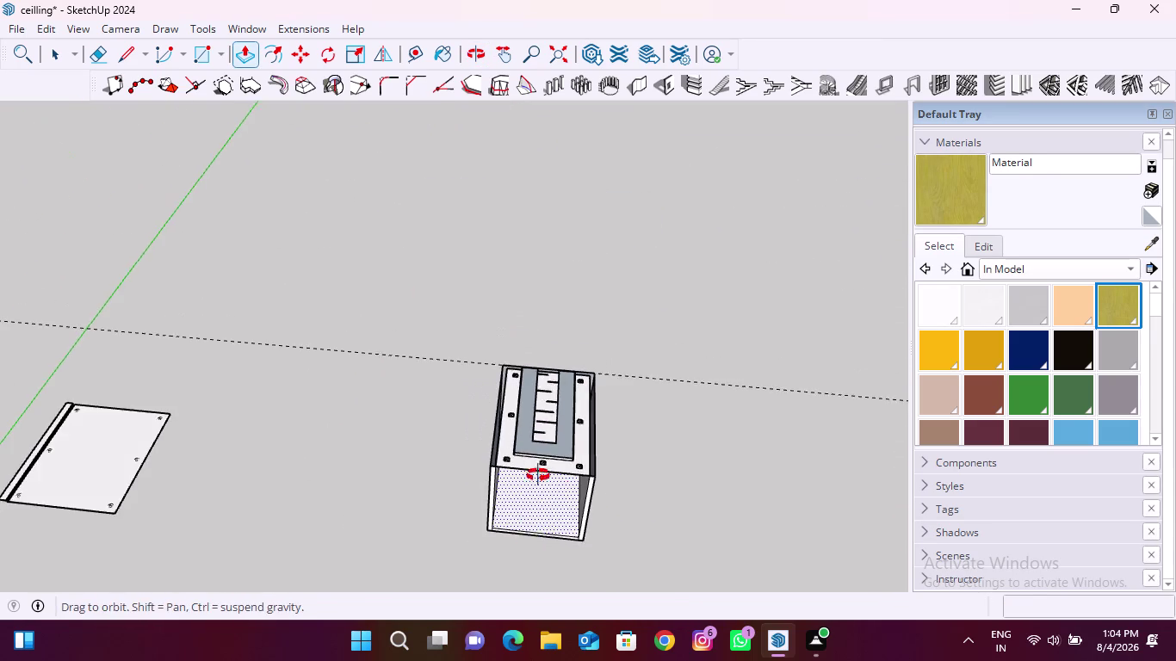
middle_drag(538, 480, 558, 368)
middle_drag(544, 549, 530, 565)
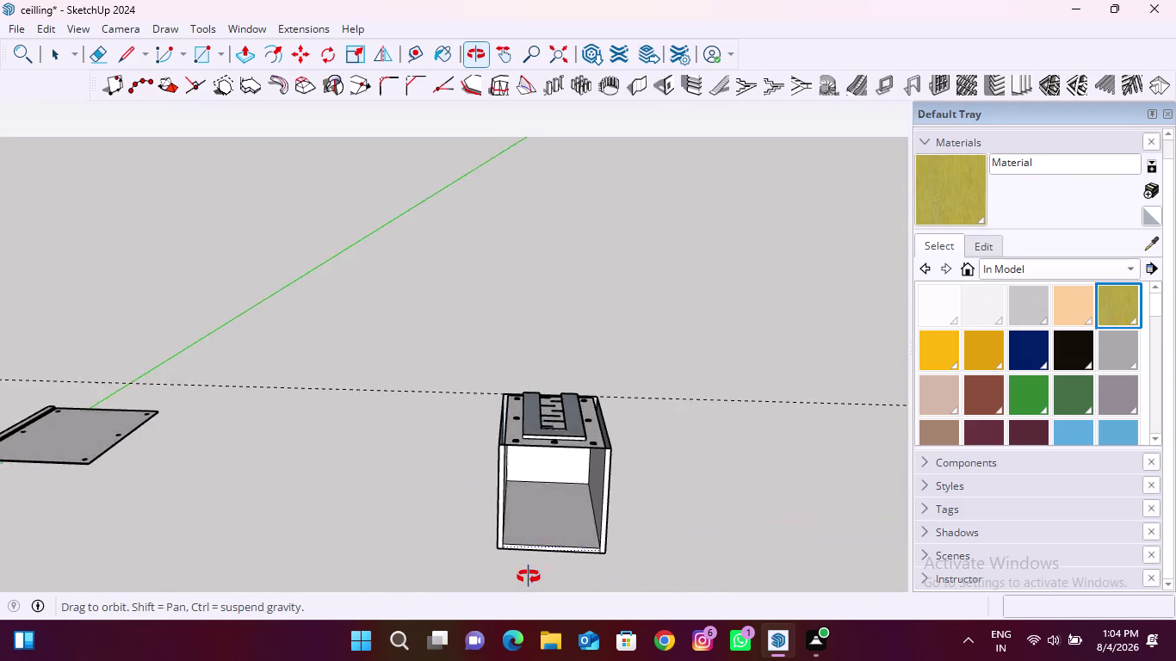
middle_drag(530, 565, 526, 590)
middle_drag(556, 420, 536, 549)
scroll(up, 3)
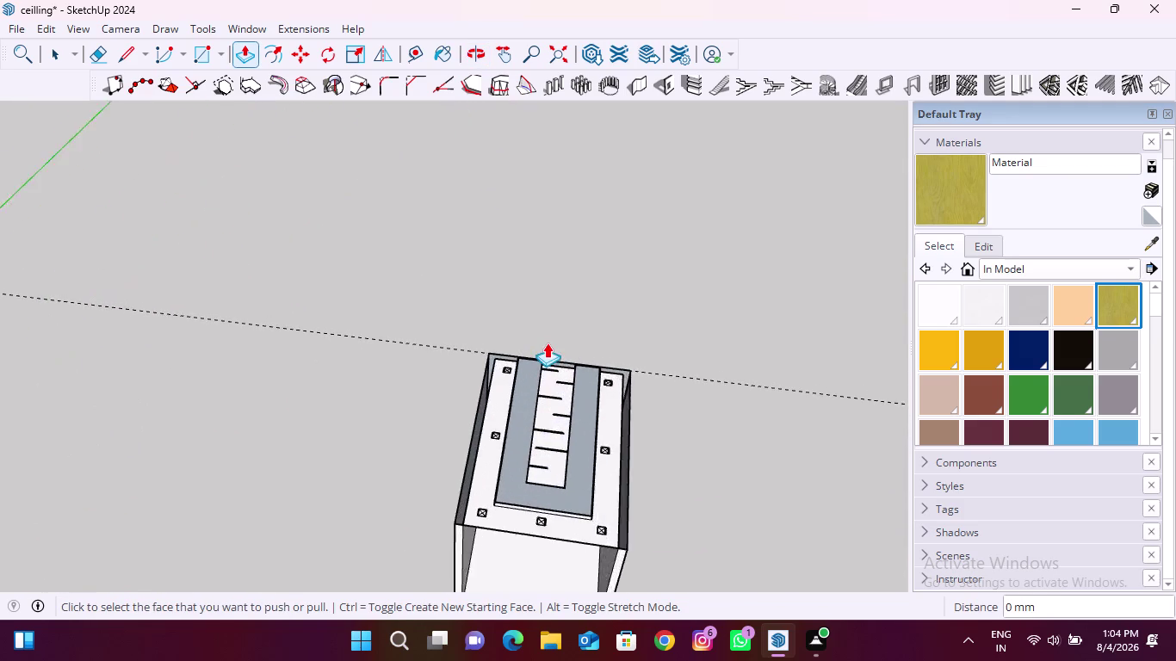
scroll(up, 3)
scroll(down, 3)
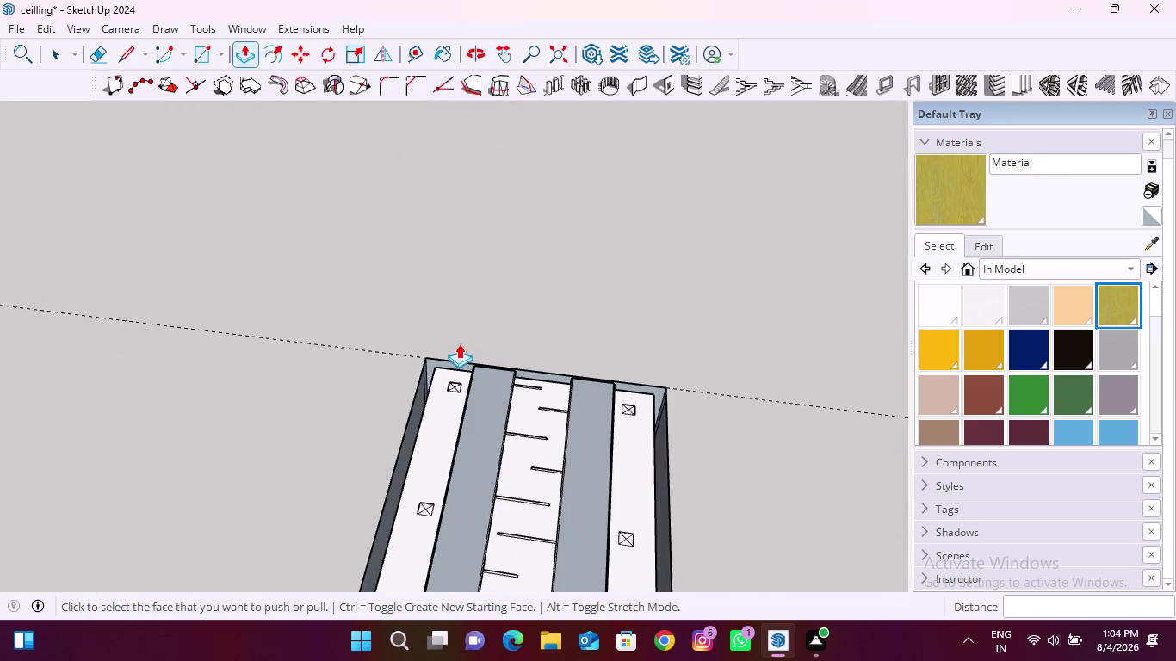
scroll(down, 3)
scroll(down, 3)
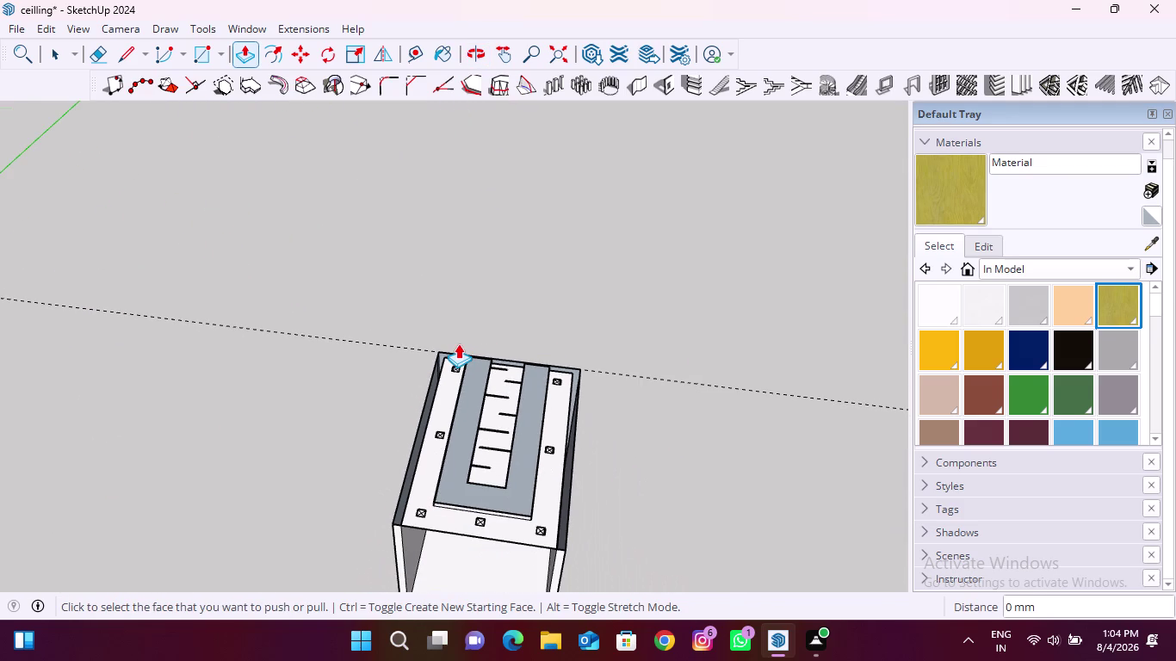
key(space)
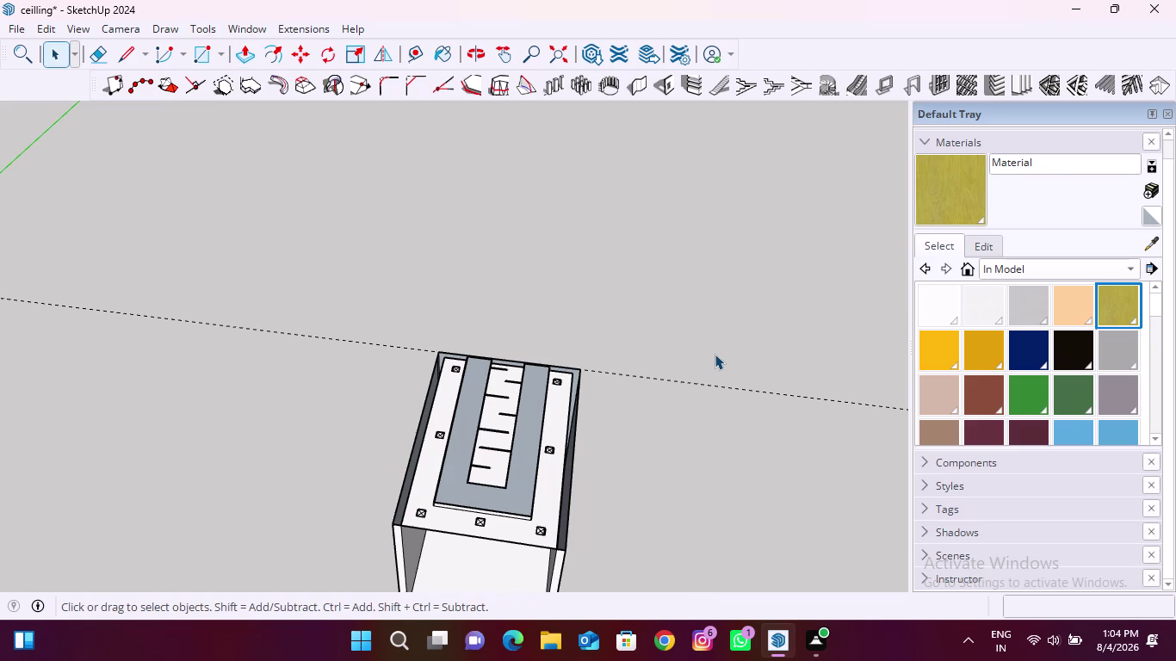
scroll(down, 3)
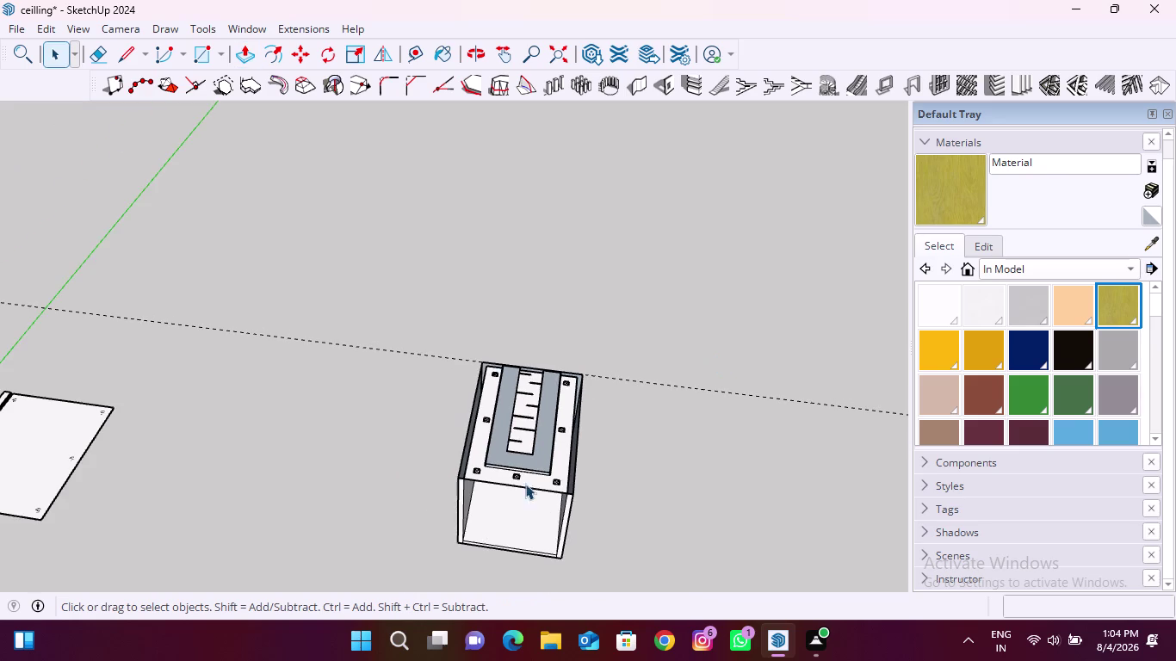
middle_drag(505, 508, 539, 310)
middle_drag(544, 471, 535, 403)
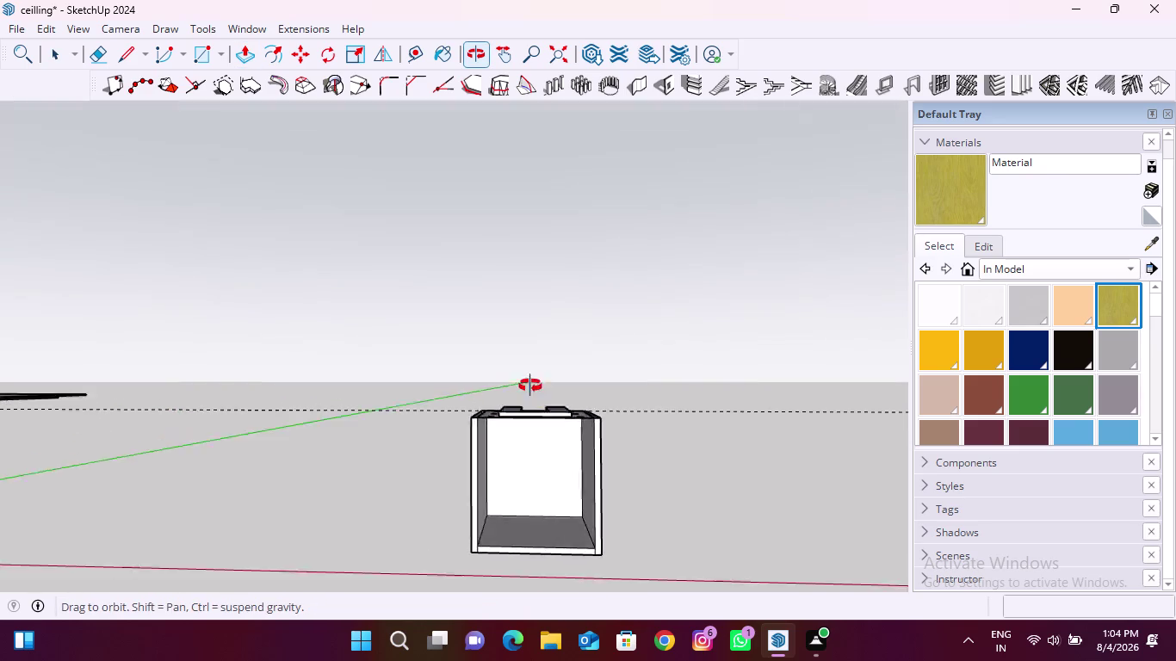
middle_drag(535, 403, 526, 354)
scroll(up, 3)
middle_drag(538, 486, 542, 411)
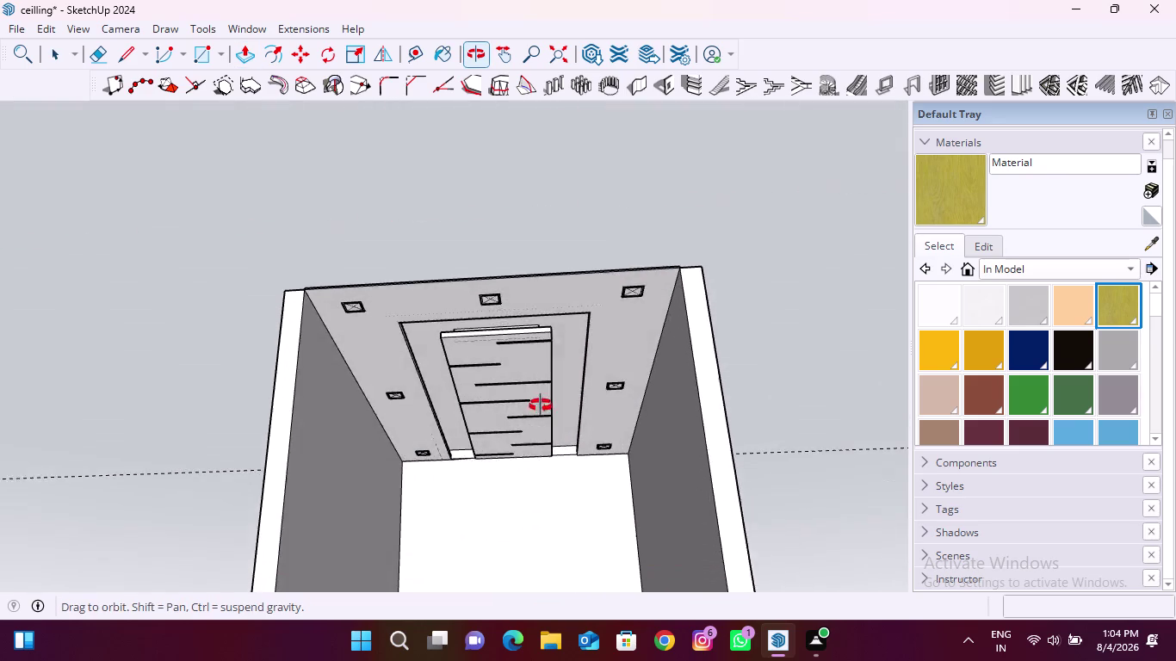
middle_drag(541, 410, 572, 327)
scroll(up, 3)
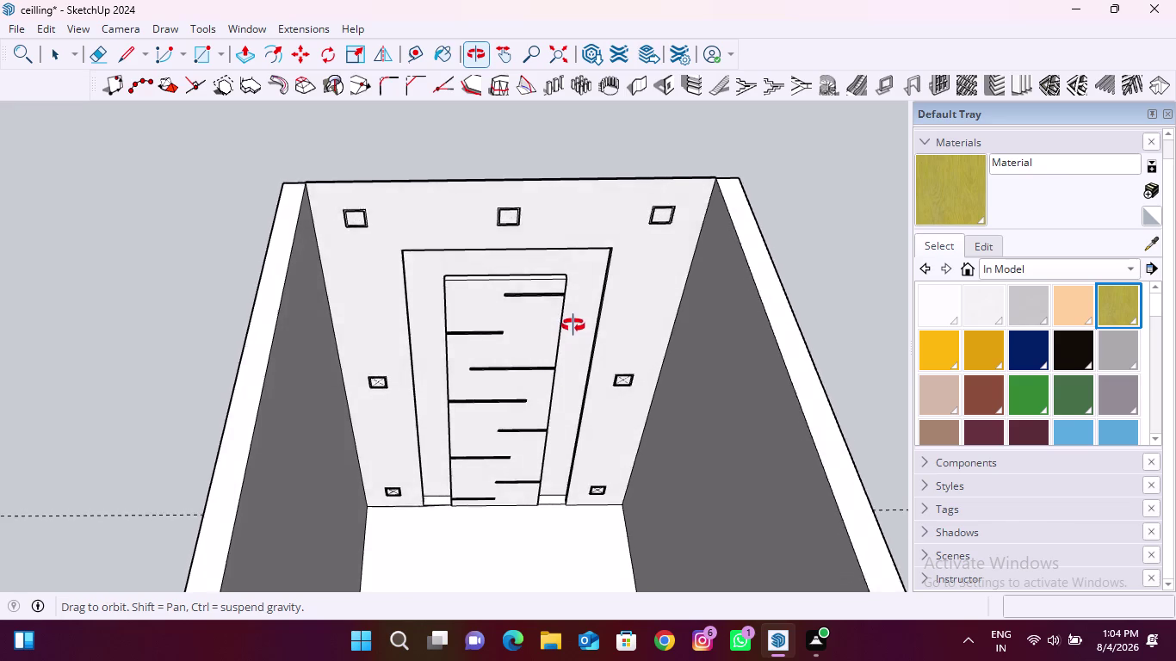
middle_drag(572, 327, 567, 295)
scroll(up, 3)
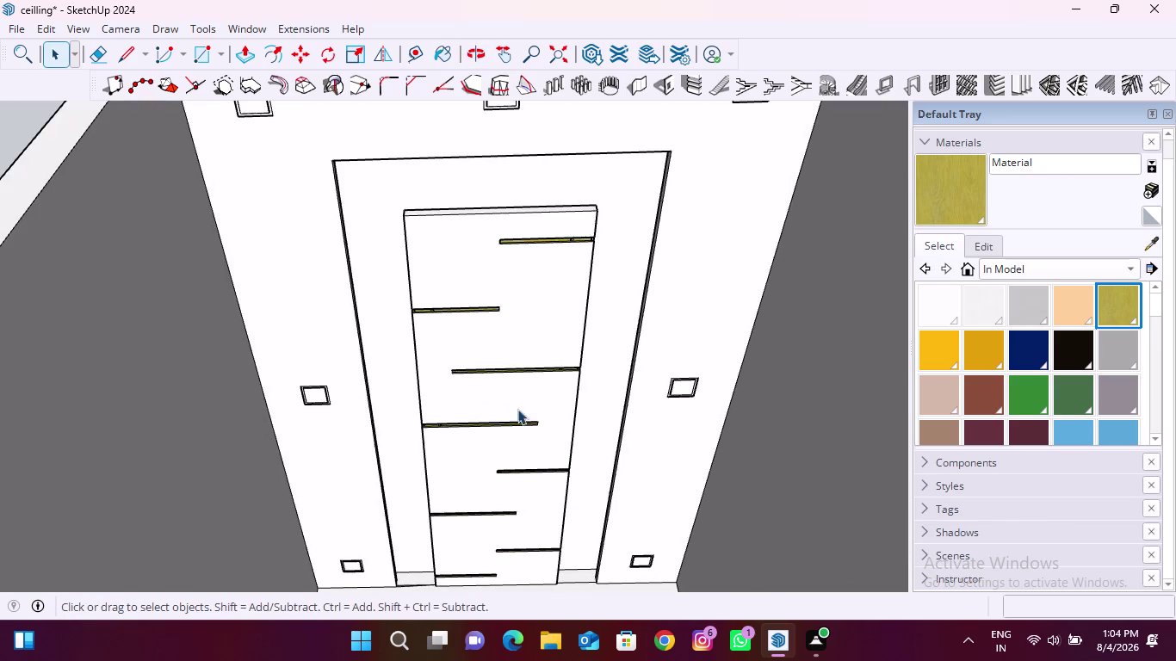
scroll(down, 3)
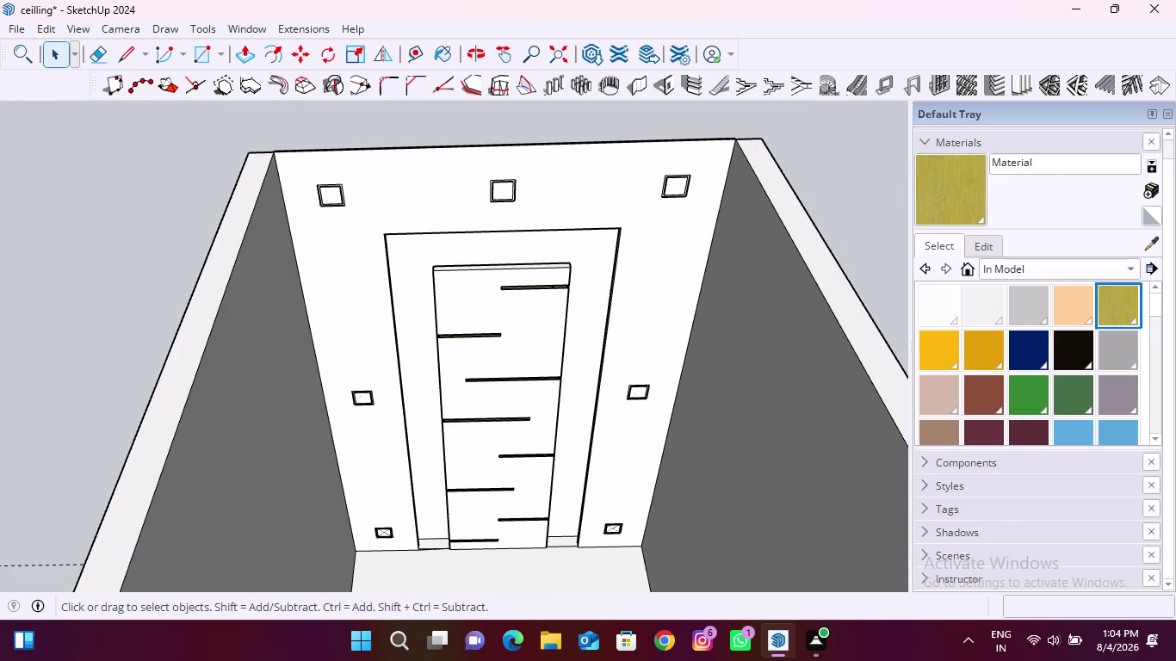
Switch the Materials tray's collection dropdown to Colors-Named.
click(1124, 269)
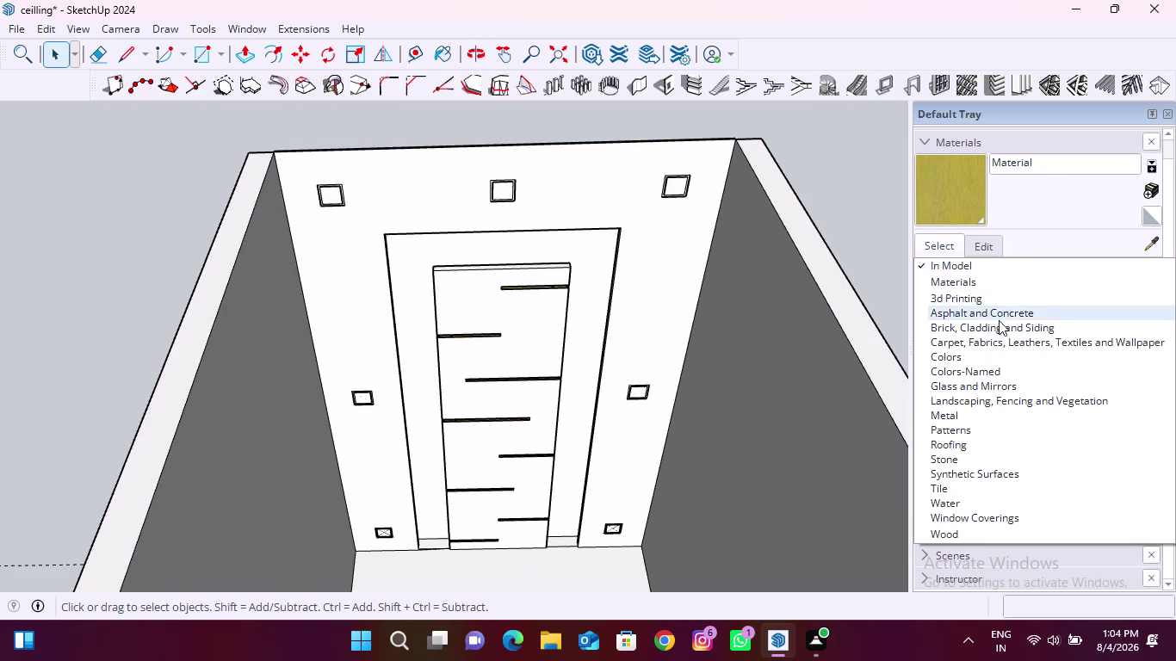
click(978, 303)
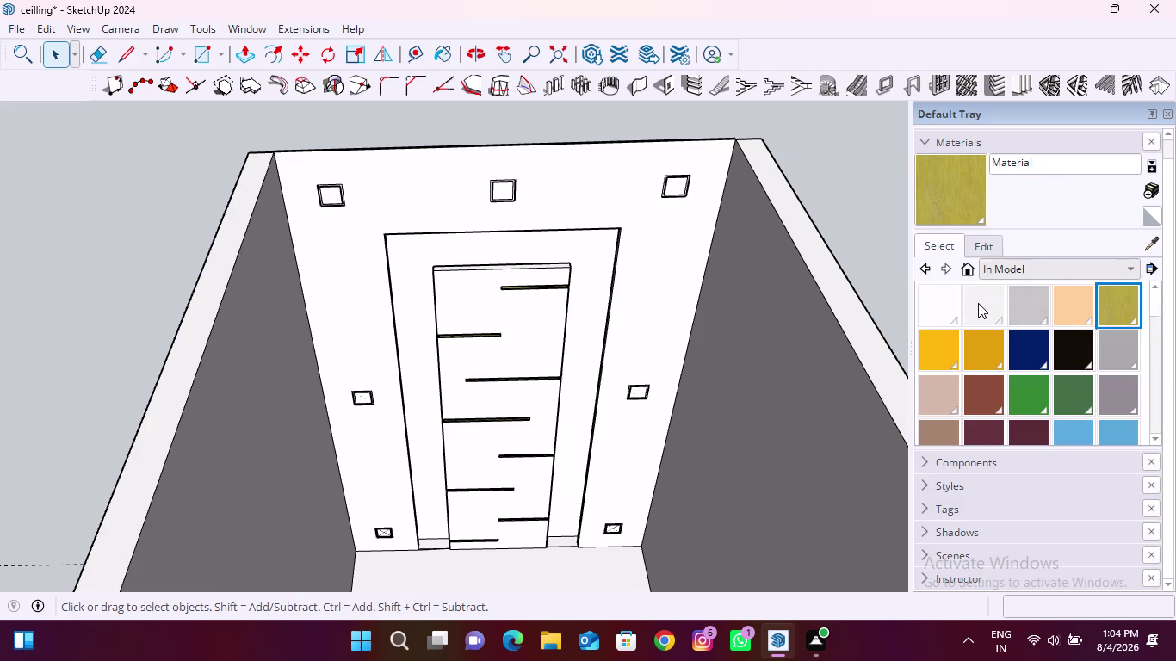
click(1123, 273)
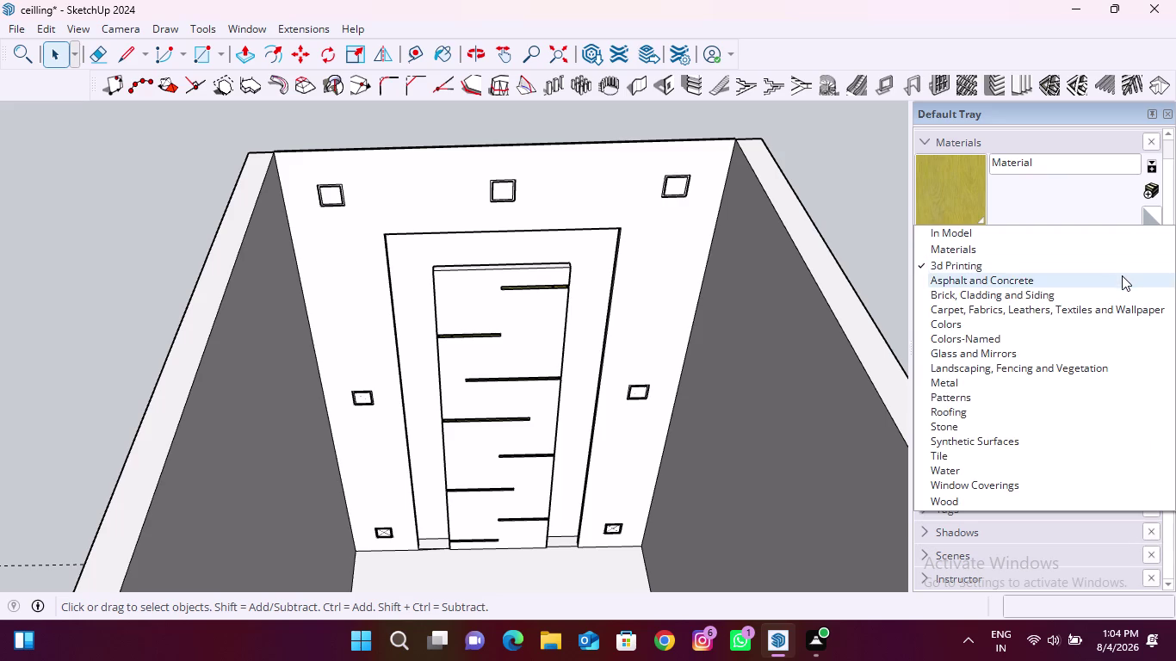
click(1002, 334)
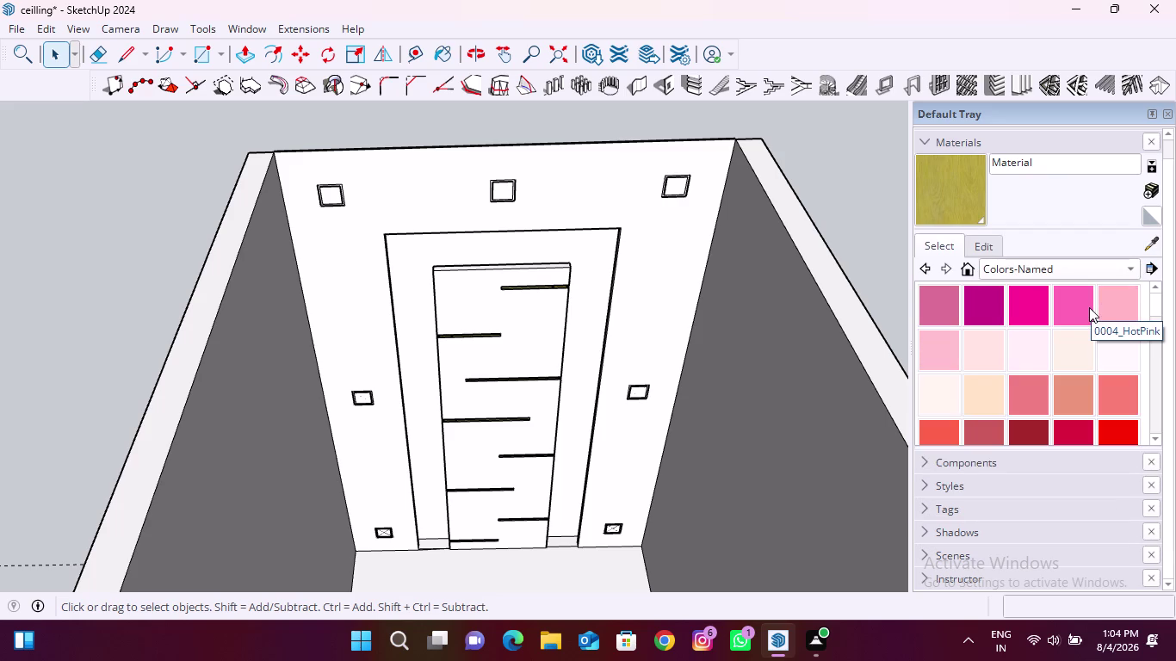
click(1106, 266)
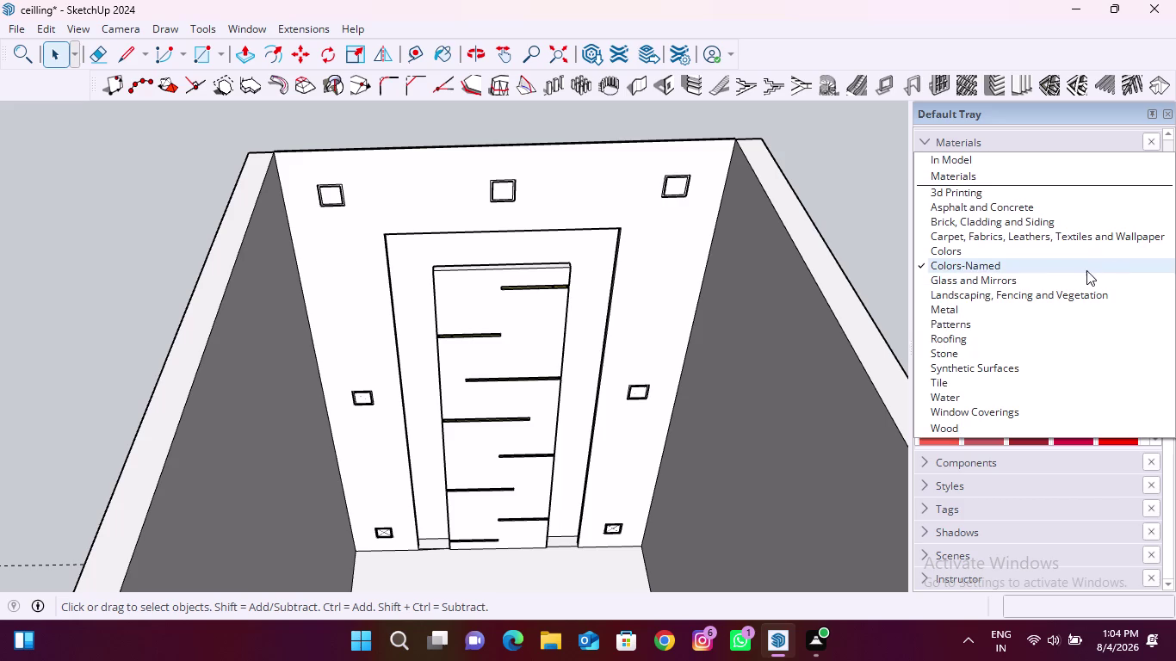
click(964, 253)
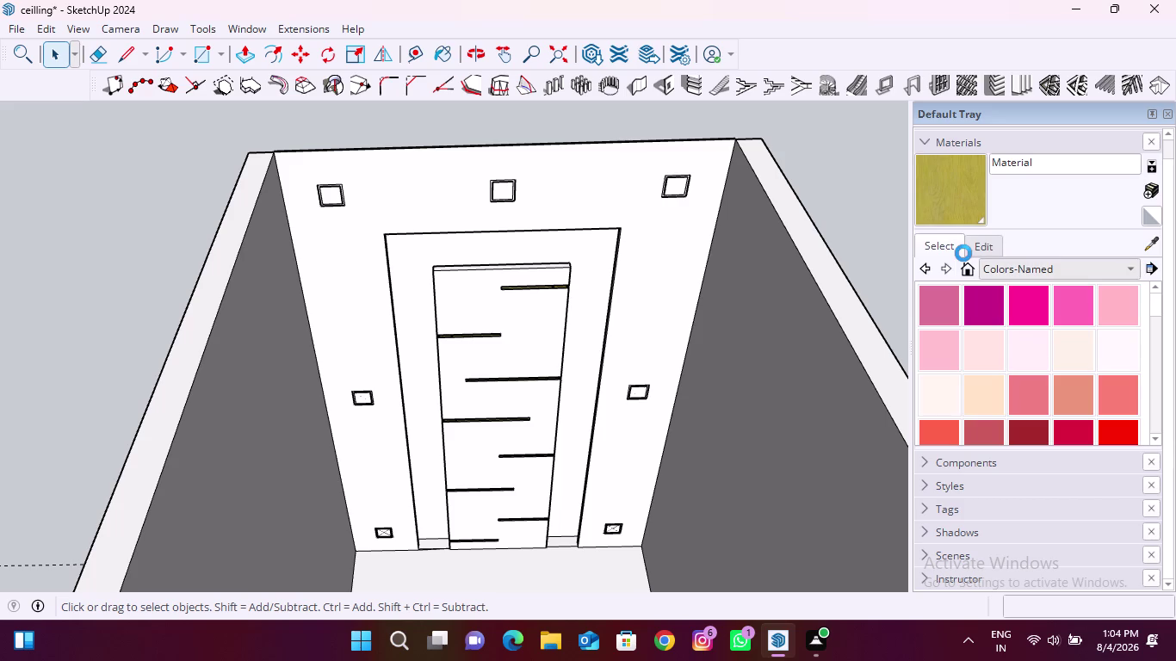